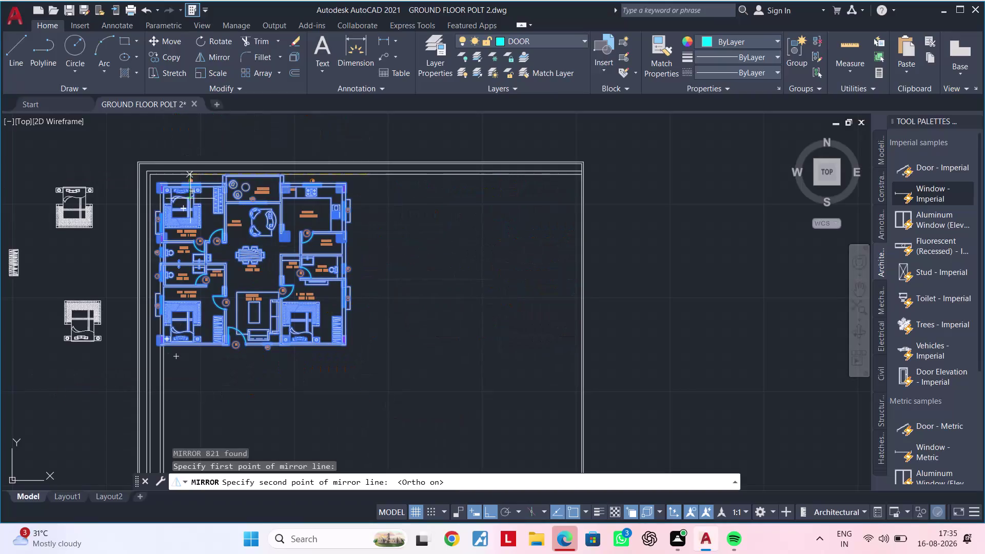
Cancel the unfinished mirror and center the plot in the view.
scroll(down, 3)
middle_drag(26, 344, 706, 345)
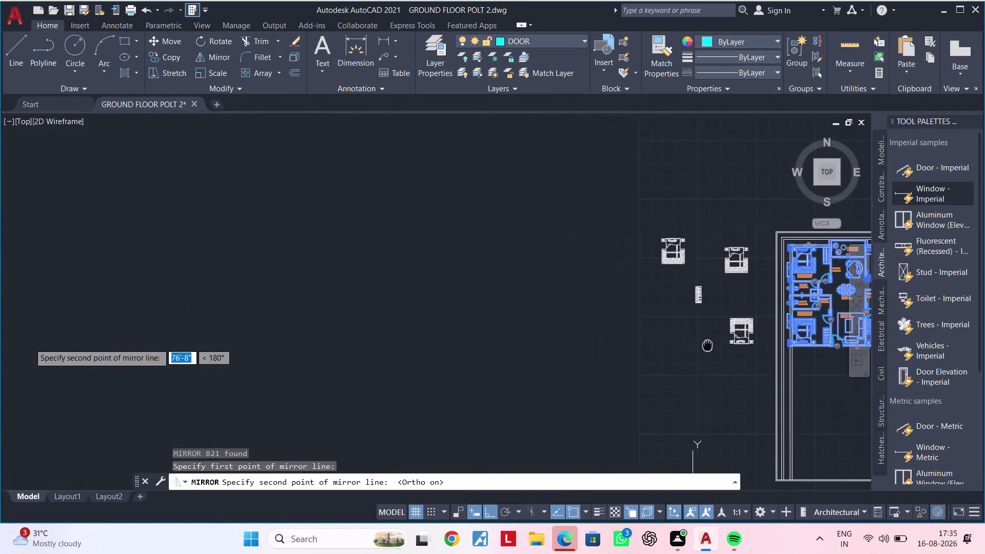
middle_drag(706, 345, 708, 346)
scroll(down, 3)
middle_drag(602, 208, 419, 221)
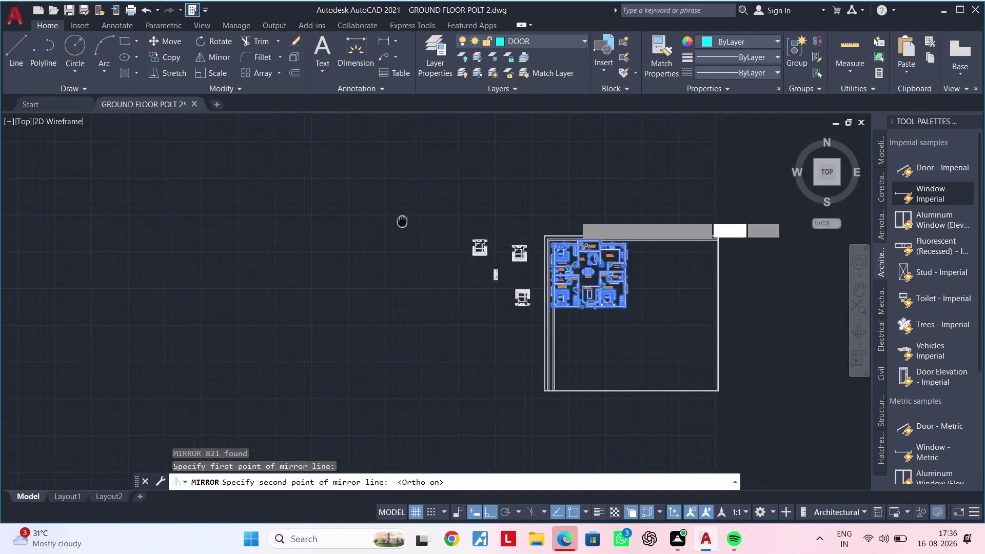
middle_drag(420, 221, 212, 221)
key(Escape)
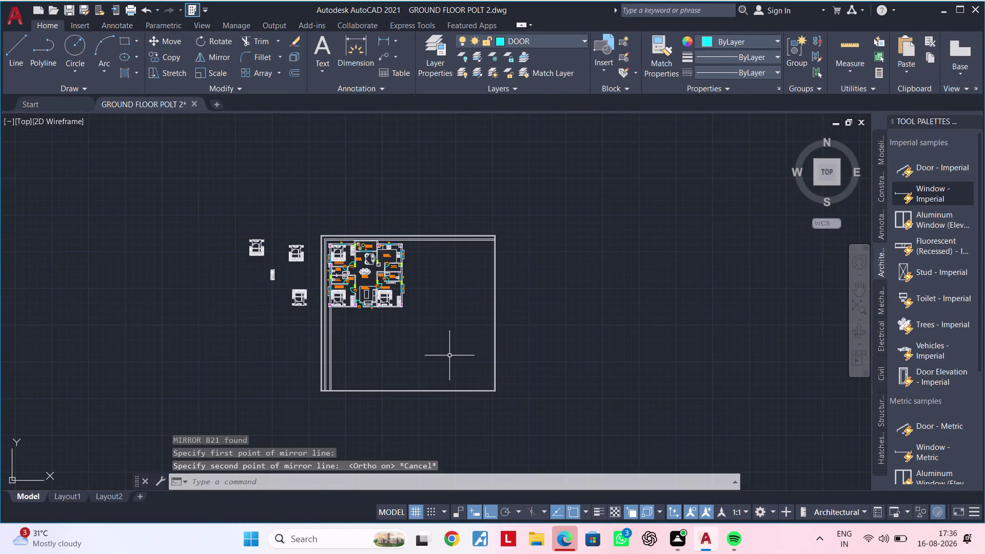
scroll(up, 3)
scroll(down, 3)
middle_drag(387, 324, 478, 358)
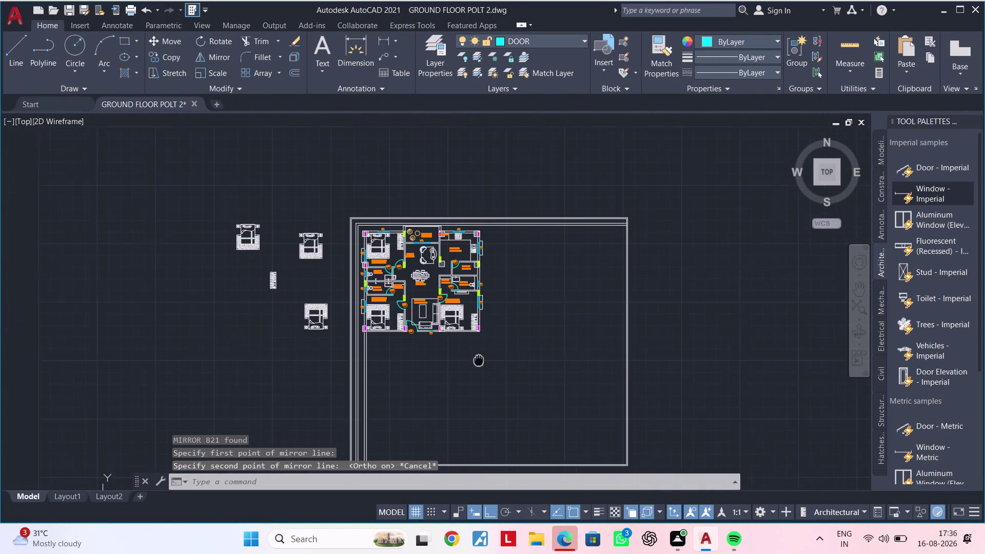
middle_drag(477, 358, 479, 359)
scroll(up, 3)
scroll(down, 3)
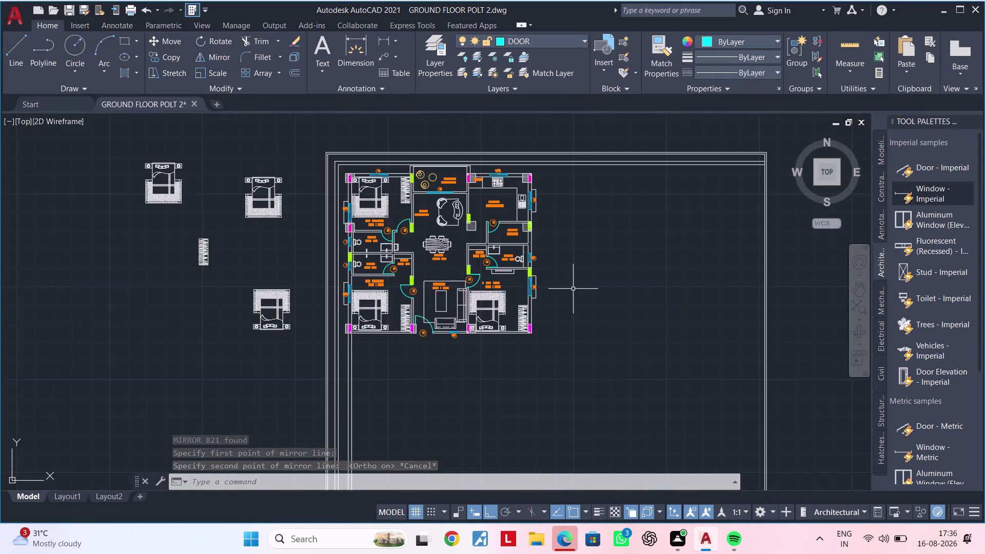
middle_drag(558, 301, 483, 309)
scroll(up, 3)
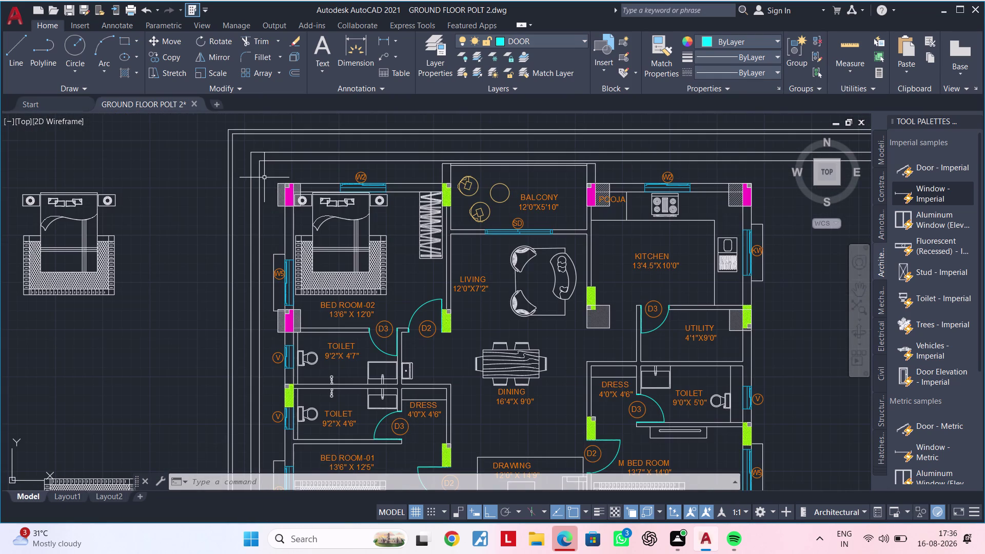
Window-select the apartment plan inside the plot.
click(268, 173)
scroll(down, 3)
middle_drag(397, 357, 342, 249)
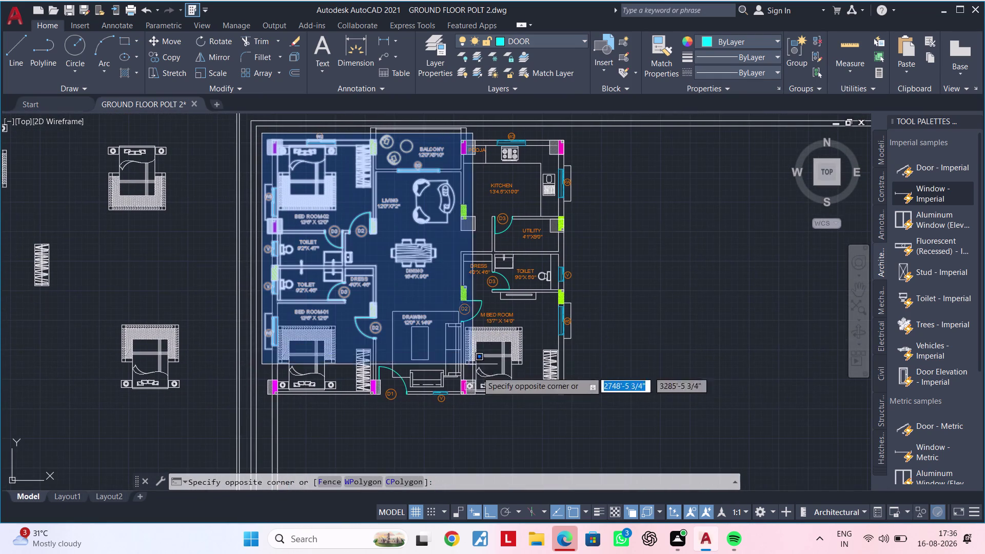
click(585, 408)
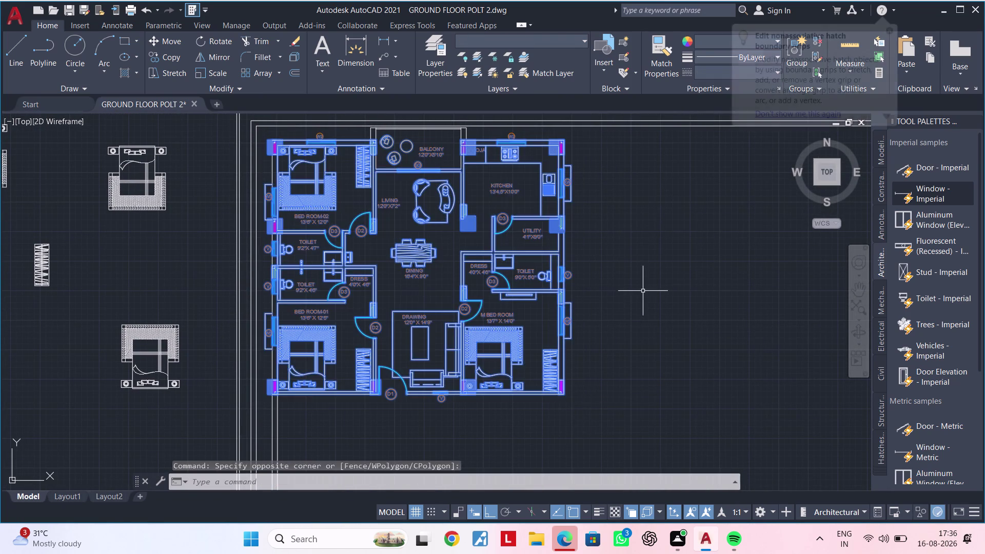
middle_drag(646, 295, 645, 441)
scroll(up, 3)
scroll(up, 3)
drag(364, 282, 367, 284)
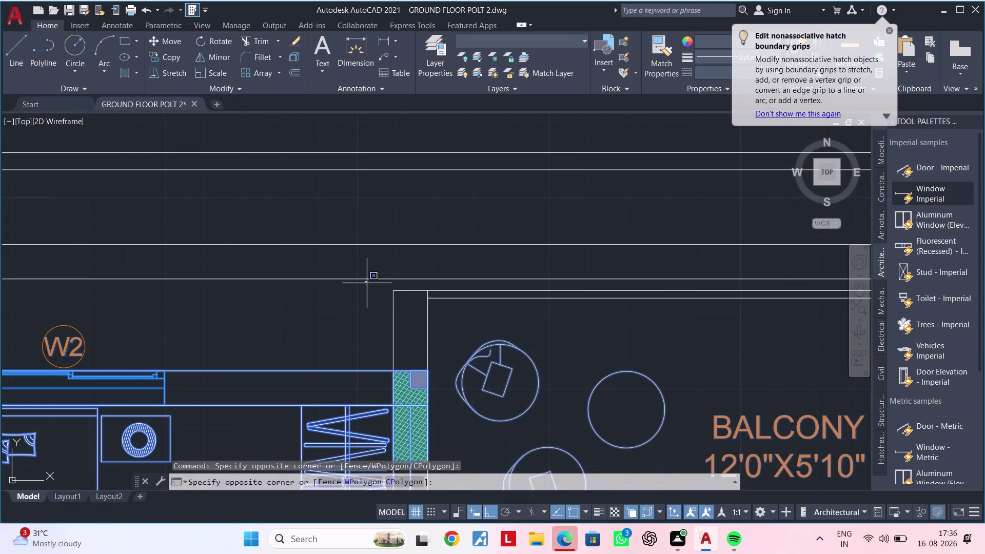
drag(368, 283, 374, 288)
middle_drag(513, 335, 409, 341)
Pick the remaining plan elements to complete the selection.
click(372, 323)
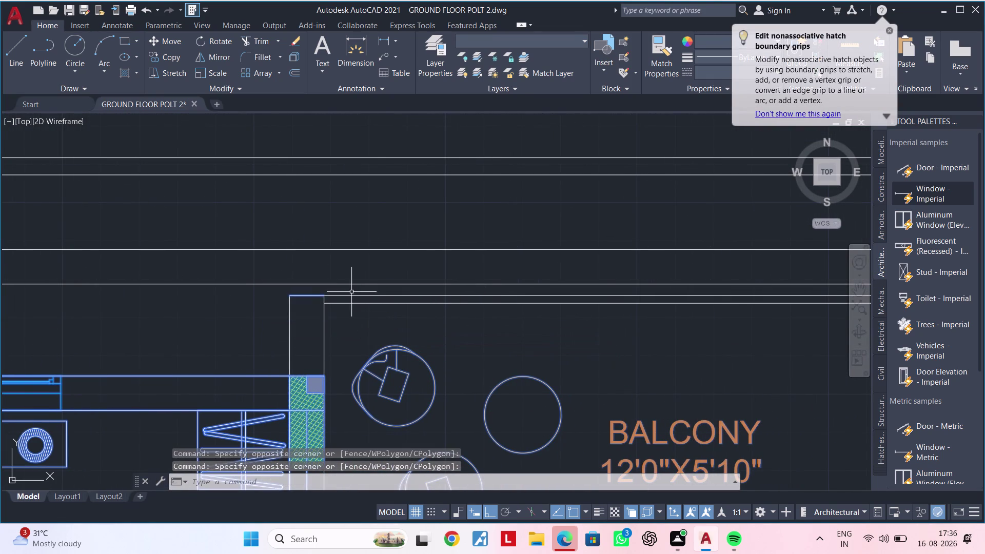
click(352, 292)
click(268, 343)
scroll(down, 3)
middle_drag(476, 338, 375, 341)
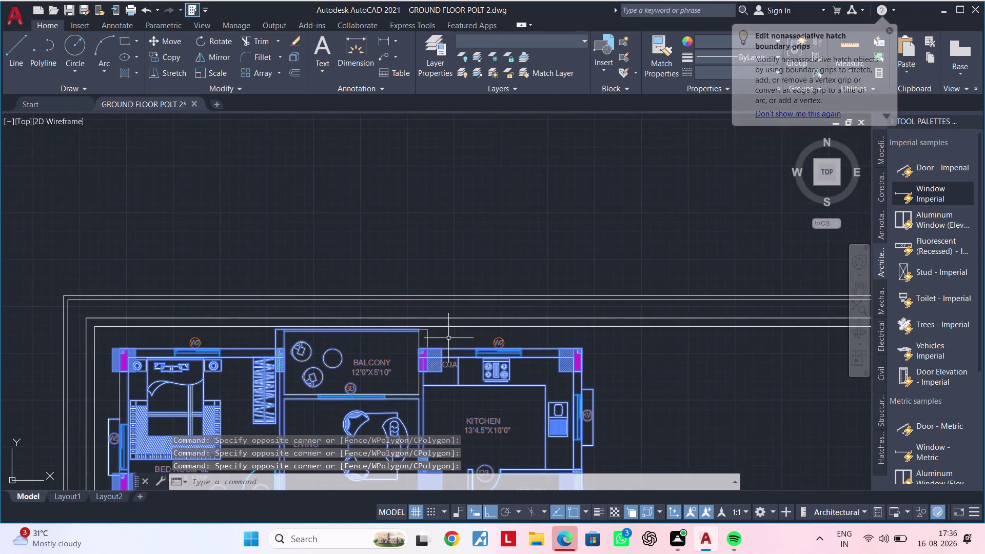
scroll(up, 3)
click(393, 298)
click(299, 364)
scroll(down, 3)
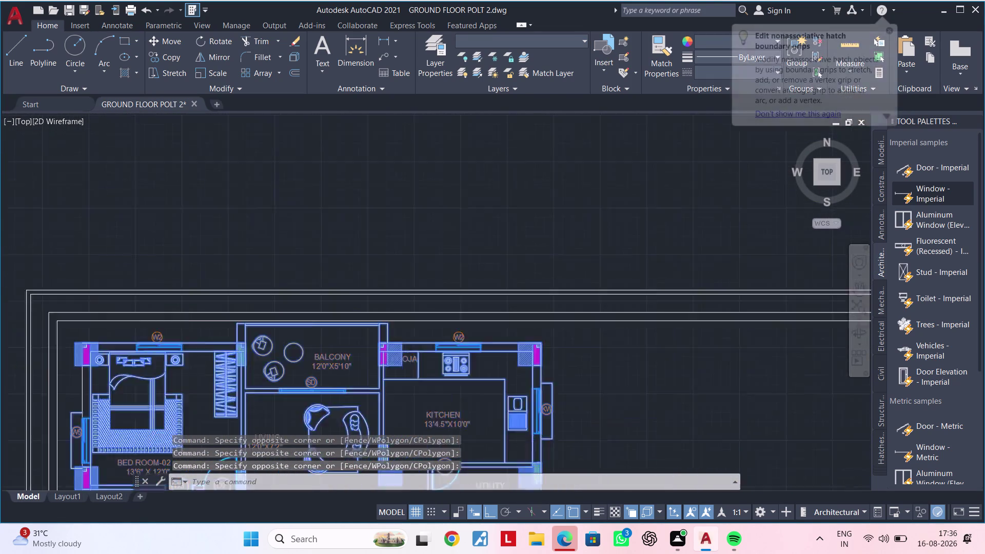
middle_drag(441, 323, 332, 161)
scroll(down, 3)
Copy the selected plan to open space right of the plot.
key(c)
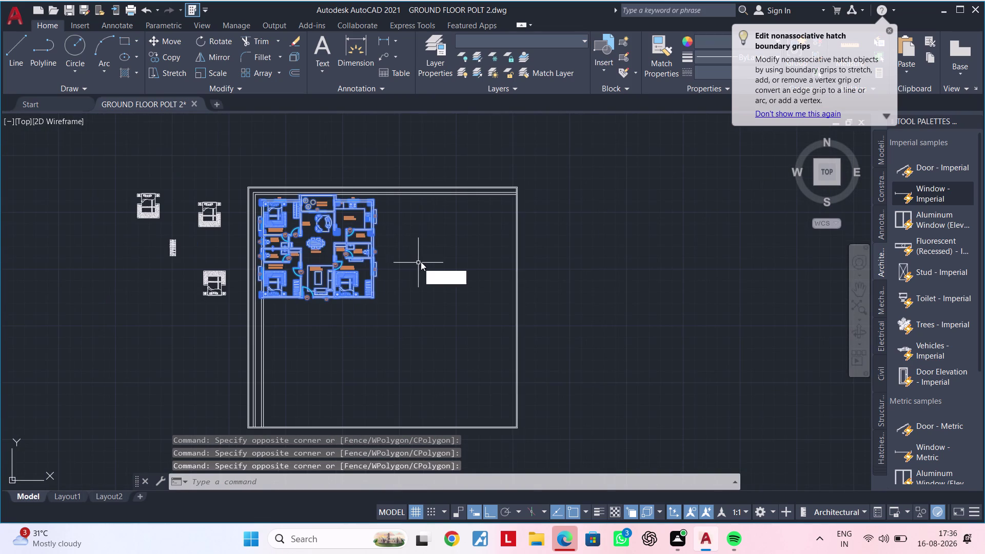
text(O)
key(space)
click(358, 267)
middle_drag(634, 247, 469, 248)
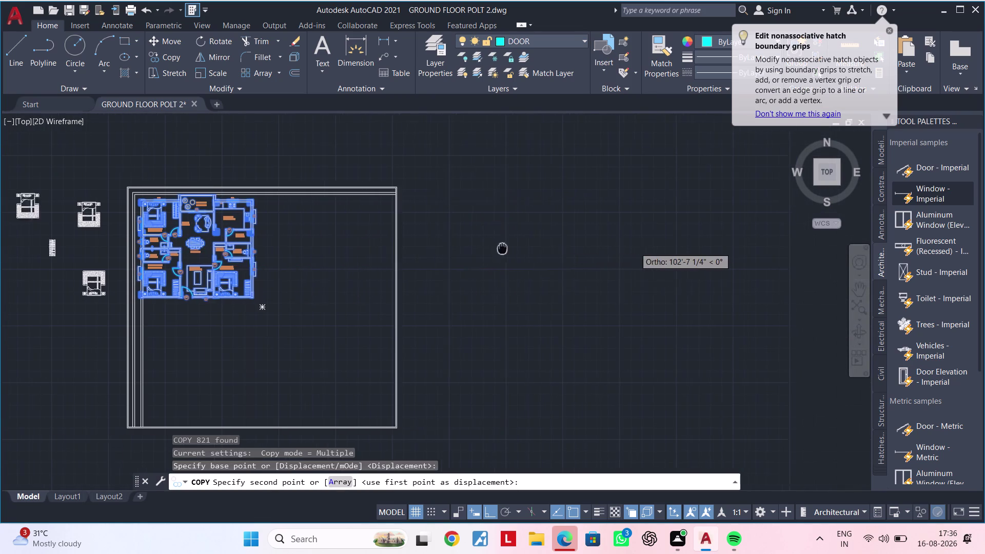
middle_drag(469, 248, 410, 251)
click(562, 250)
key(Escape)
key(Escape)
key(Escape)
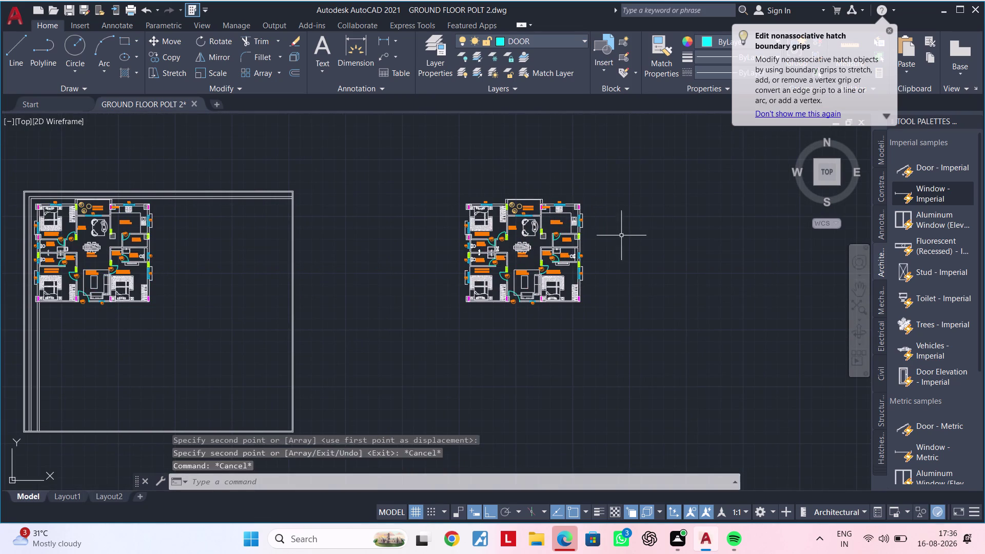
Bring the copied plan into view and select it.
scroll(up, 3)
middle_drag(588, 301, 614, 286)
key(Escape)
scroll(down, 3)
middle_drag(611, 282, 593, 291)
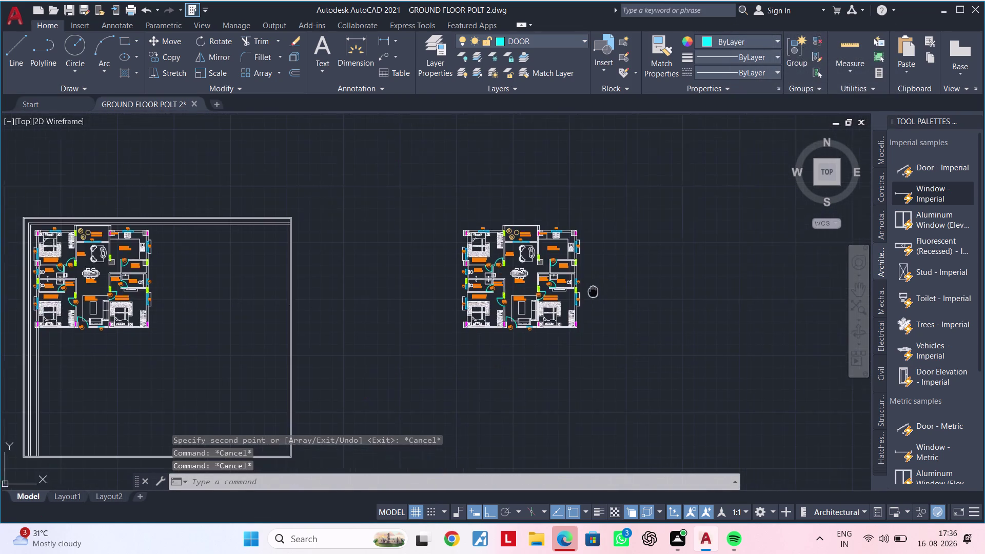
middle_drag(593, 292, 542, 312)
key(Escape)
key(Escape)
click(595, 214)
click(351, 376)
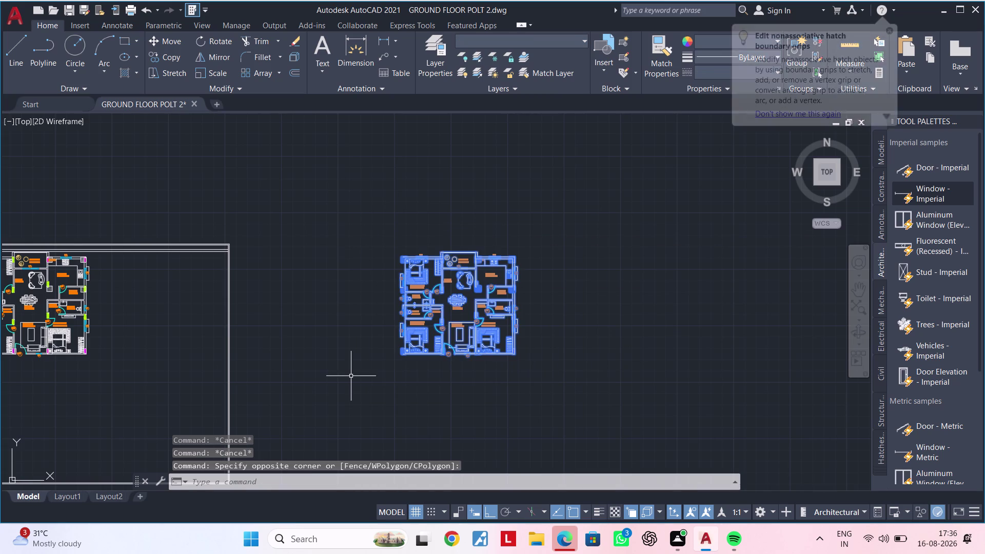
Mirror the copied plan across a horizontal line, keeping the original.
text(MI)
key(space)
drag(347, 386, 382, 386)
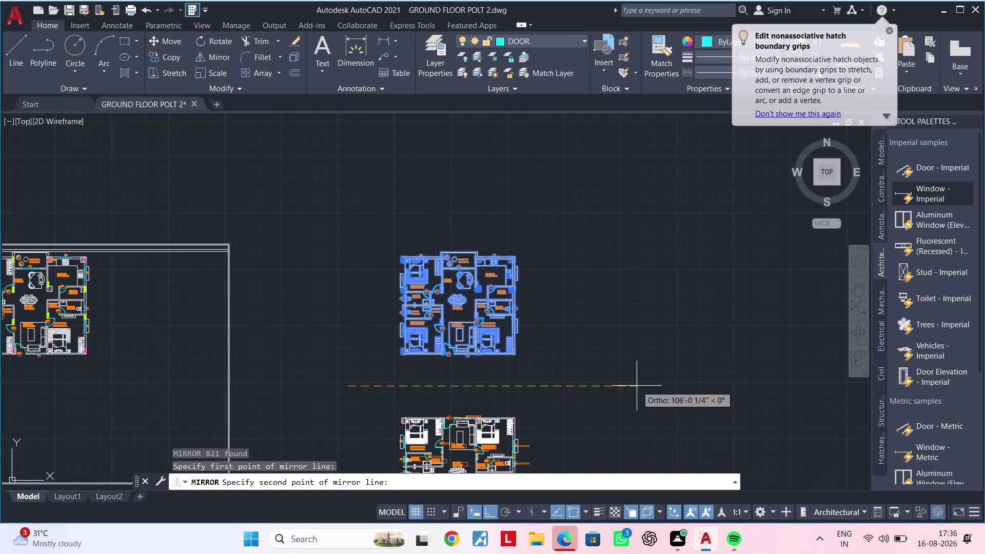
middle_drag(637, 386, 604, 227)
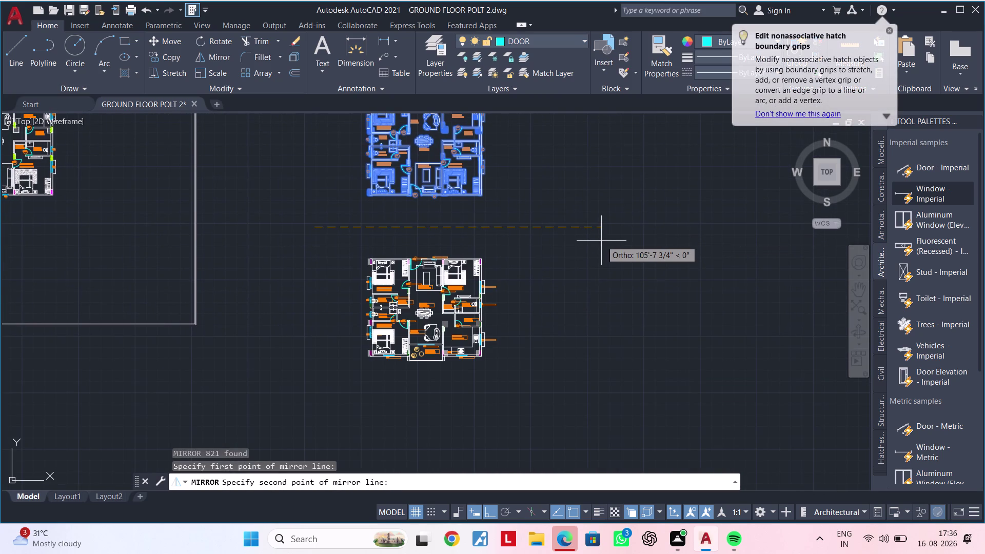
click(601, 241)
drag(615, 287, 601, 240)
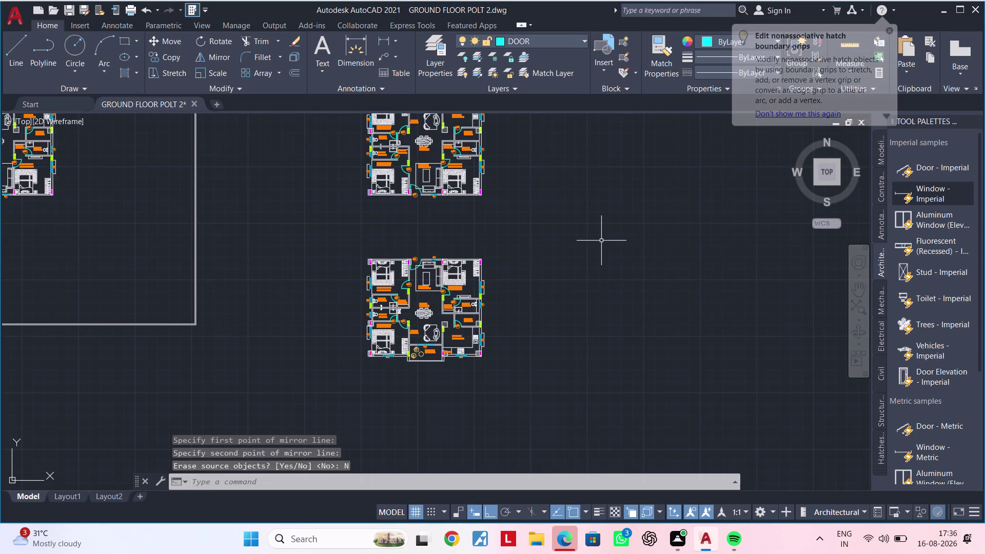
key(Escape)
key(Escape)
Clear the selection and select the upside-down mirrored plan.
scroll(up, 3)
middle_drag(483, 304, 502, 295)
key(Escape)
key(Escape)
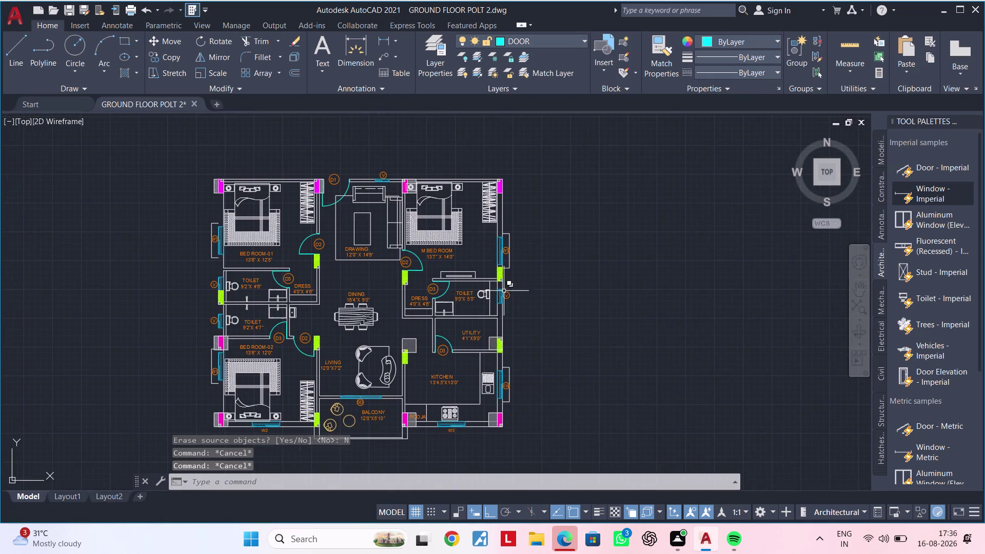
scroll(down, 3)
drag(553, 171, 551, 175)
click(301, 401)
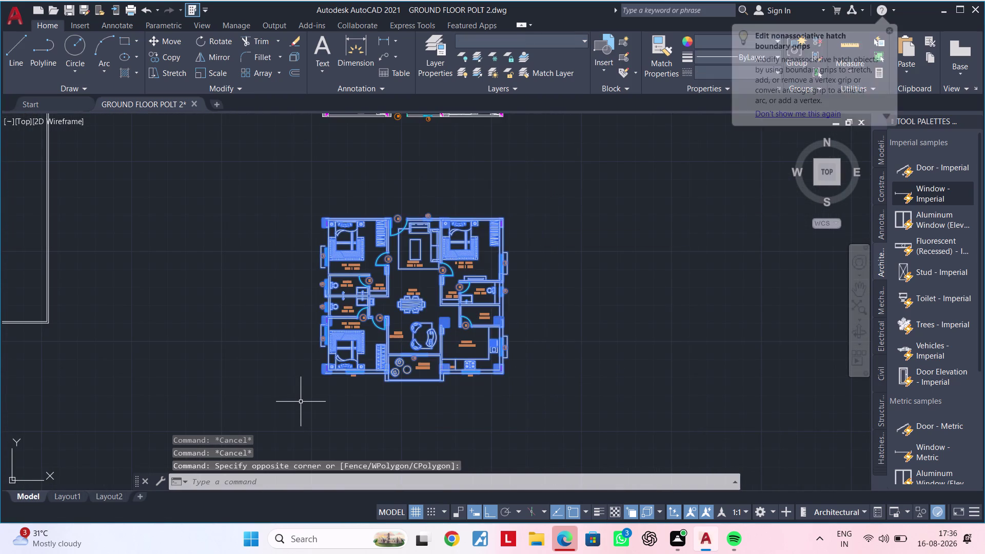
Mirror the flipped plan across a vertical line on its right, keeping the original.
text(MI)
key(space)
click(559, 208)
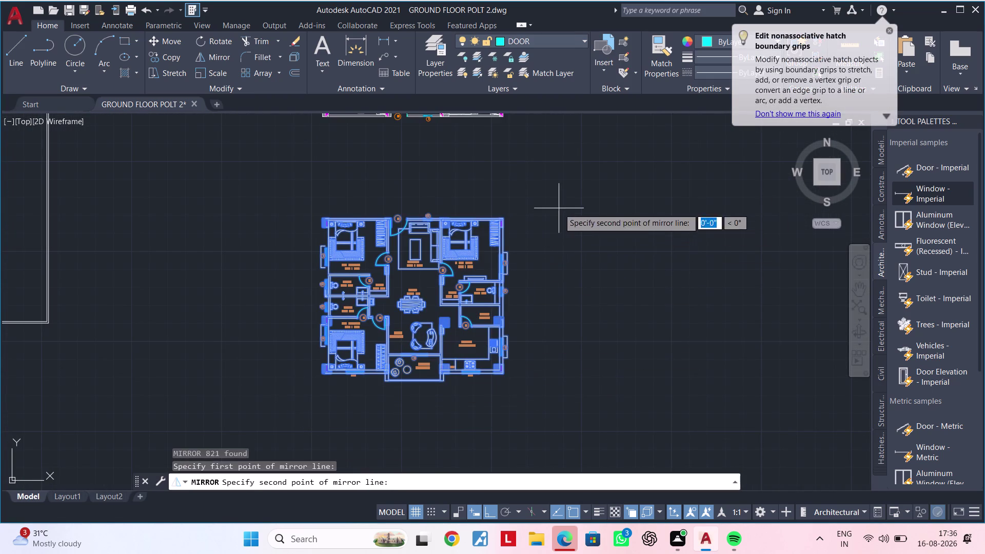
middle_drag(572, 412, 462, 413)
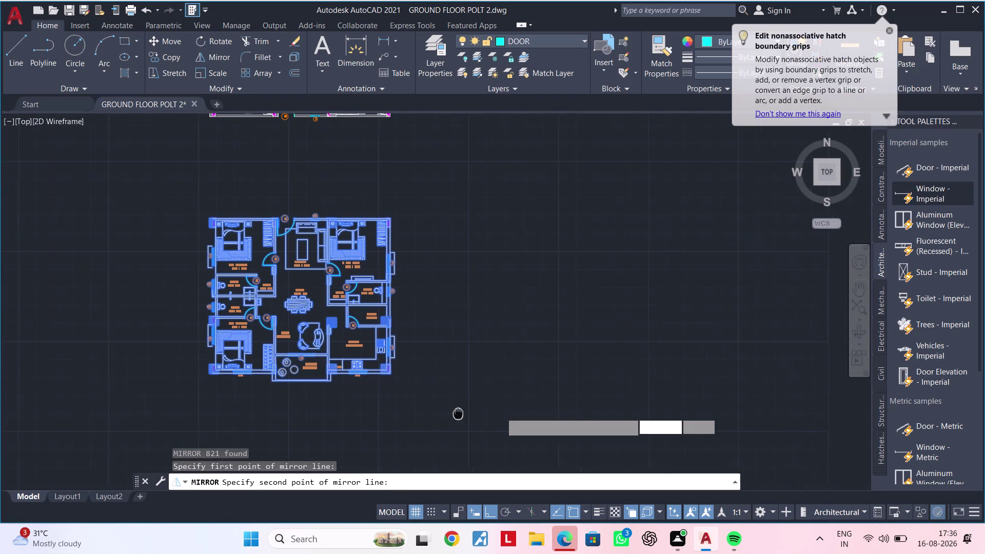
middle_drag(462, 413, 454, 412)
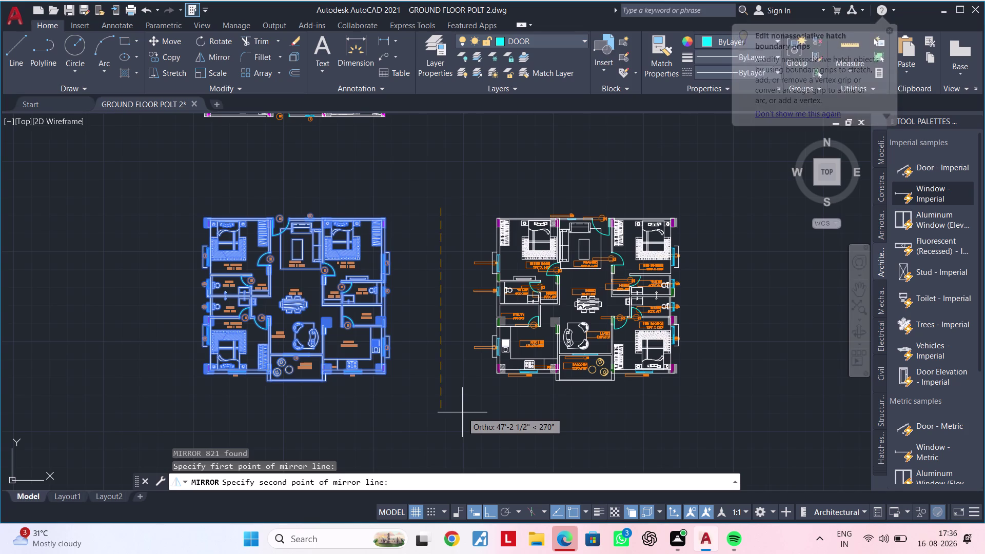
click(462, 413)
drag(491, 458, 463, 412)
middle_drag(533, 387, 450, 408)
key(Escape)
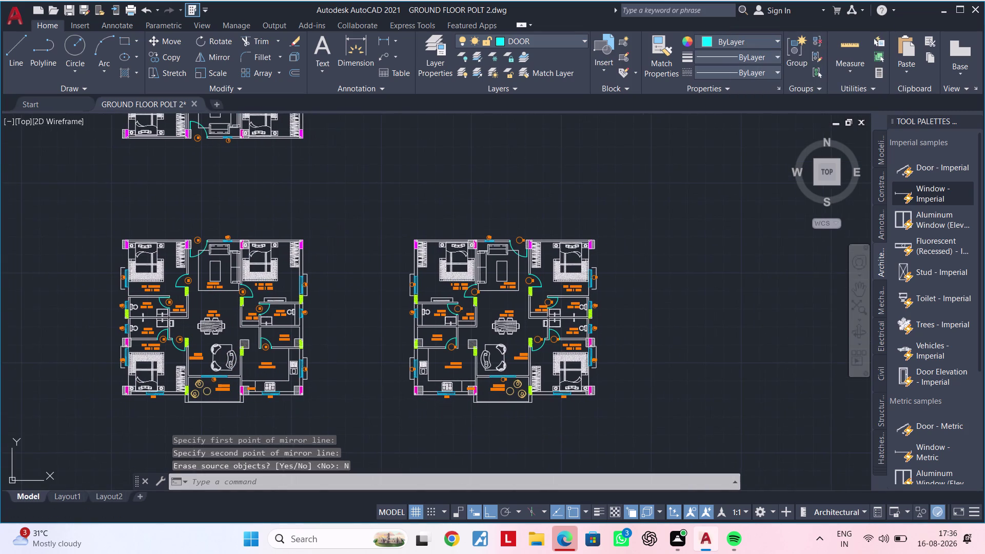
Select the right-hand mirrored plan and start rotating it about a pivot point.
click(404, 222)
click(662, 427)
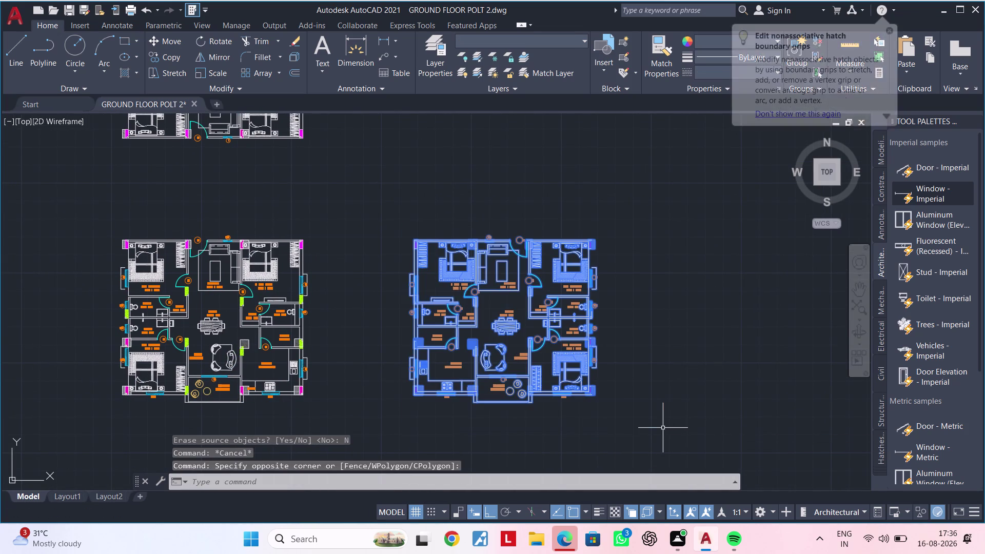
text(RO)
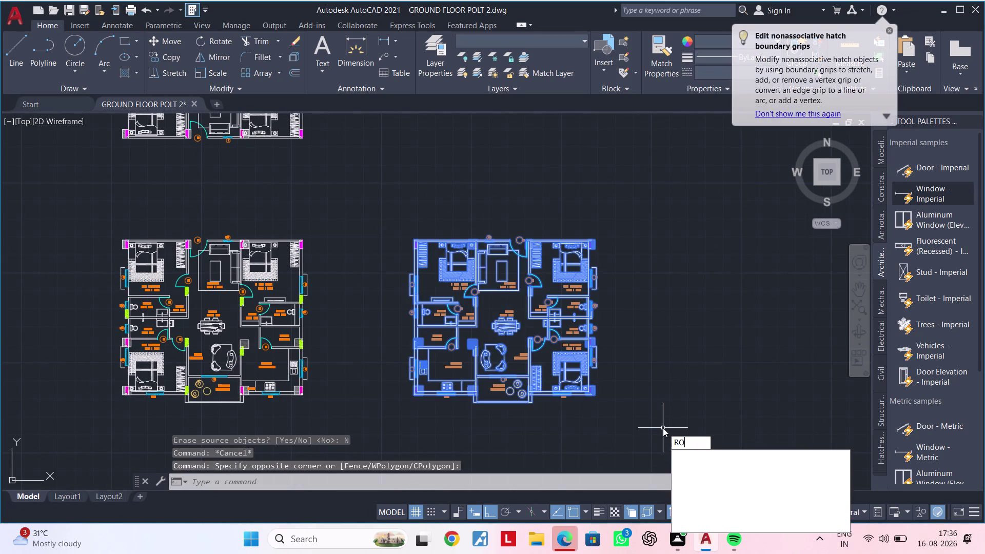
key(space)
drag(412, 217, 422, 216)
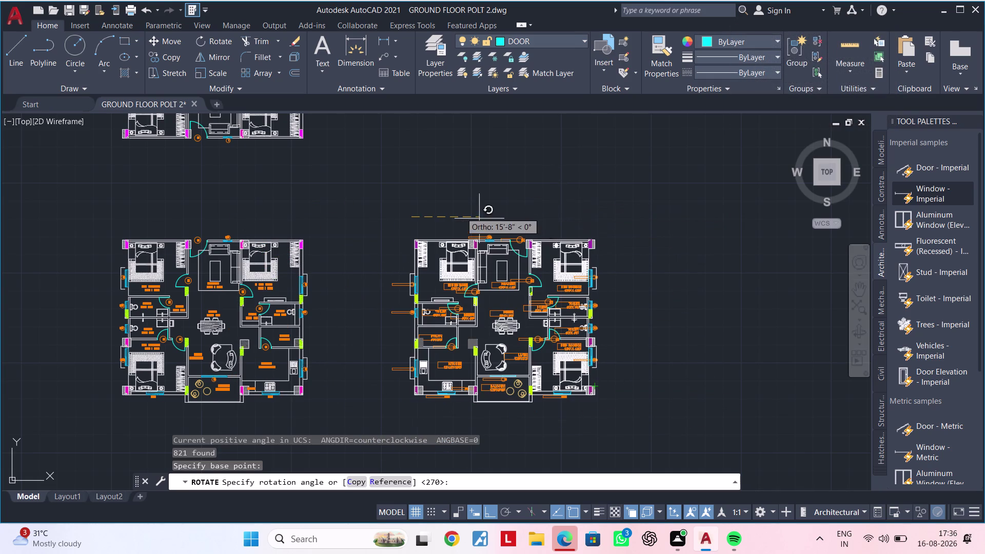
middle_drag(402, 167, 402, 345)
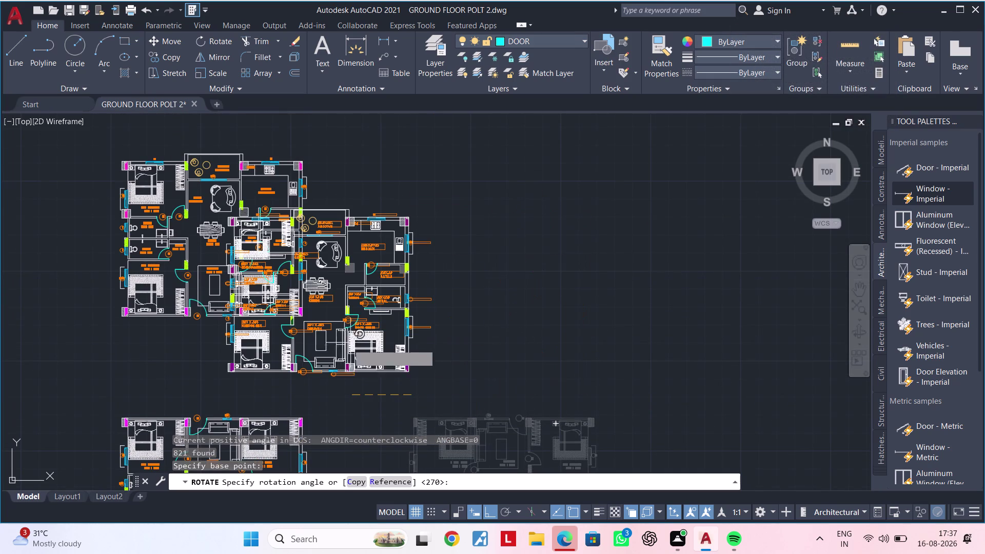
scroll(up, 3)
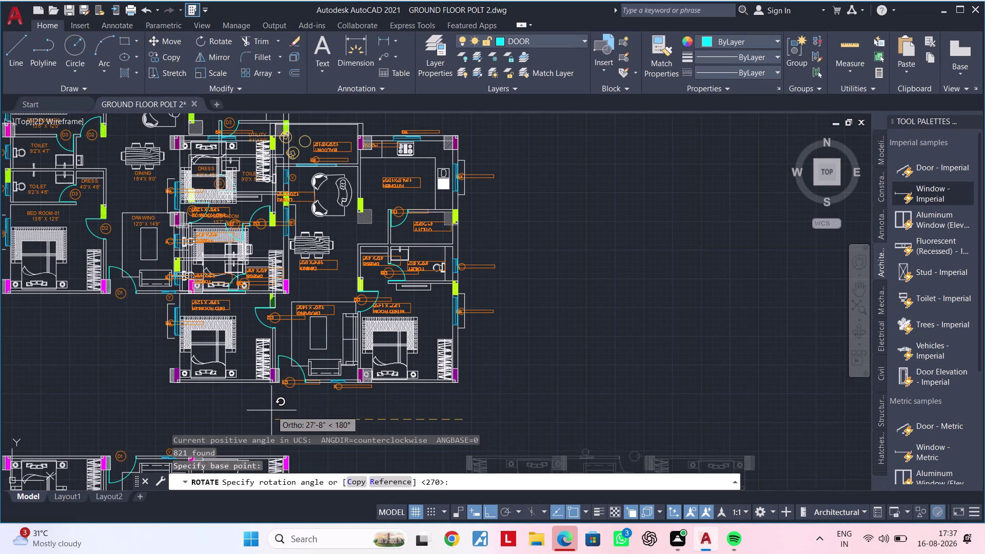
scroll(down, 3)
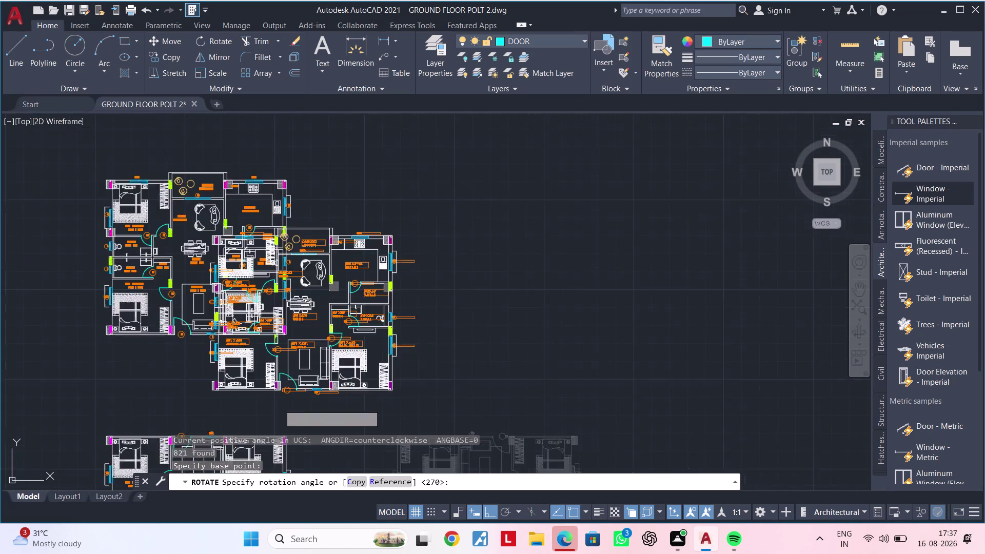
scroll(down, 3)
middle_drag(481, 389, 461, 218)
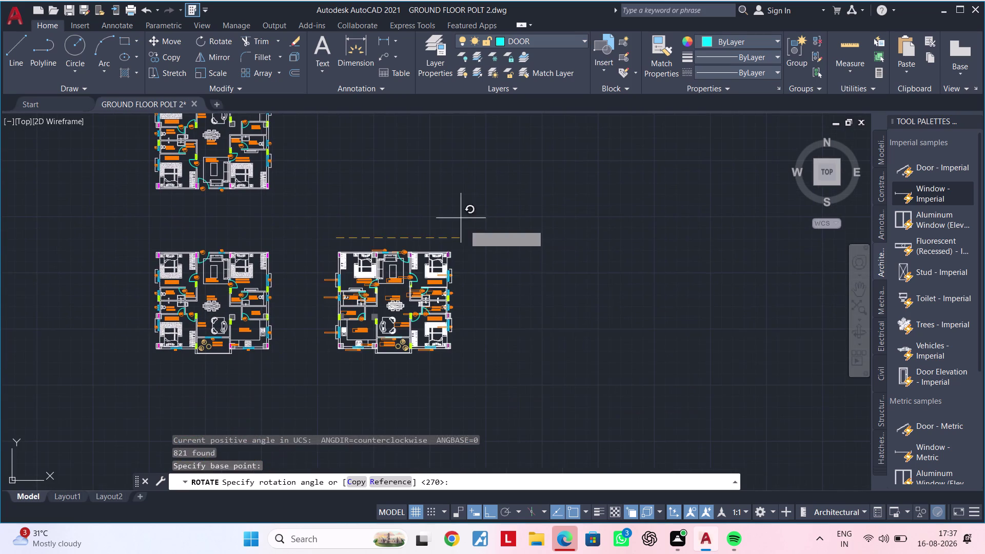
Window-select the right-hand apartment unit and move it to a new position.
key(Escape)
click(520, 221)
click(309, 398)
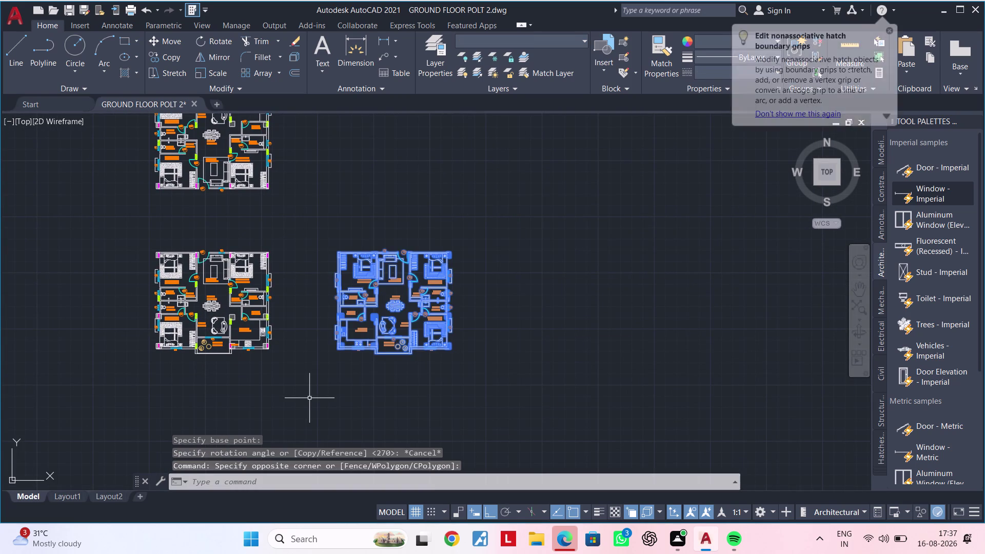
key(m)
key(space)
drag(331, 375, 422, 367)
middle_drag(666, 366, 337, 392)
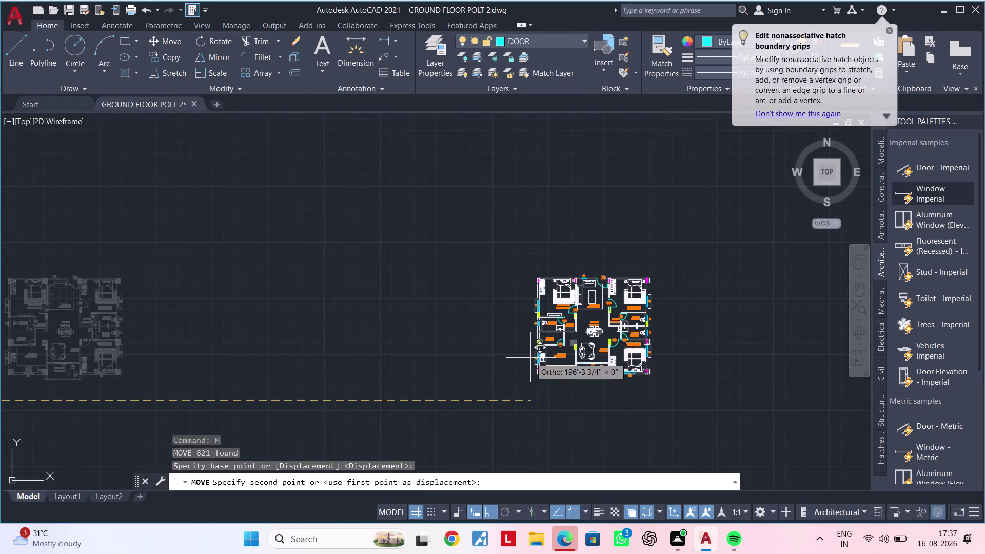
click(528, 358)
key(Escape)
key(Escape)
Rotate the moved unit about a picked pivot point into its new orientation.
click(672, 248)
click(445, 445)
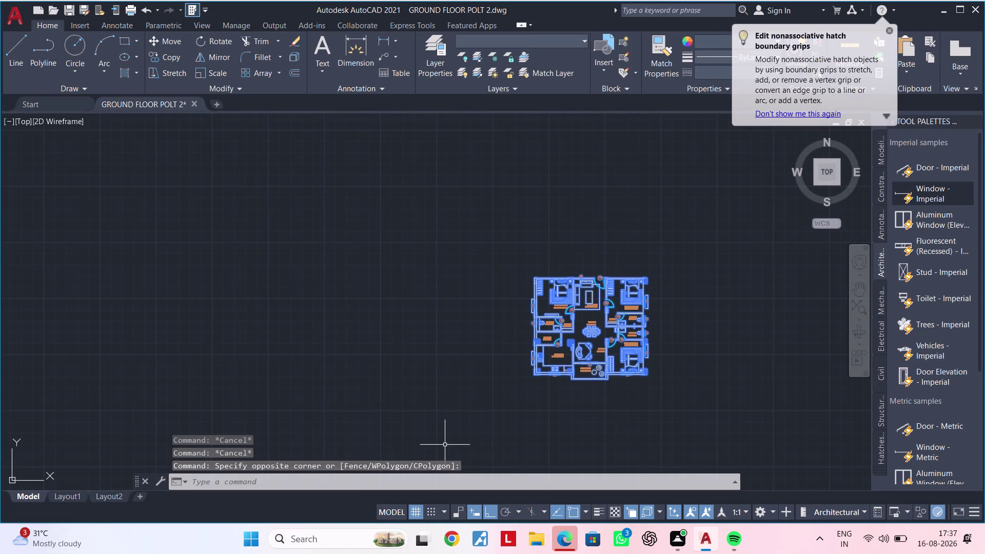
key(r)
key(o)
key(space)
click(498, 298)
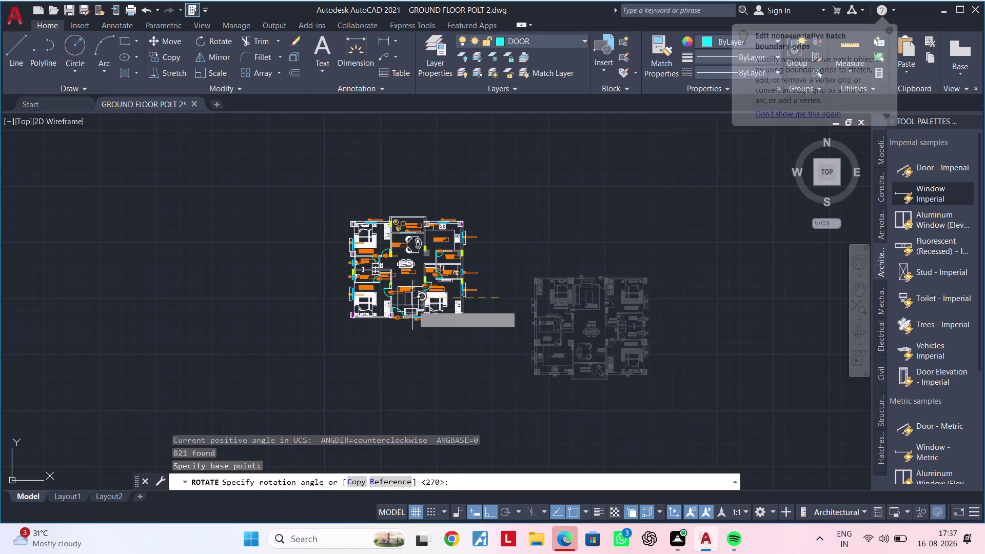
click(392, 332)
scroll(up, 3)
middle_drag(343, 348, 333, 450)
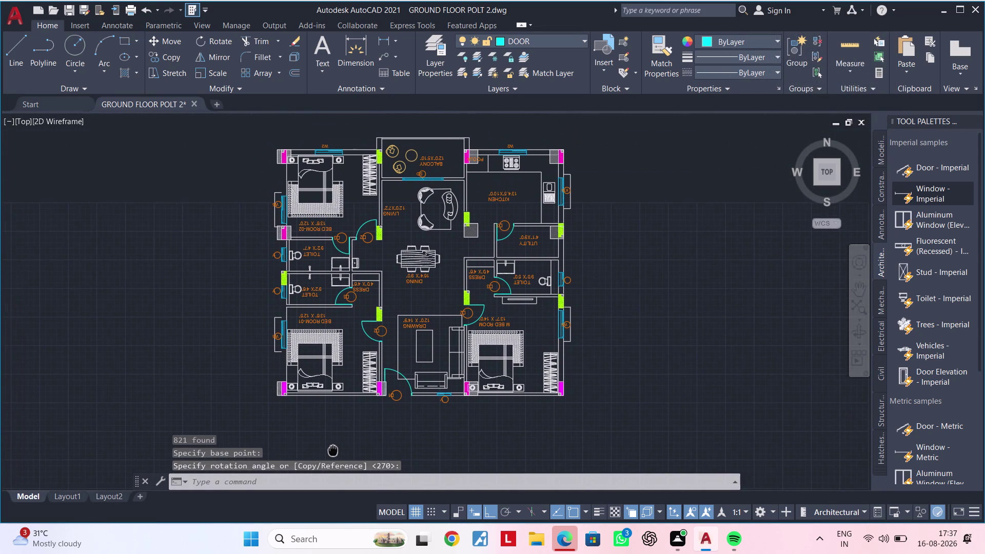
middle_drag(333, 449, 339, 449)
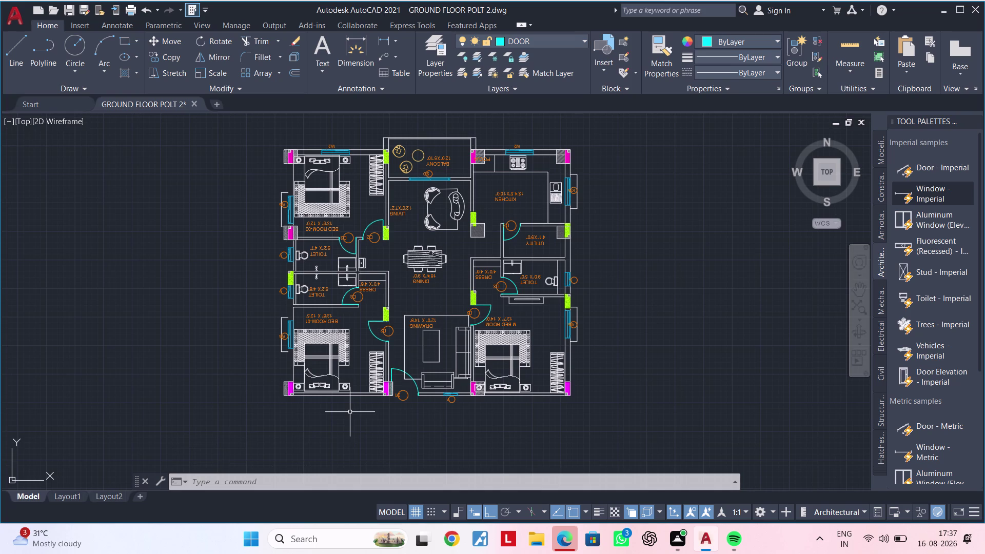
Pan across the drawing to frame the unit inside the plot boundary.
scroll(down, 3)
middle_drag(329, 407, 594, 355)
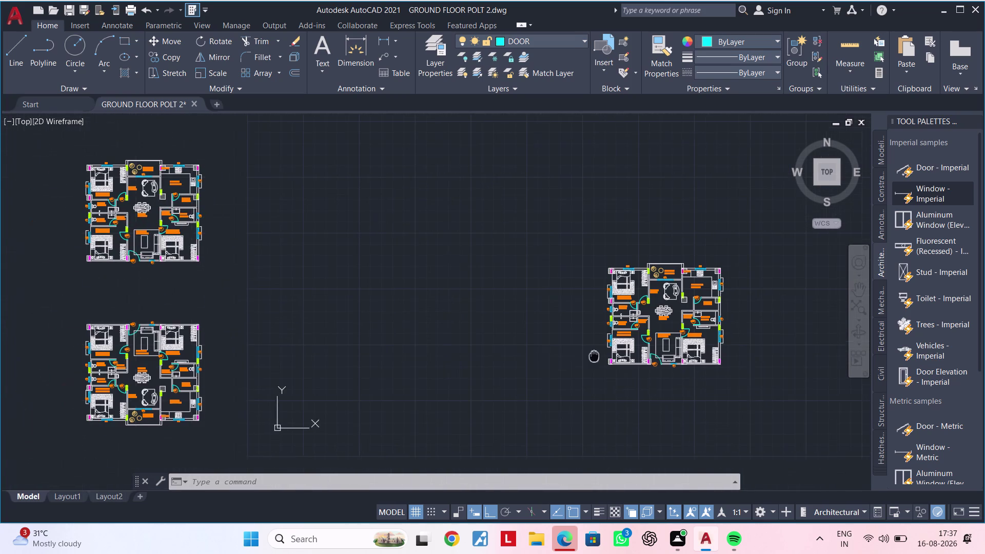
middle_drag(503, 334, 657, 337)
middle_drag(586, 337, 864, 337)
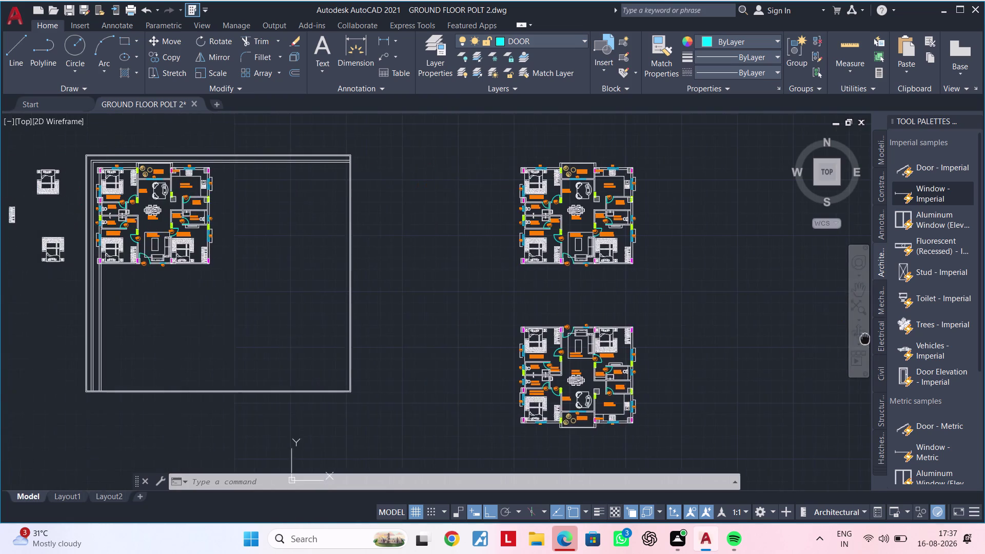
middle_drag(864, 338, 865, 337)
middle_drag(307, 282, 465, 309)
scroll(up, 3)
middle_drag(421, 248, 684, 291)
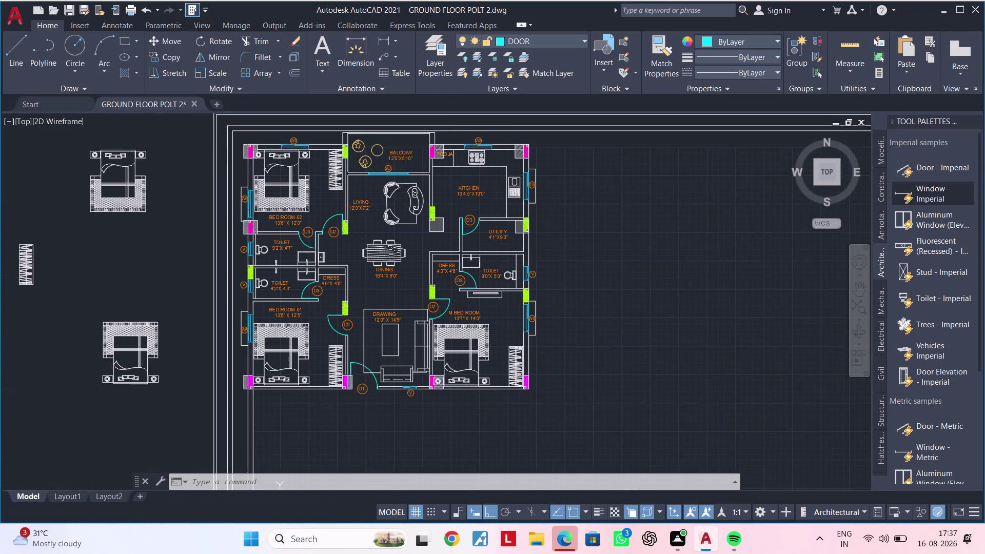
middle_drag(623, 286, 655, 295)
middle_drag(646, 272, 651, 382)
key(Escape)
key(Escape)
key(Escape)
key(Escape)
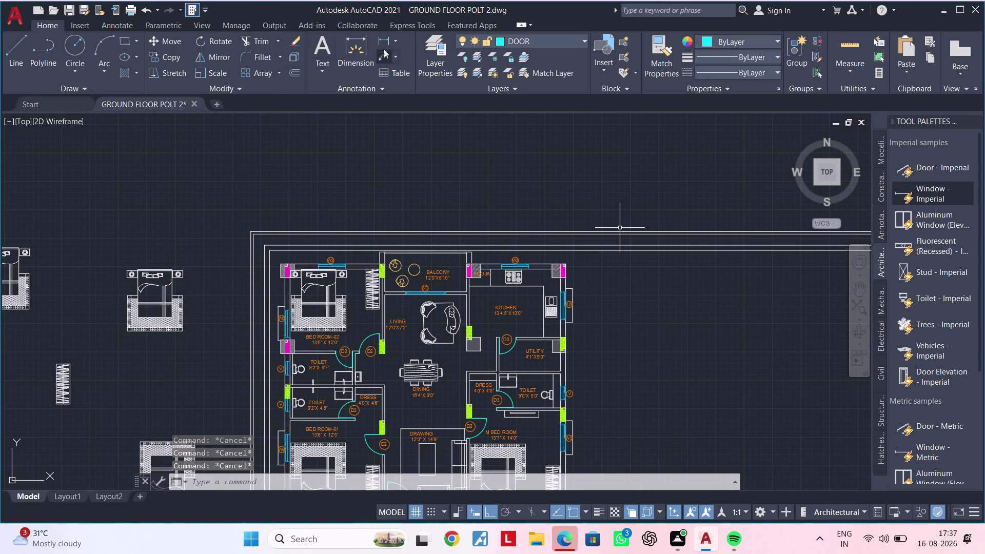
Pick outer and inner boundary points for a linear dimension, then cancel it.
click(381, 42)
scroll(up, 3)
scroll(up, 3)
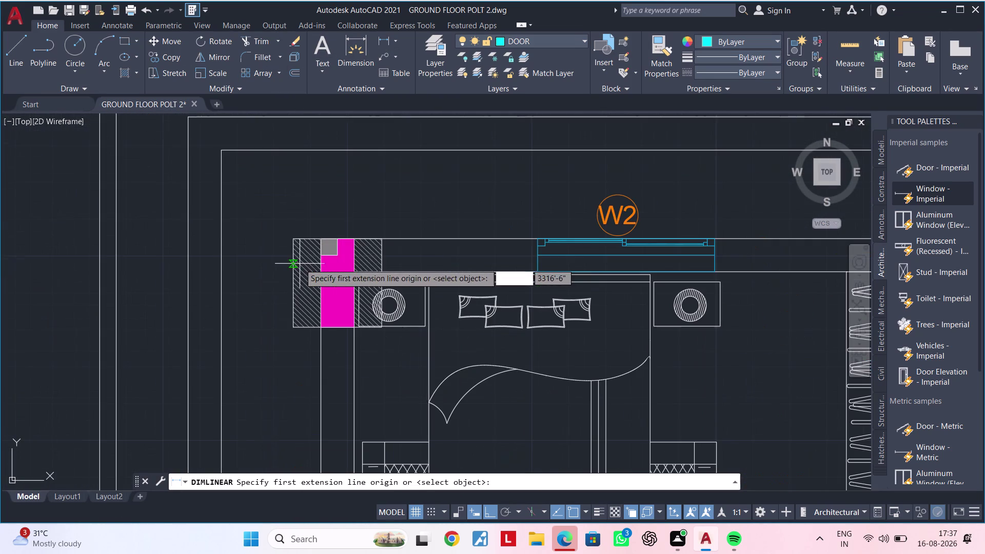
scroll(down, 3)
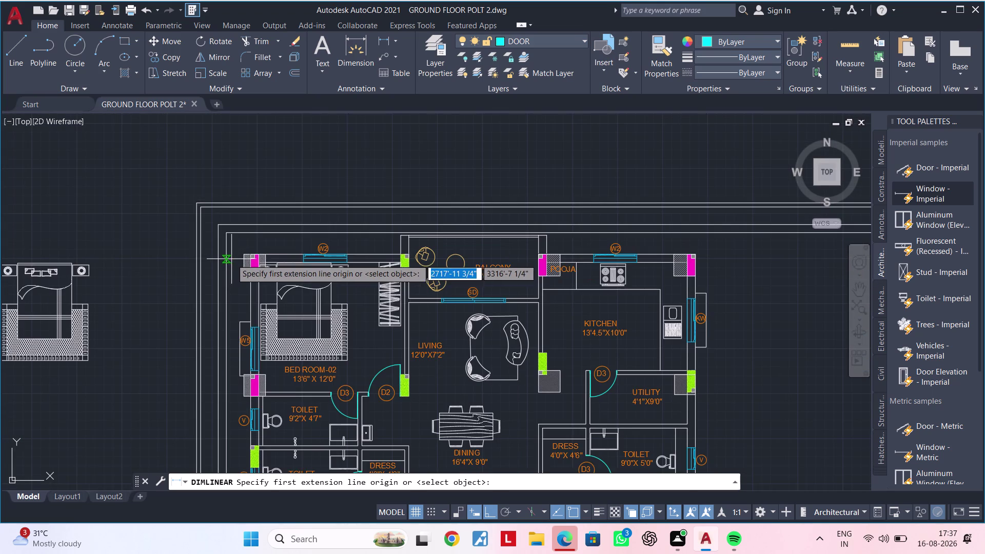
scroll(down, 3)
middle_drag(649, 286, 253, 283)
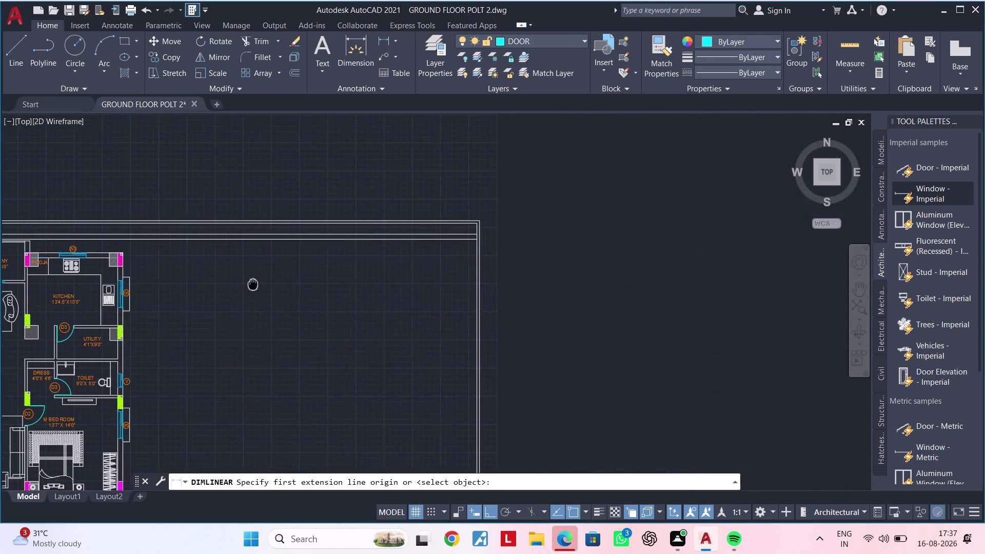
middle_drag(253, 283, 752, 278)
scroll(up, 3)
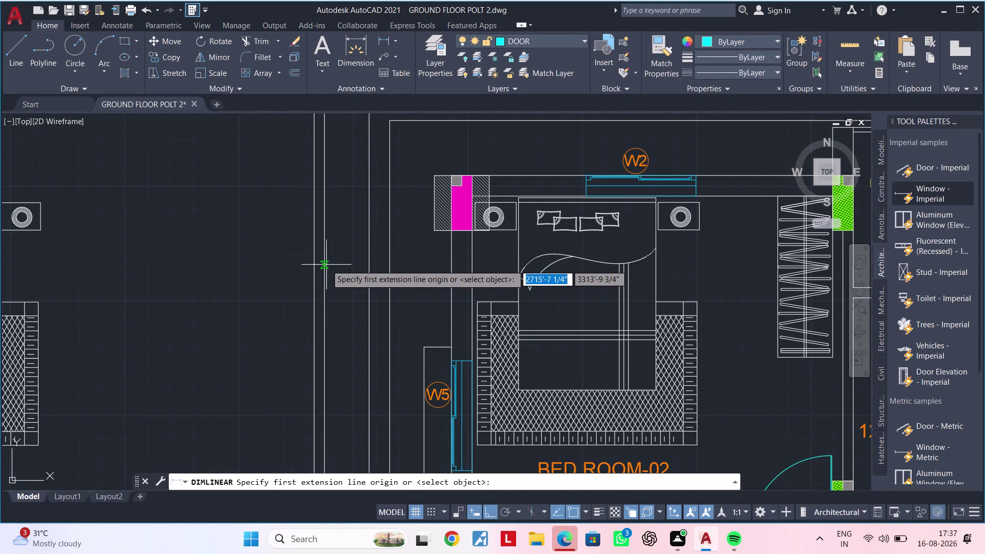
middle_drag(335, 221, 327, 407)
click(360, 287)
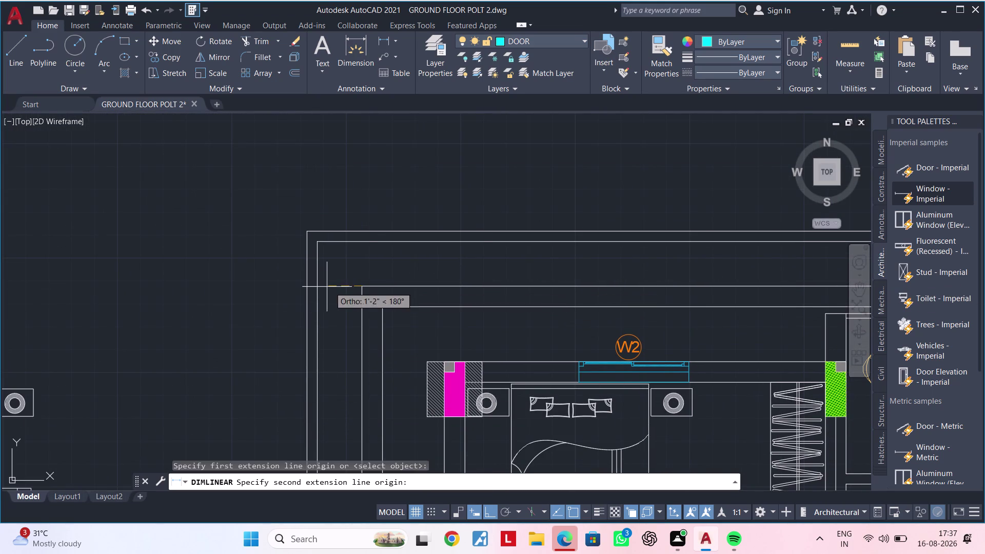
click(317, 288)
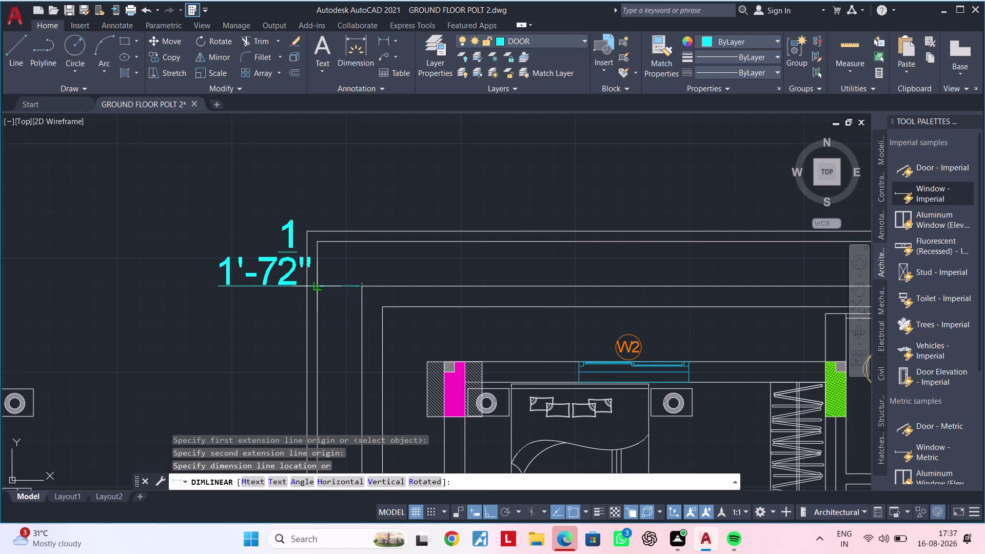
key(Escape)
scroll(down, 3)
middle_drag(335, 282, 279, 282)
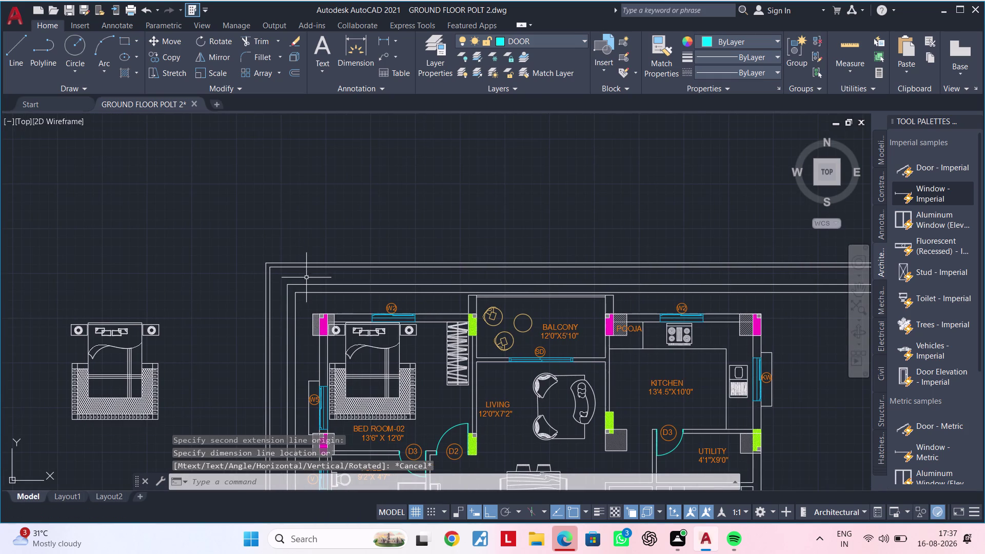
middle_drag(637, 298, 162, 277)
middle_drag(554, 296, 322, 298)
scroll(down, 3)
middle_drag(458, 304, 440, 276)
key(Escape)
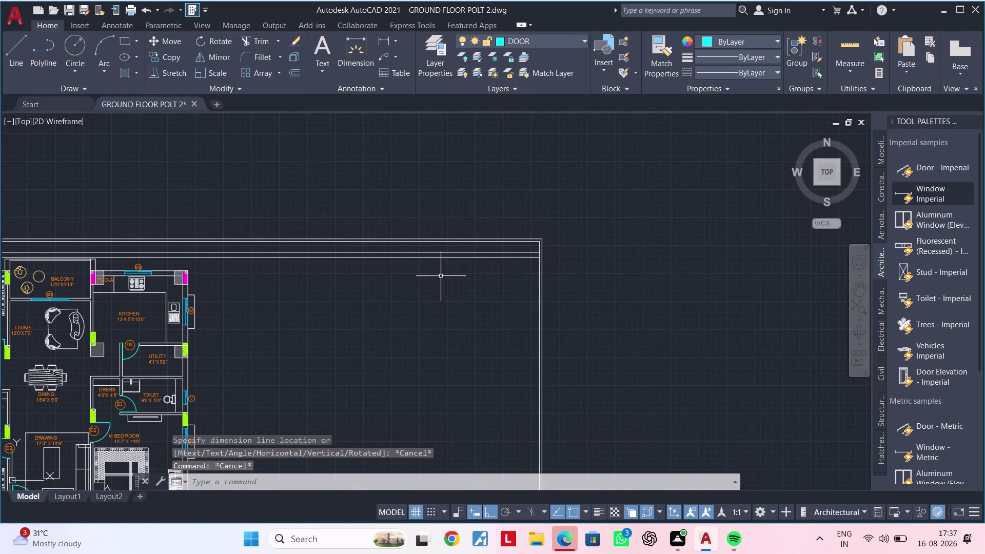
Offset the right plot boundary line 1'-7" inward using OF.
key(Escape)
key(Escape)
text(OF 1)
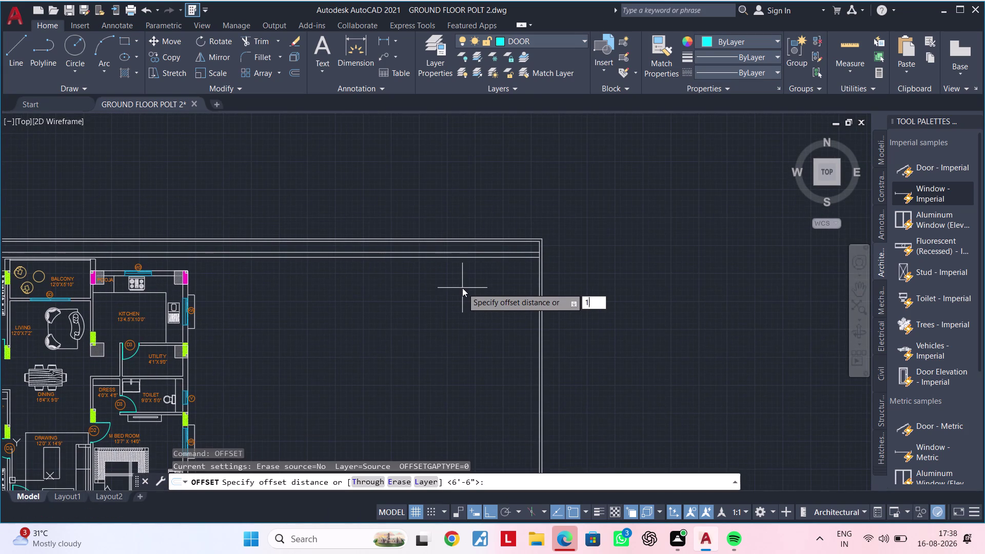
text('7")
key(Return)
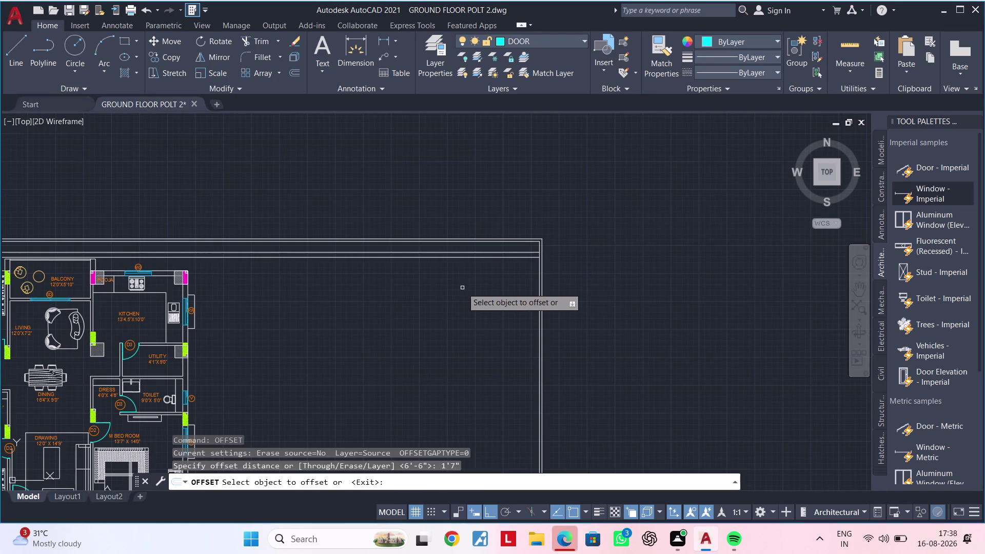
scroll(up, 3)
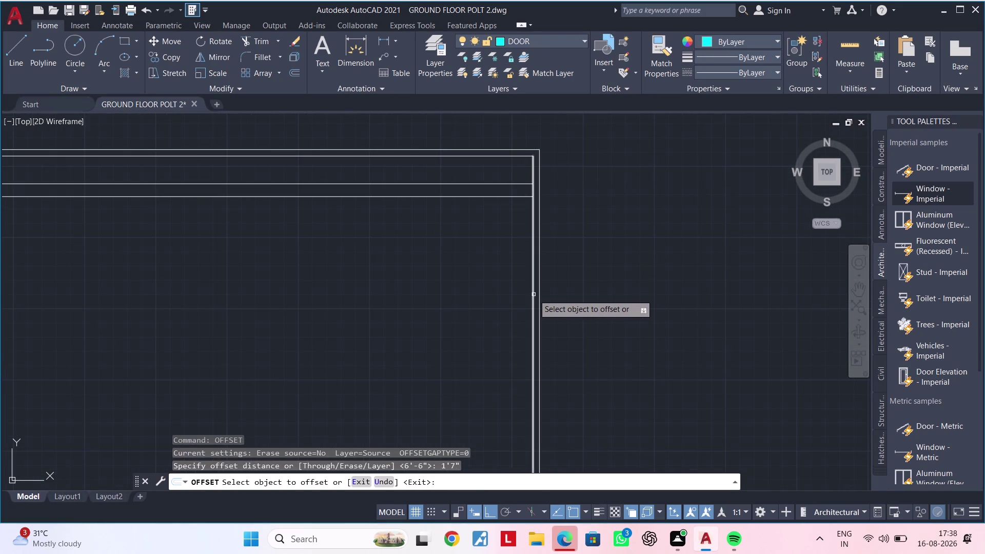
click(533, 294)
click(488, 297)
key(Escape)
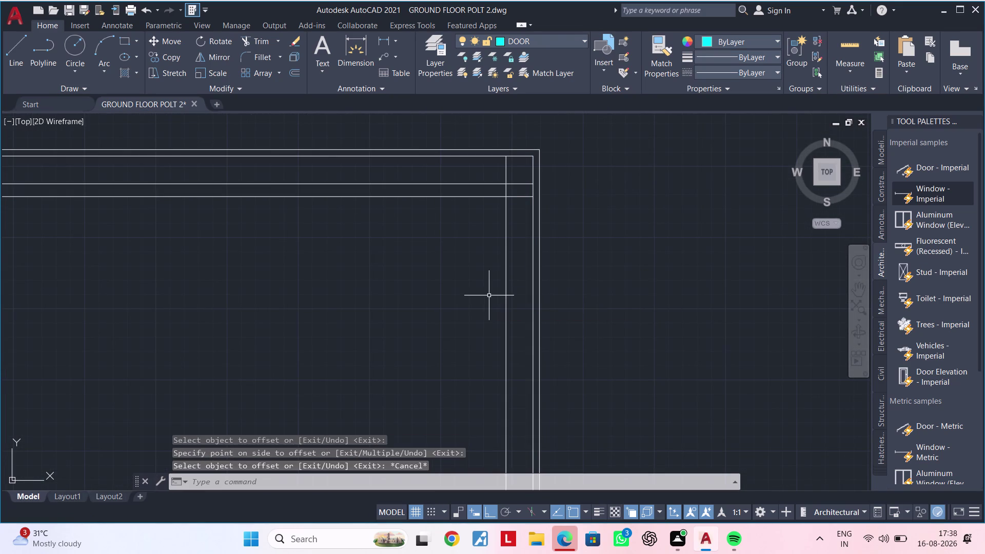
scroll(down, 3)
middle_drag(435, 297, 533, 310)
middle_drag(502, 314, 525, 314)
key(Escape)
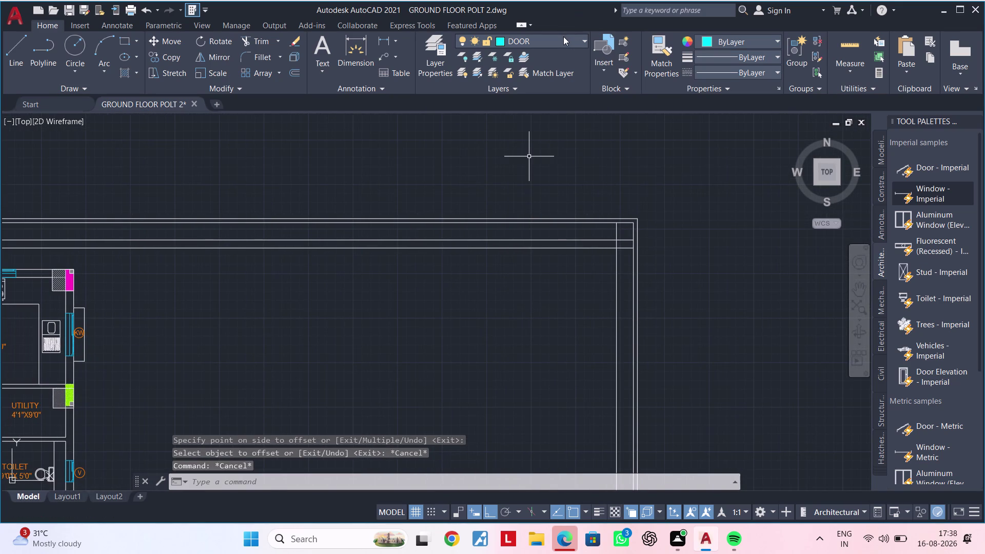
Make layer 0 current and reframe the top-left boundary lines.
click(563, 37)
click(555, 56)
key(Escape)
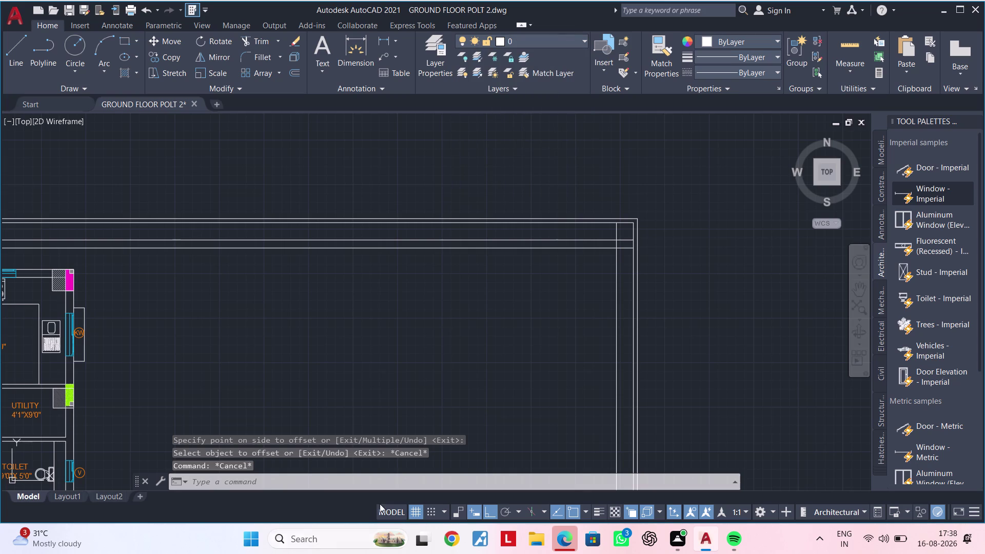
middle_drag(400, 370, 623, 364)
scroll(down, 3)
middle_drag(624, 382, 695, 371)
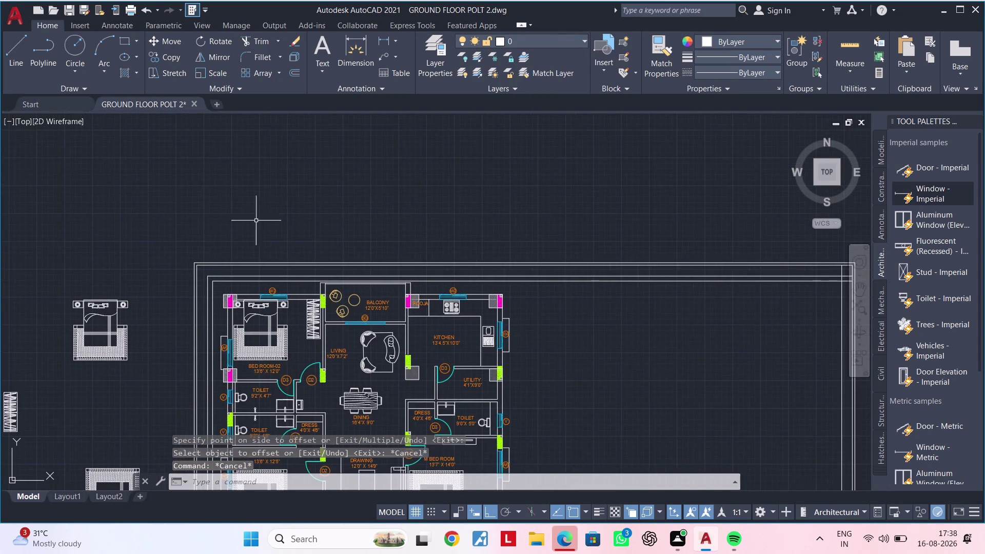
scroll(up, 3)
middle_drag(204, 297, 228, 238)
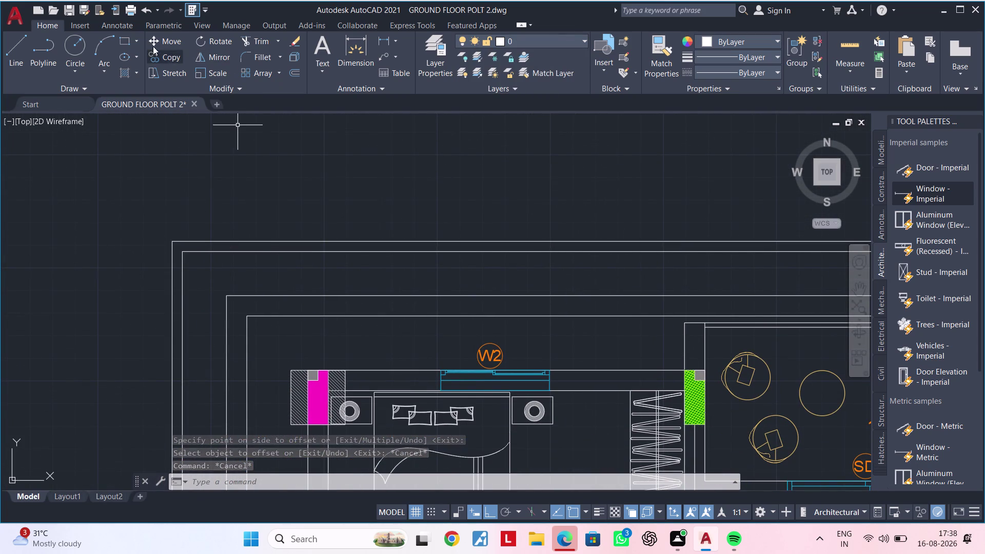
click(380, 41)
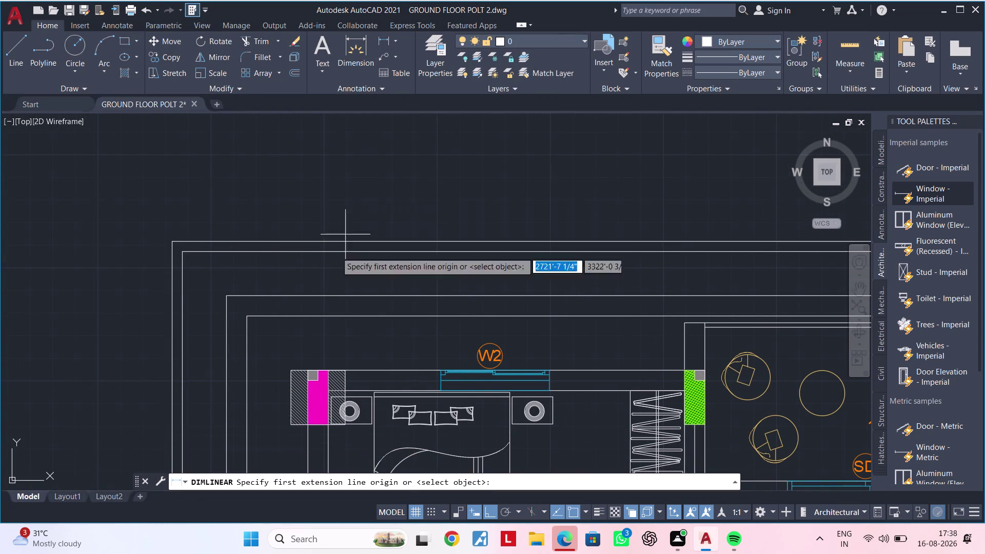
Pick two points along the top-left boundary line for a dimension, then cancel.
scroll(up, 3)
click(225, 292)
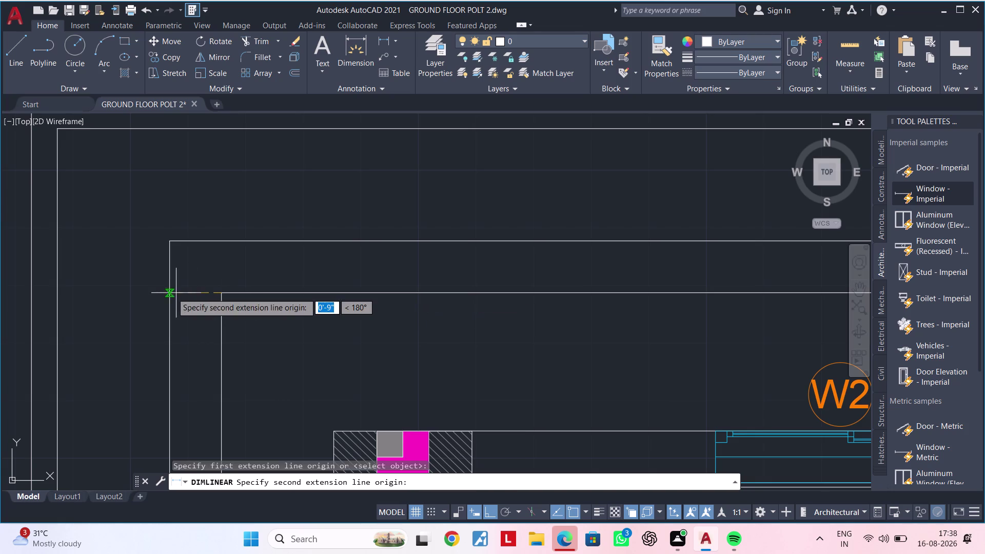
click(170, 293)
key(Escape)
scroll(down, 3)
middle_drag(682, 344, 634, 344)
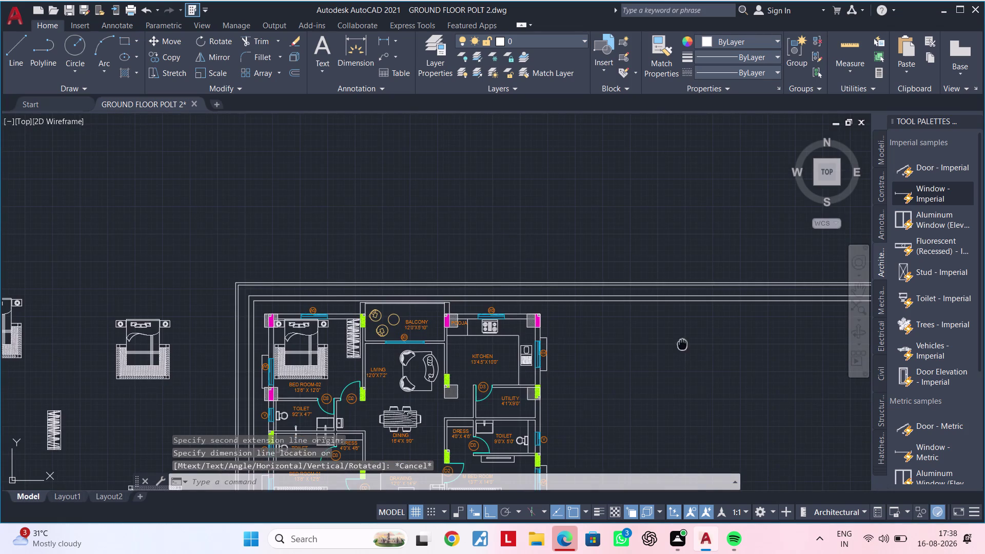
middle_drag(634, 345, 250, 313)
Offset the plot boundary line 9" to its inner side.
text(OF)
key(space)
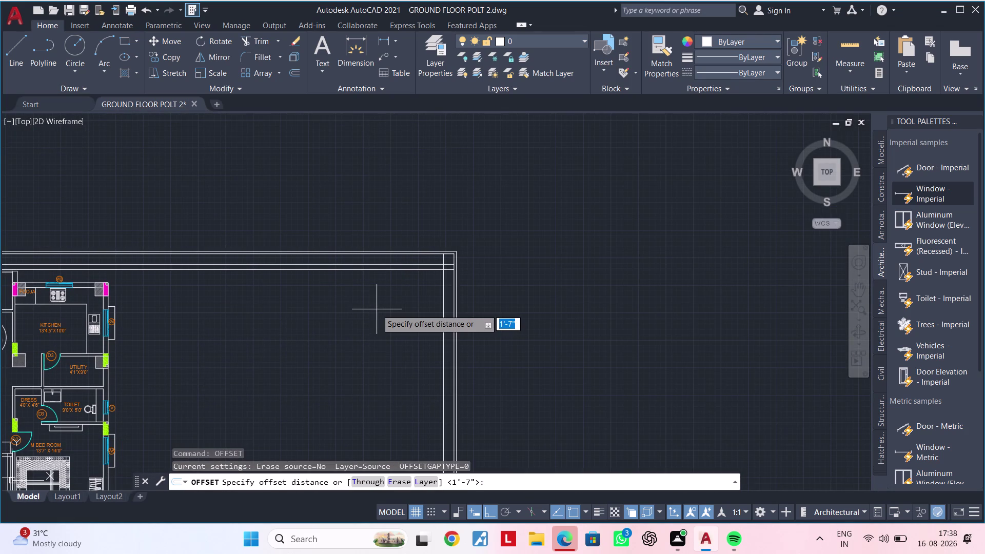
text(9")
key(Return)
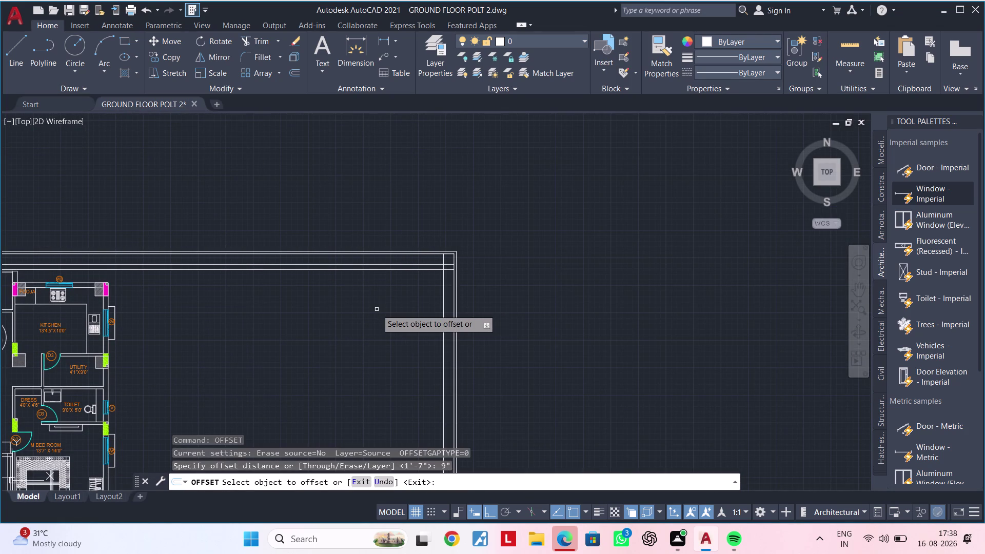
click(443, 302)
click(394, 307)
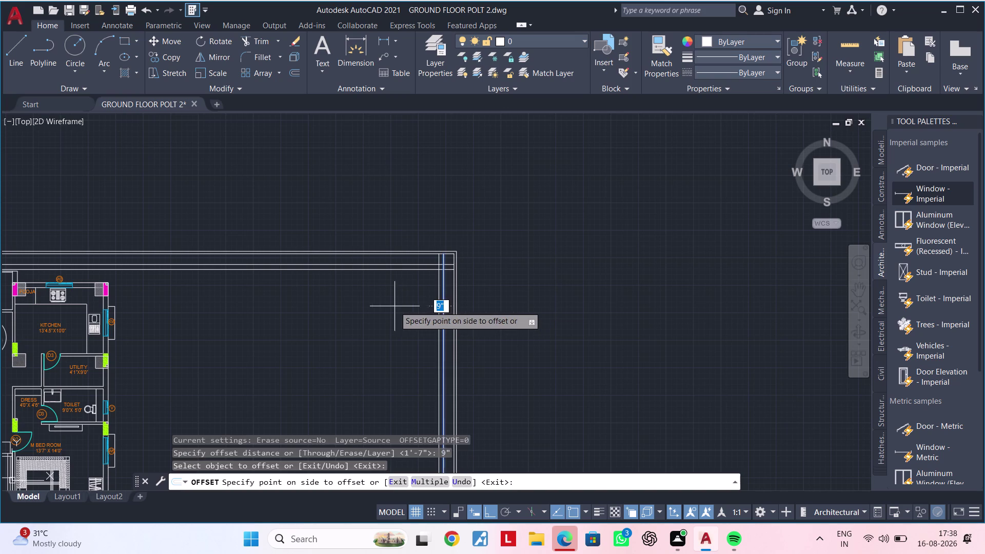
key(Escape)
key(Escape)
scroll(down, 3)
middle_drag(393, 306, 472, 306)
middle_drag(416, 325, 496, 316)
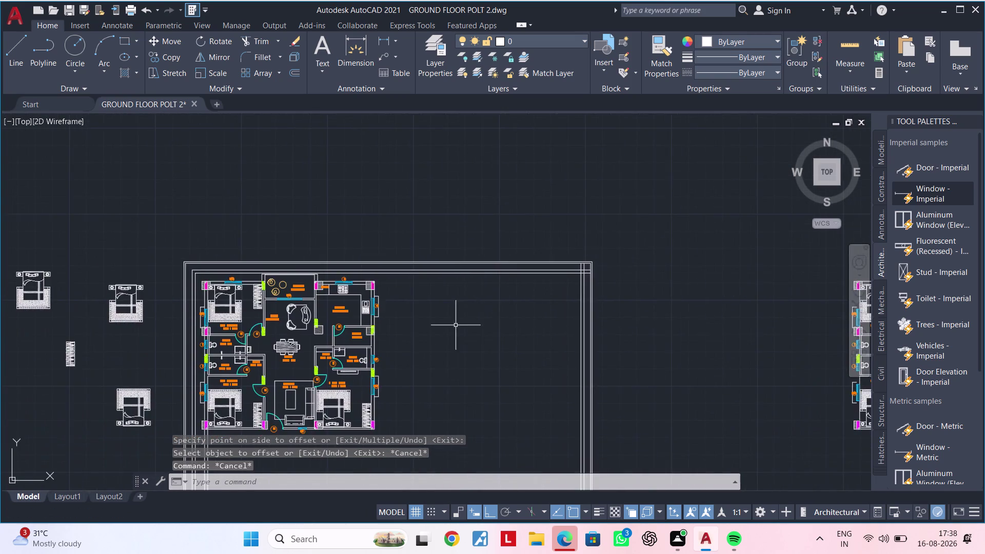
middle_drag(455, 326, 515, 311)
scroll(up, 3)
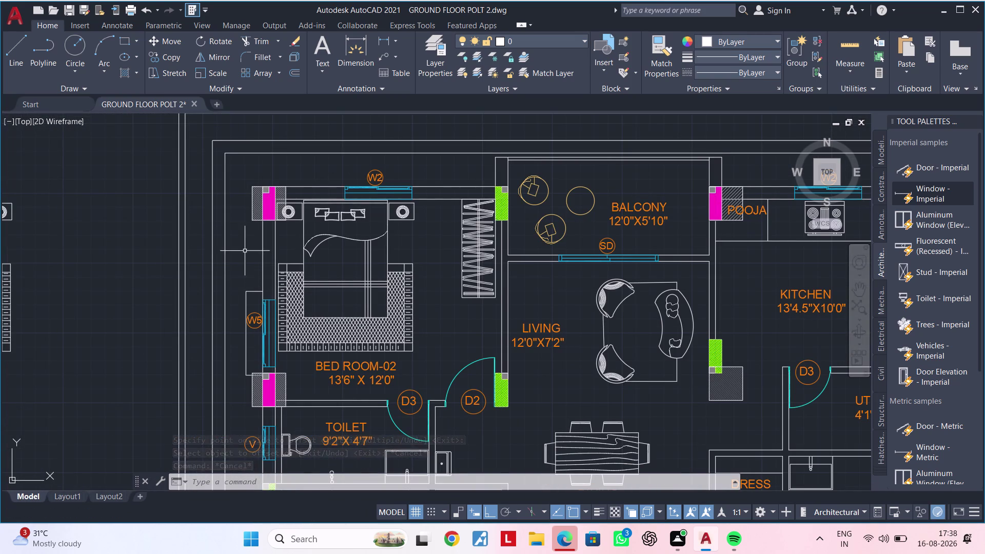
middle_drag(245, 250, 235, 256)
Measure the 2'-3" distance at the bedroom wall with a linear dimension.
click(380, 40)
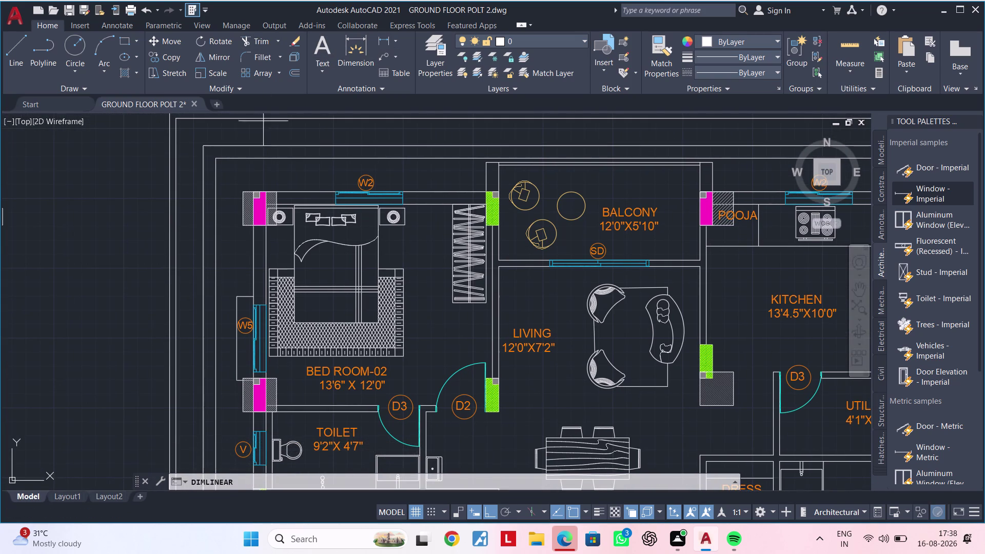
scroll(up, 3)
click(285, 224)
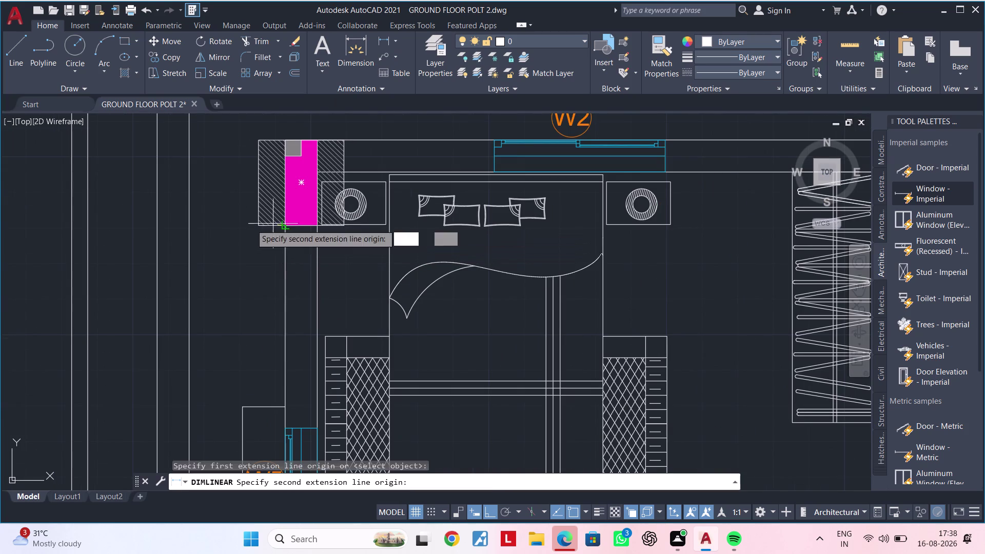
click(190, 223)
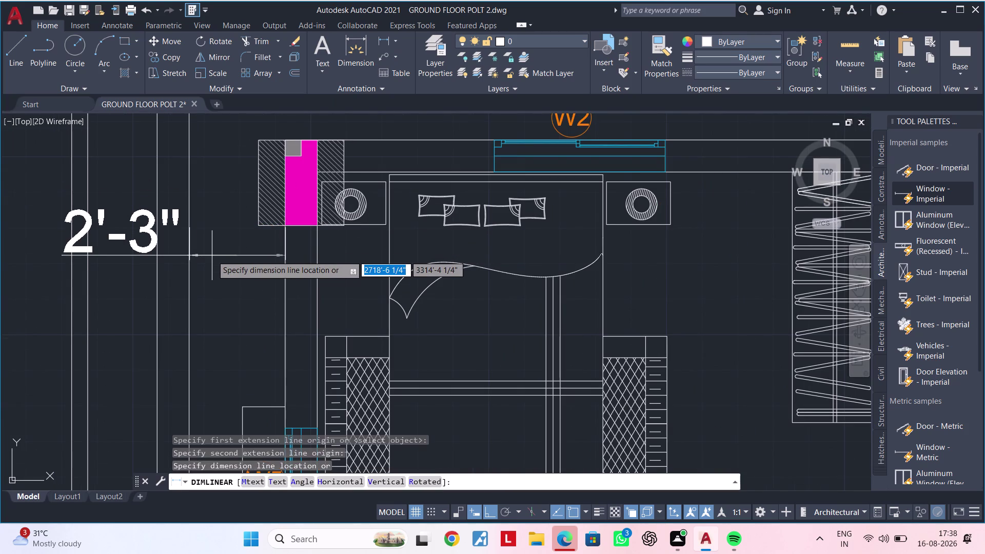
click(212, 256)
key(Escape)
scroll(down, 3)
middle_drag(238, 280, 102, 289)
key(Escape)
middle_drag(494, 289, 95, 269)
key(Escape)
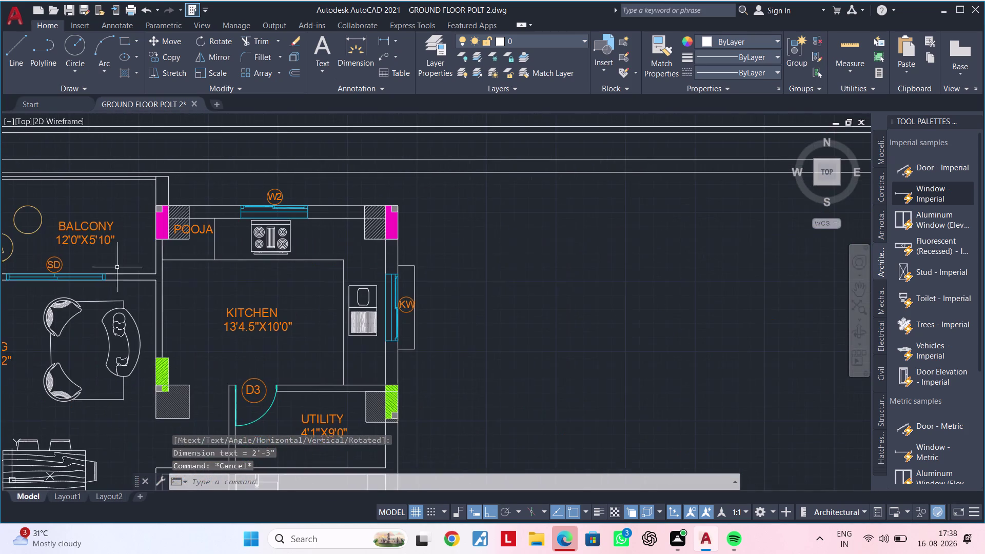
middle_drag(606, 265, 307, 271)
key(Escape)
scroll(down, 3)
middle_drag(635, 262, 369, 246)
key(Escape)
key(Escape)
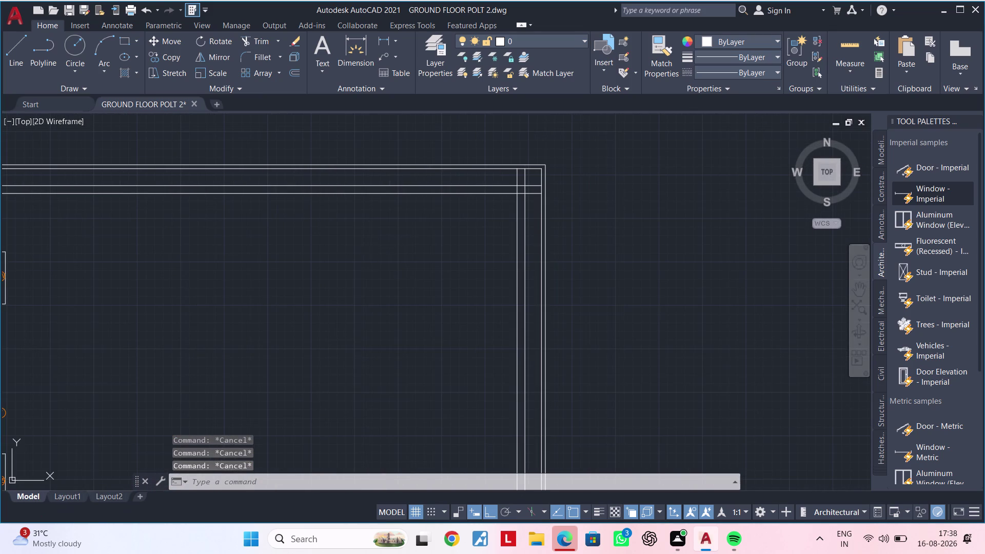
Offset the right plot boundary line 2'-3" inward using OF.
text(OF 2)
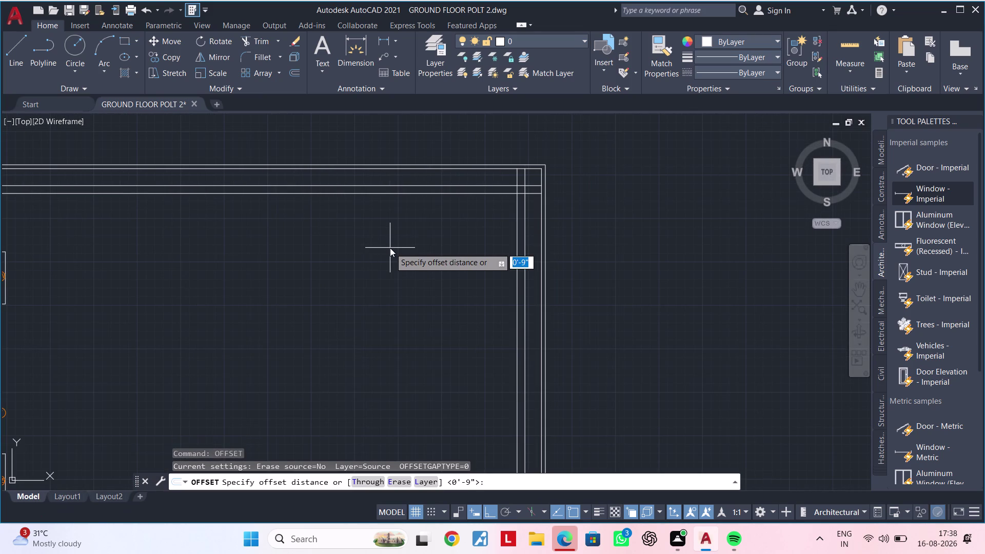
text('3")
key(Return)
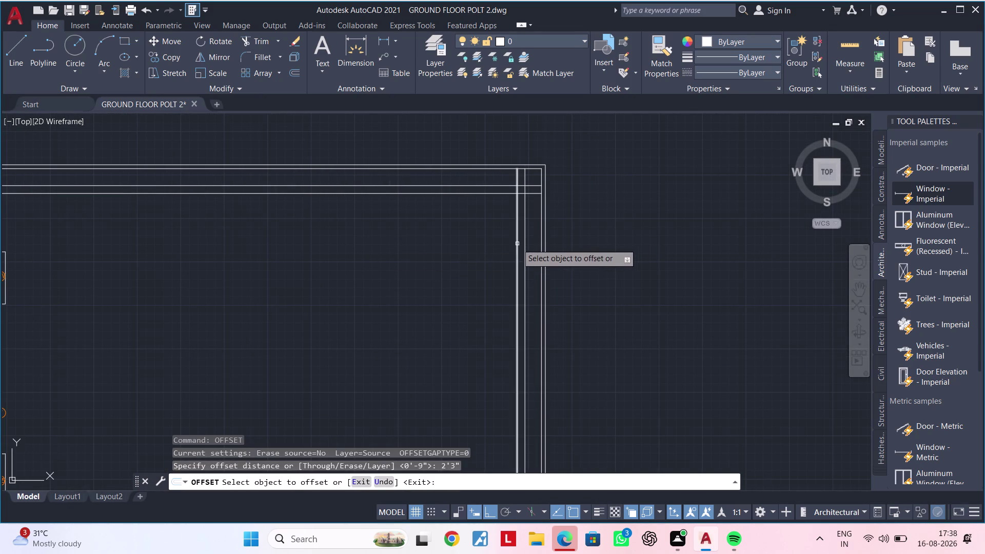
click(517, 244)
click(461, 253)
key(Escape)
key(Escape)
Pan back across the drawing to center the mirrored apartment unit.
scroll(down, 3)
middle_drag(464, 259, 478, 258)
scroll(up, 3)
scroll(down, 3)
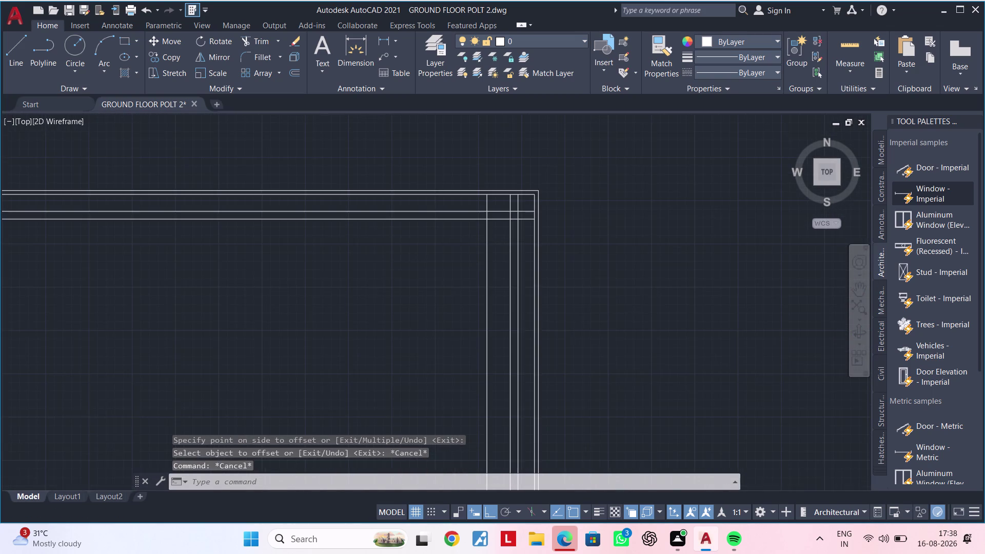
middle_drag(449, 244, 555, 245)
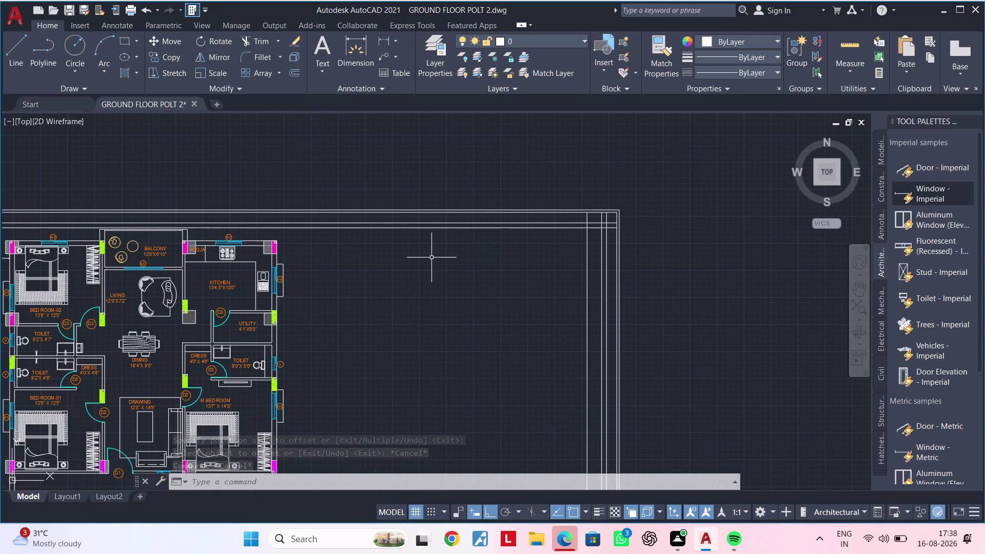
scroll(down, 3)
middle_drag(461, 260, 275, 266)
middle_drag(630, 282, 410, 250)
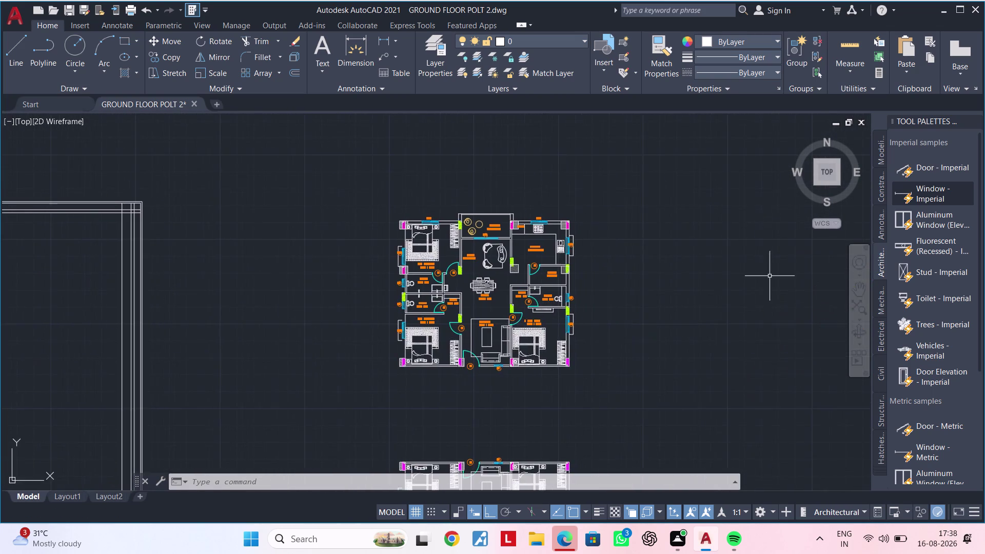
middle_drag(795, 278, 501, 250)
scroll(down, 3)
middle_drag(575, 267, 426, 265)
scroll(up, 3)
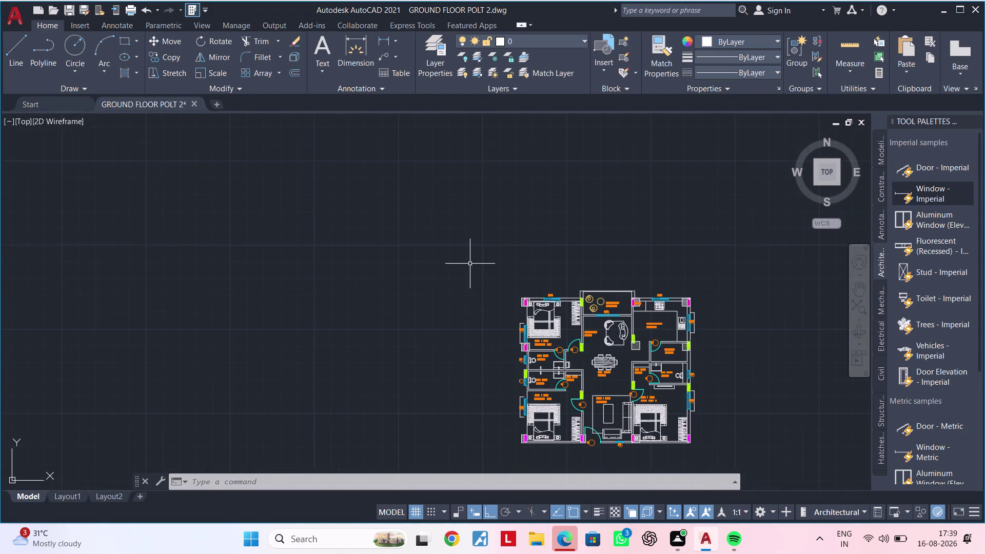
middle_drag(483, 273, 367, 217)
Select the whole apartment unit and start MOVE from a base point on its top wall.
click(363, 197)
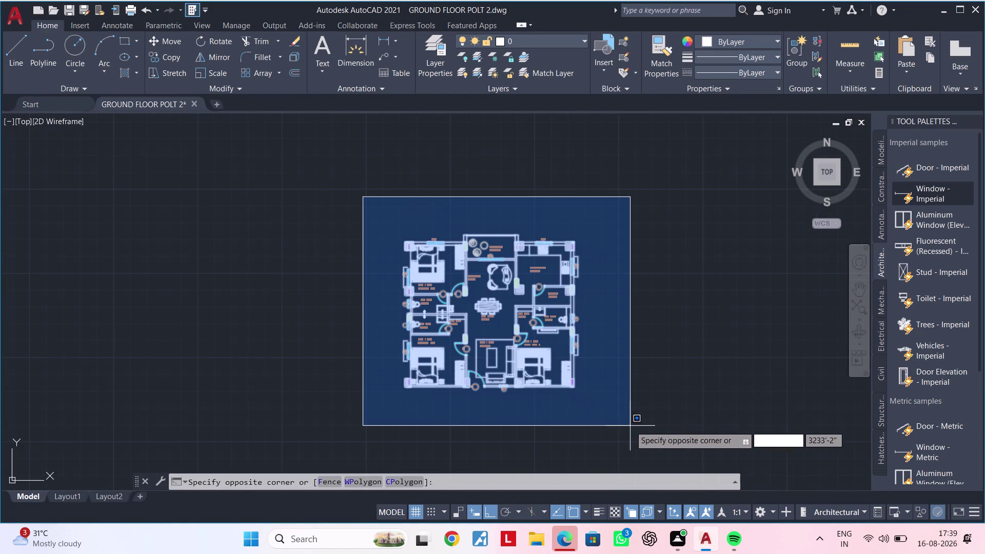
click(630, 425)
text(M)
key(space)
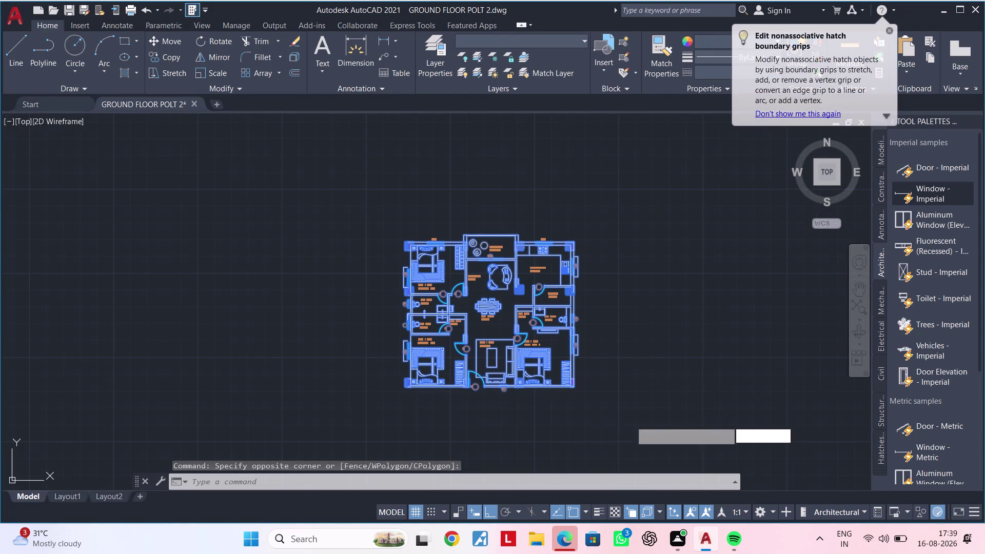
scroll(up, 3)
click(484, 233)
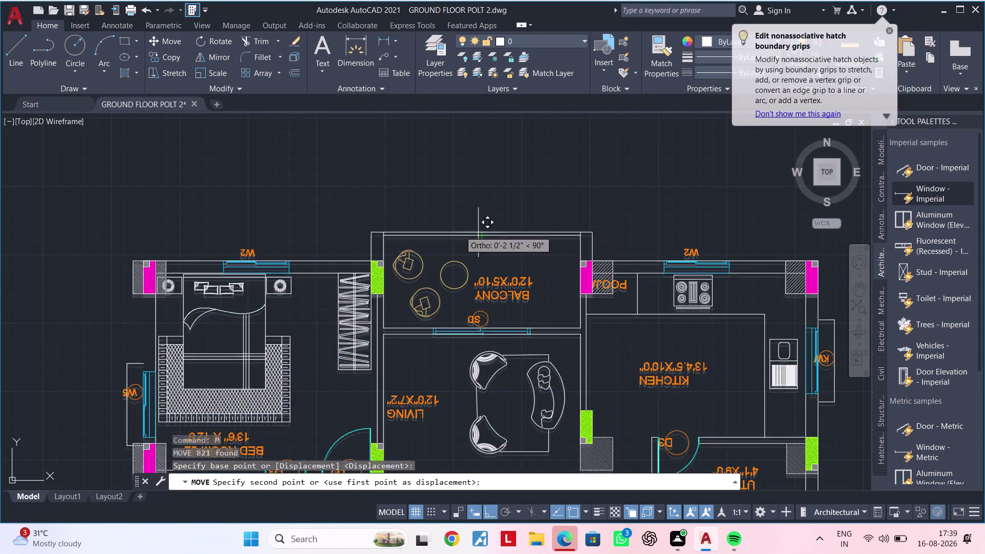
scroll(down, 3)
middle_drag(340, 232, 821, 231)
middle_drag(420, 261, 928, 258)
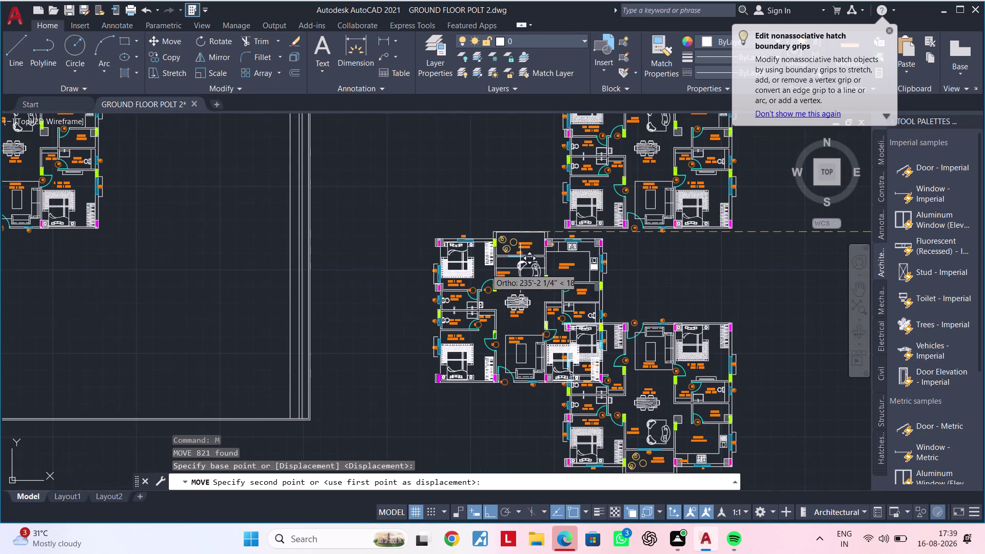
click(495, 519)
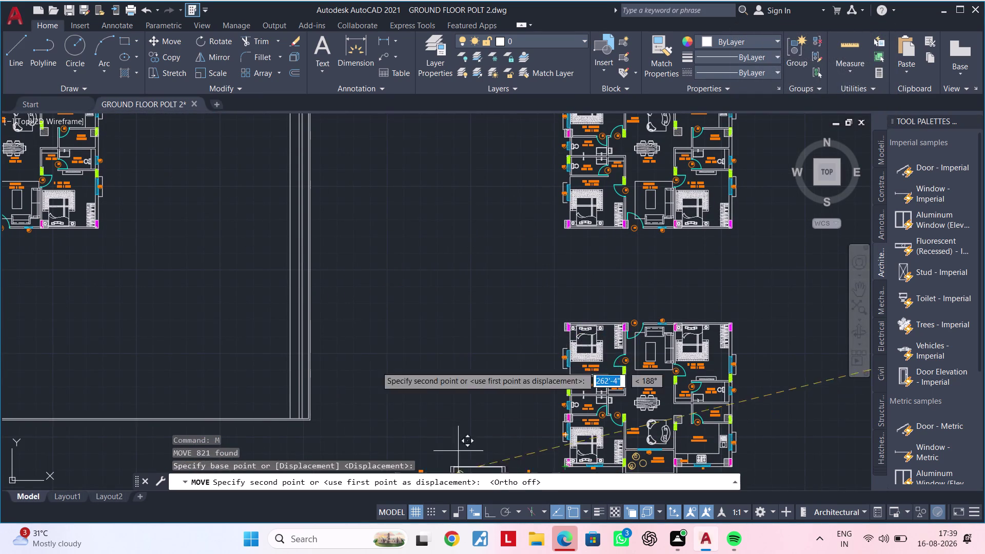
Drag the unit along the top plot boundary and drop it beside the first unit.
middle_drag(253, 194, 386, 405)
scroll(up, 3)
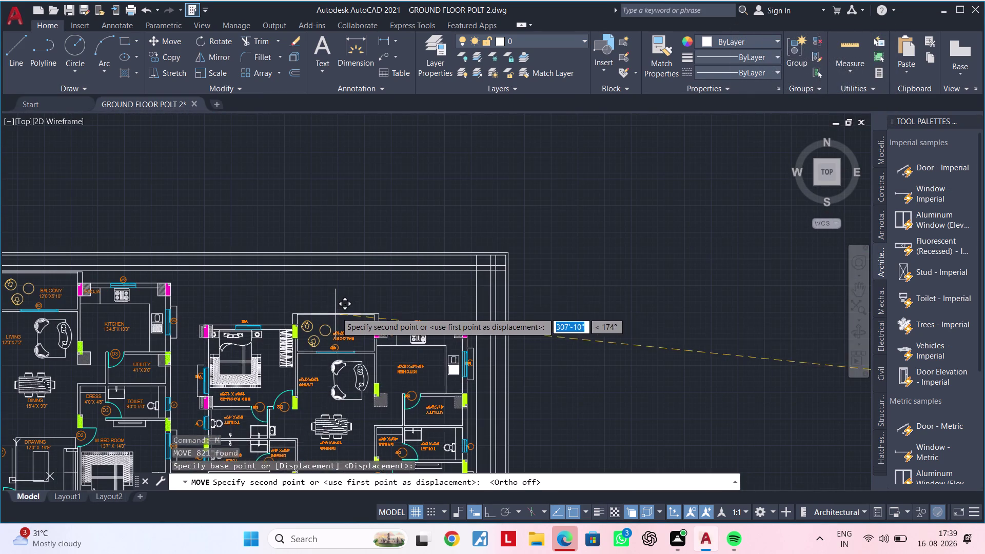
scroll(up, 3)
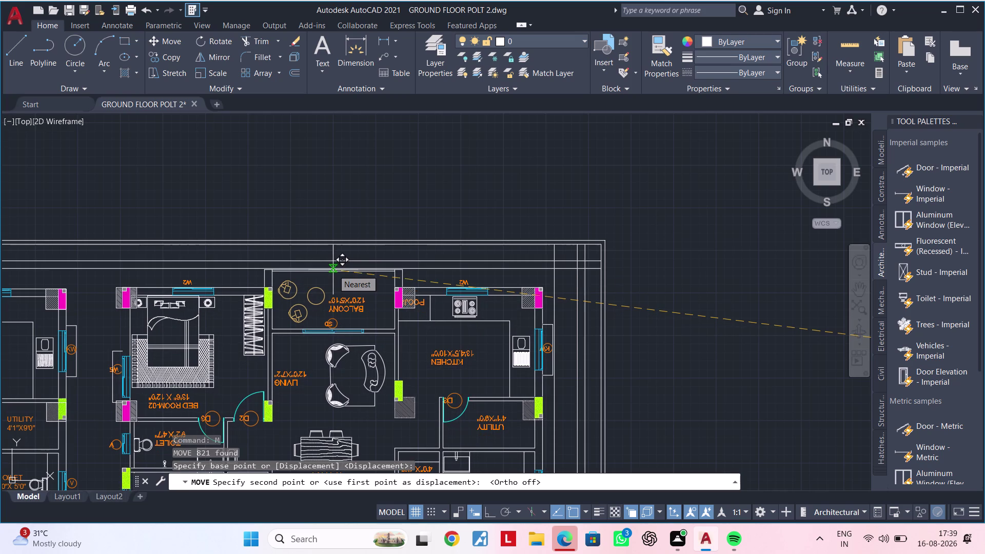
scroll(up, 3)
scroll(up, 3)
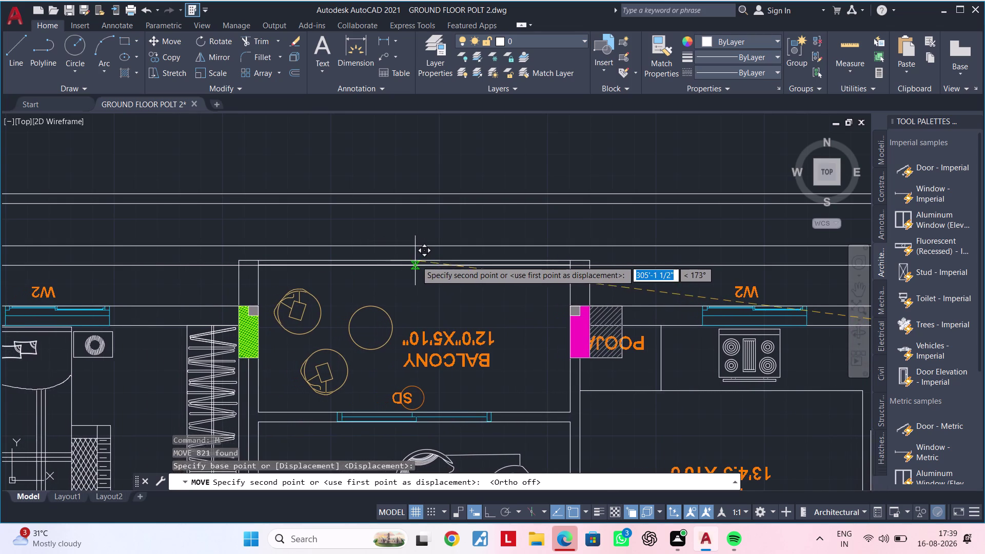
middle_drag(420, 261, 296, 261)
scroll(down, 3)
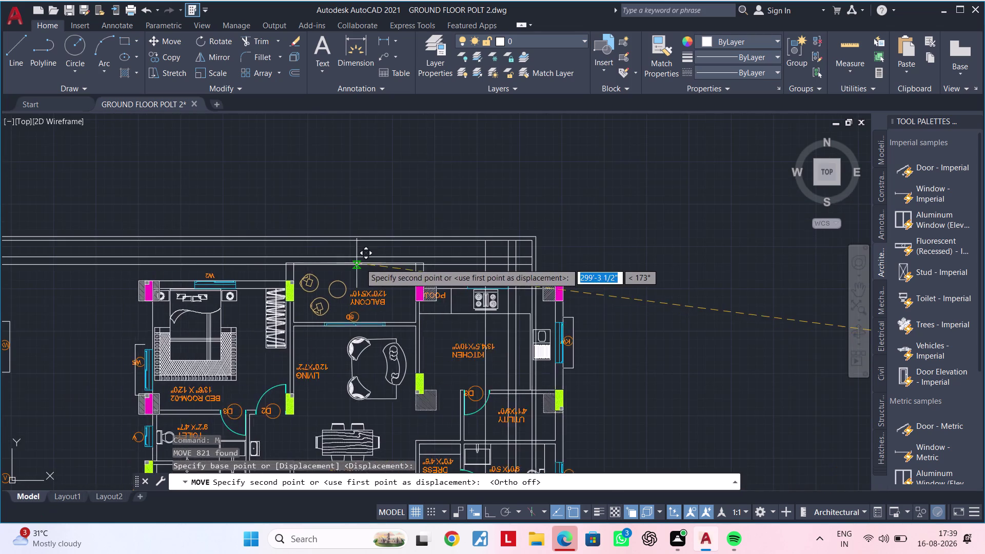
middle_drag(364, 264, 438, 177)
scroll(down, 3)
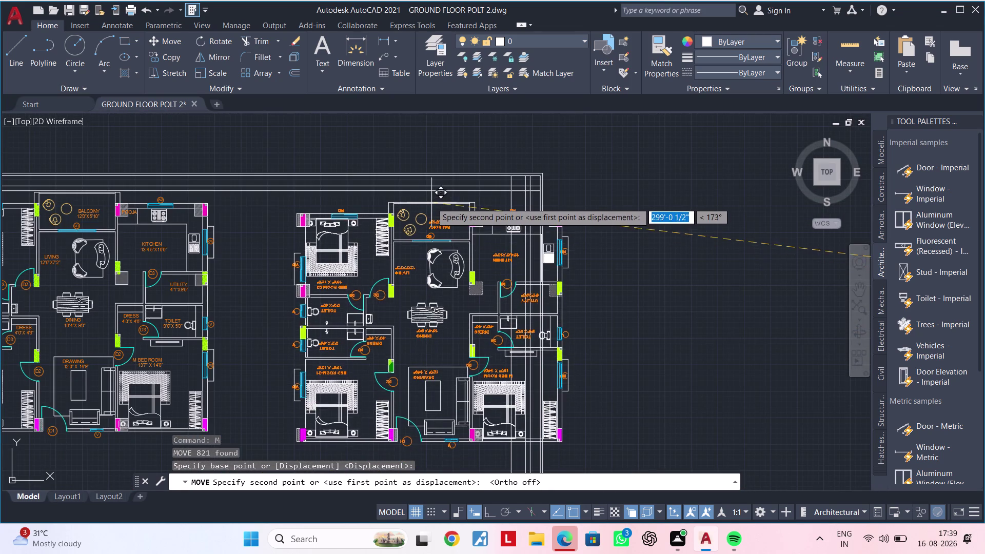
scroll(down, 3)
middle_drag(417, 212, 455, 204)
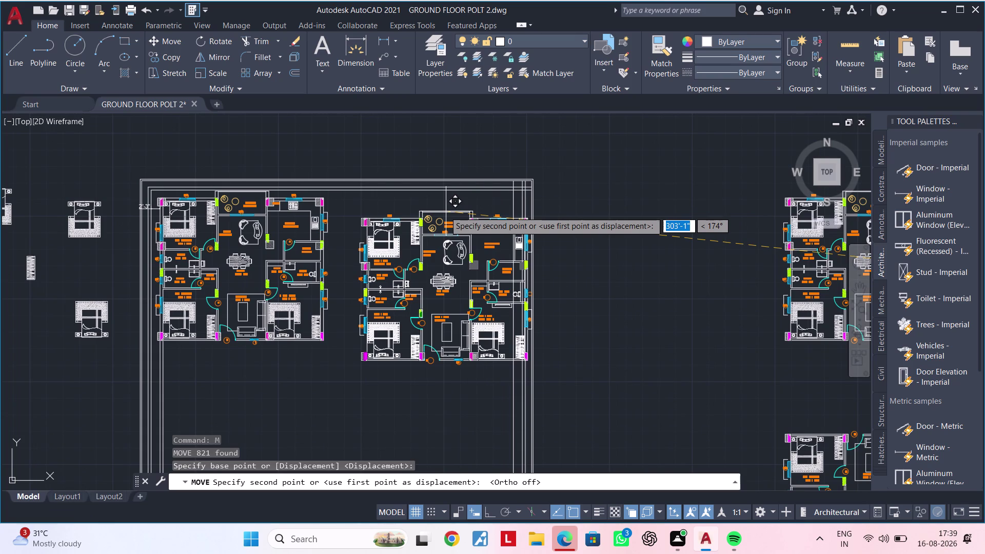
scroll(up, 3)
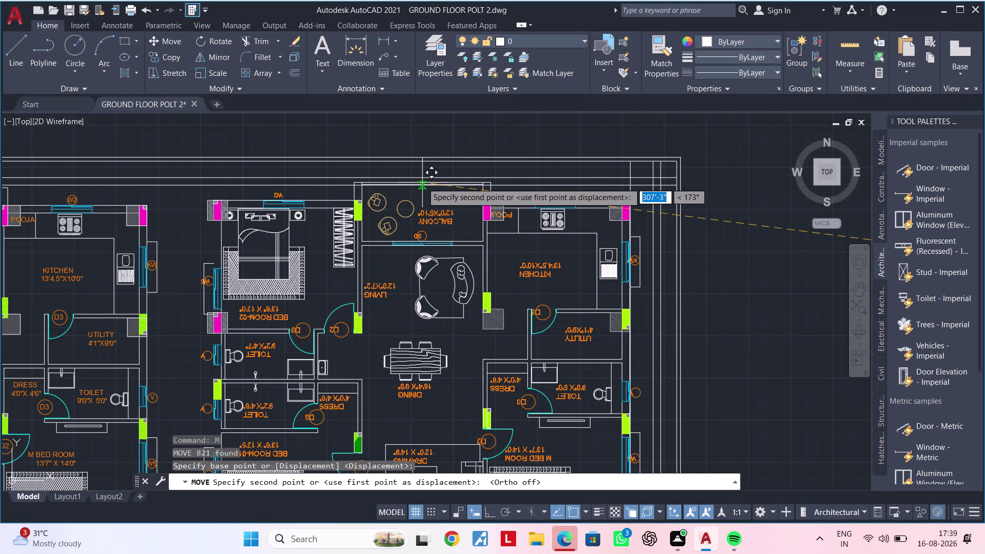
scroll(up, 3)
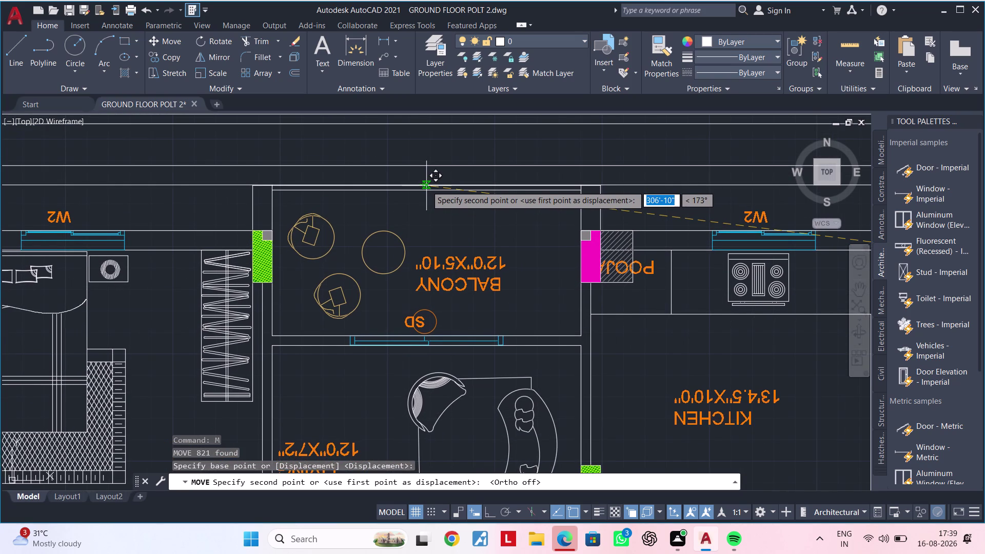
scroll(up, 3)
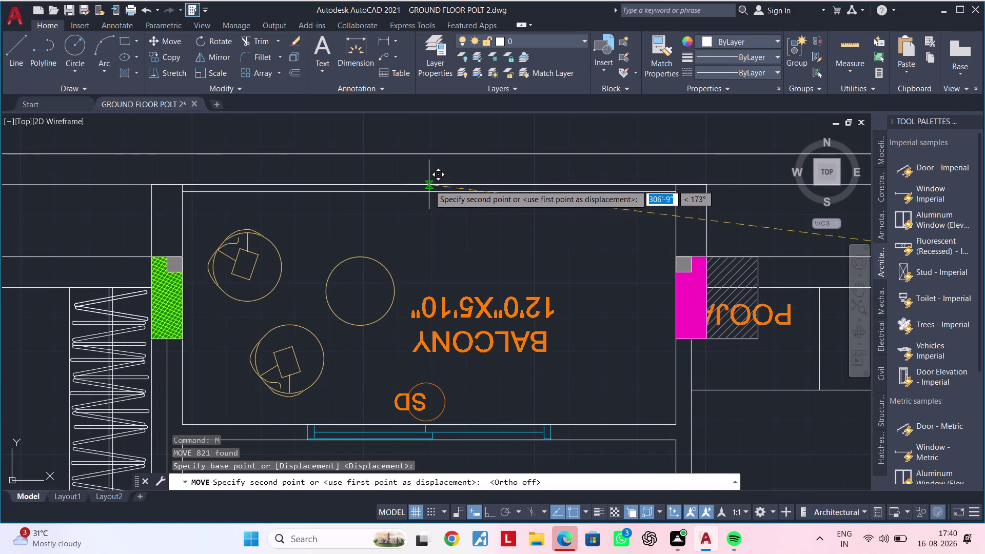
scroll(up, 3)
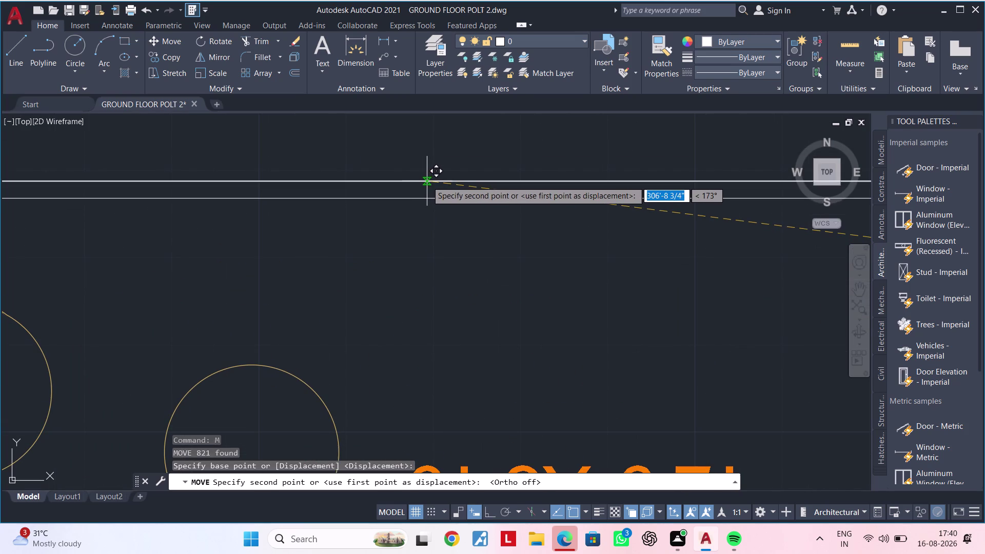
click(427, 182)
Pan and zoom across the plan to check both apartment units in the plot layout.
scroll(down, 3)
scroll(down, 3)
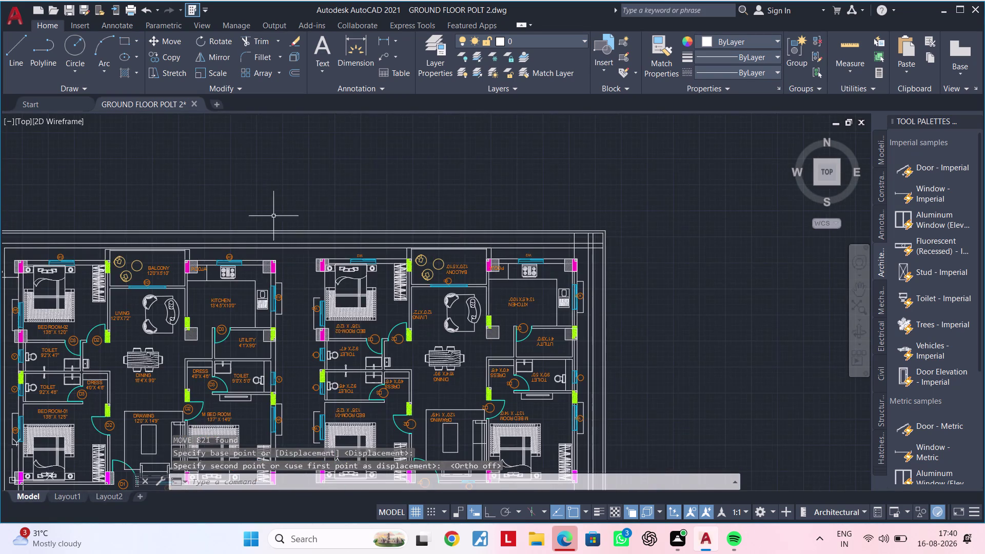
scroll(up, 3)
scroll(down, 3)
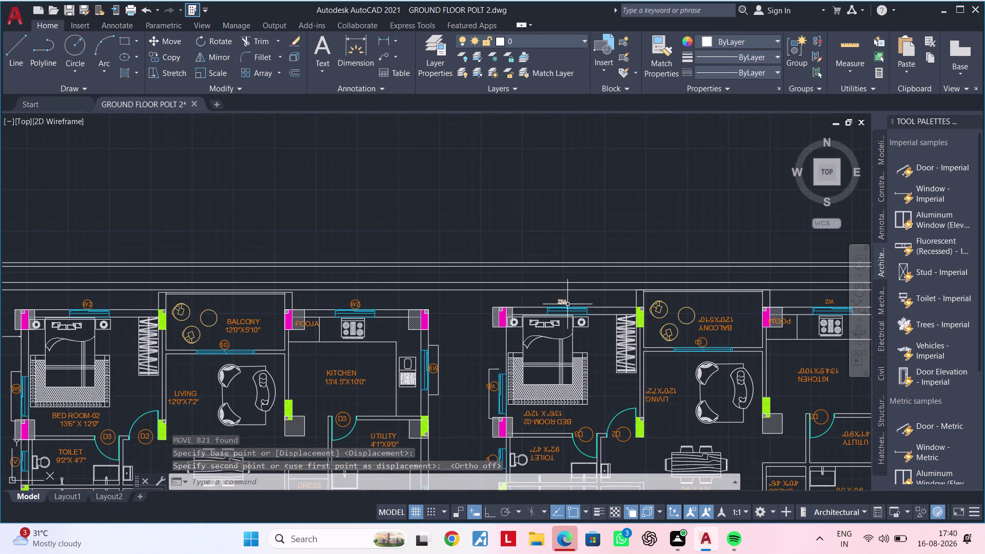
middle_drag(545, 299, 308, 250)
scroll(up, 3)
middle_drag(669, 255, 593, 247)
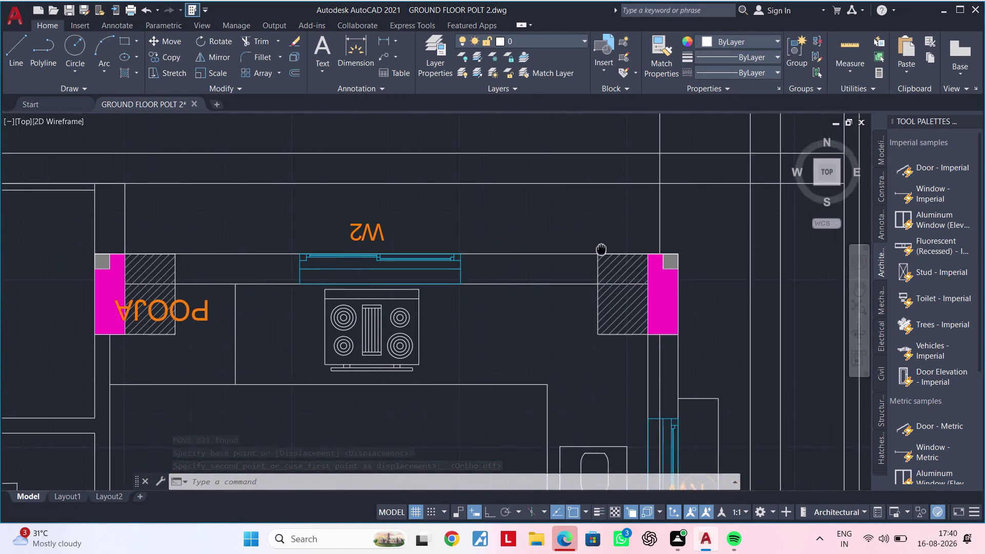
middle_drag(594, 247, 574, 247)
scroll(down, 3)
middle_drag(586, 245, 617, 192)
scroll(down, 3)
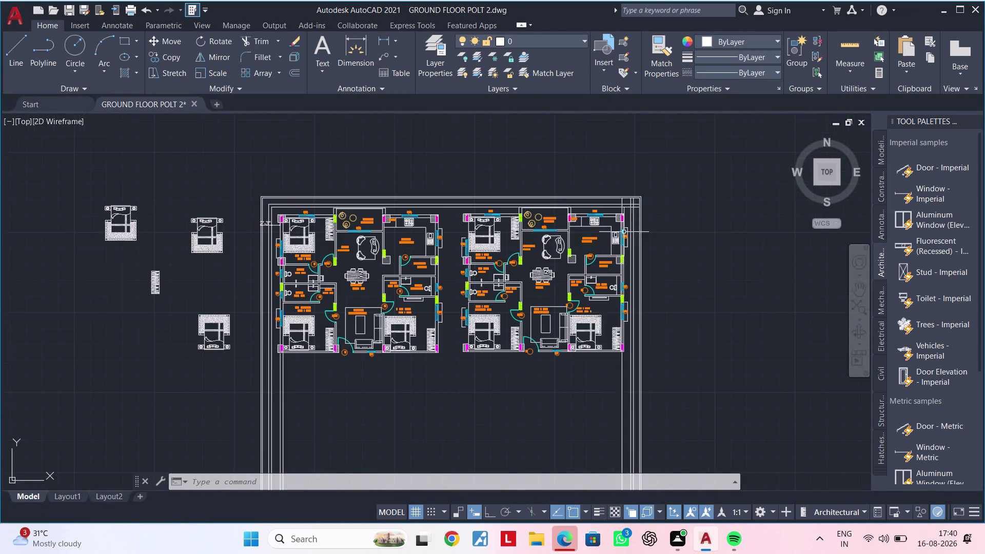
scroll(up, 3)
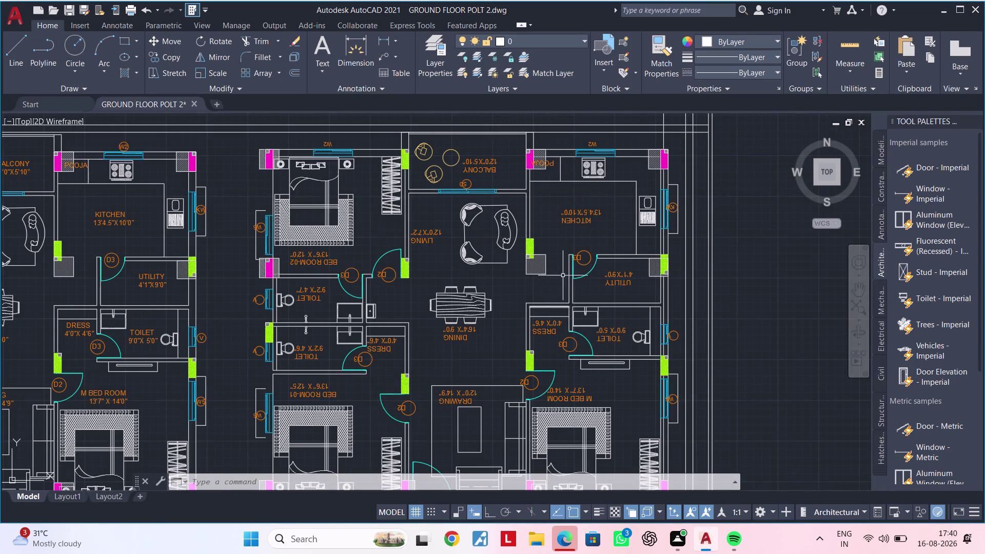
scroll(down, 3)
middle_drag(576, 260, 572, 270)
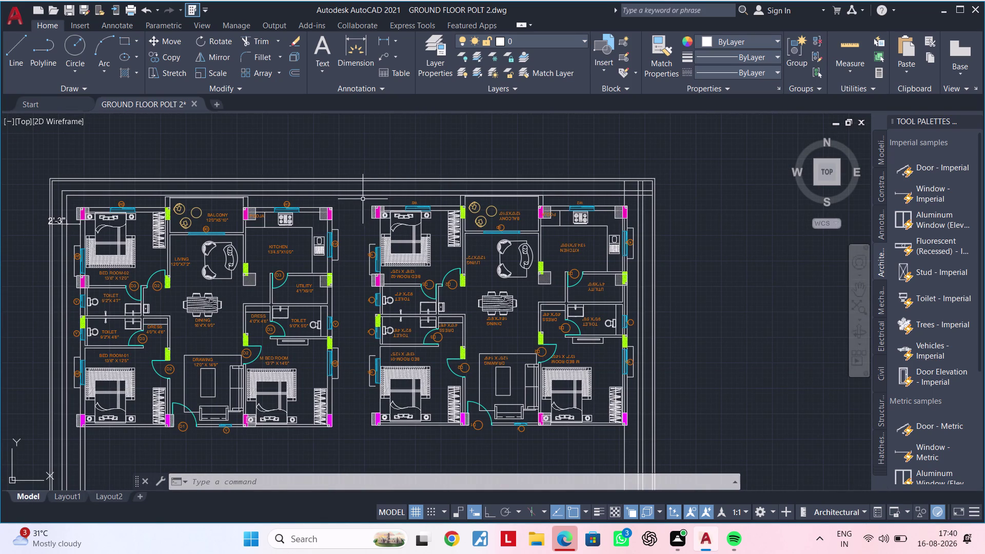
scroll(up, 3)
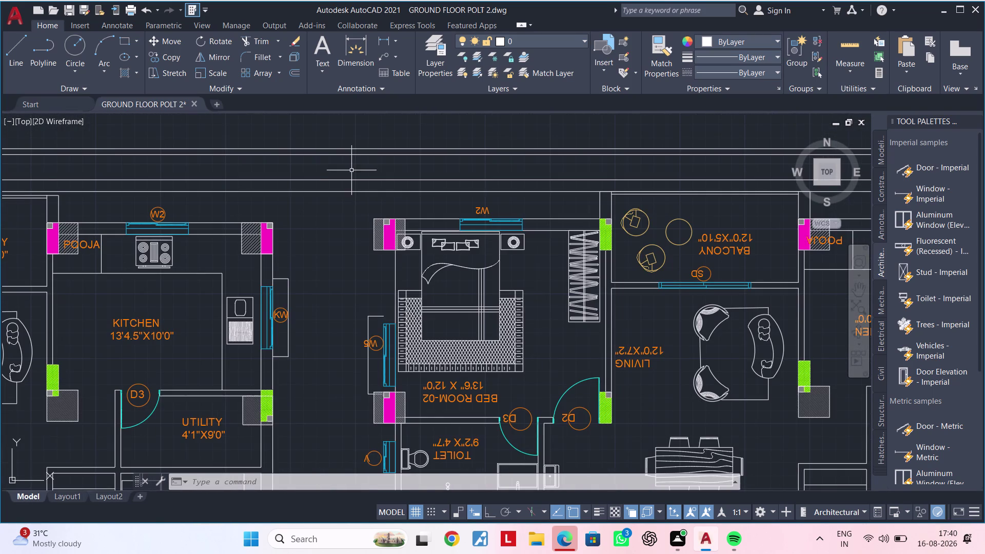
Window-select the entire mirrored apartment unit, panning to reach its far corner.
click(350, 169)
scroll(down, 3)
middle_click(571, 389)
middle_drag(520, 254, 495, 193)
scroll(down, 3)
middle_drag(564, 339, 563, 337)
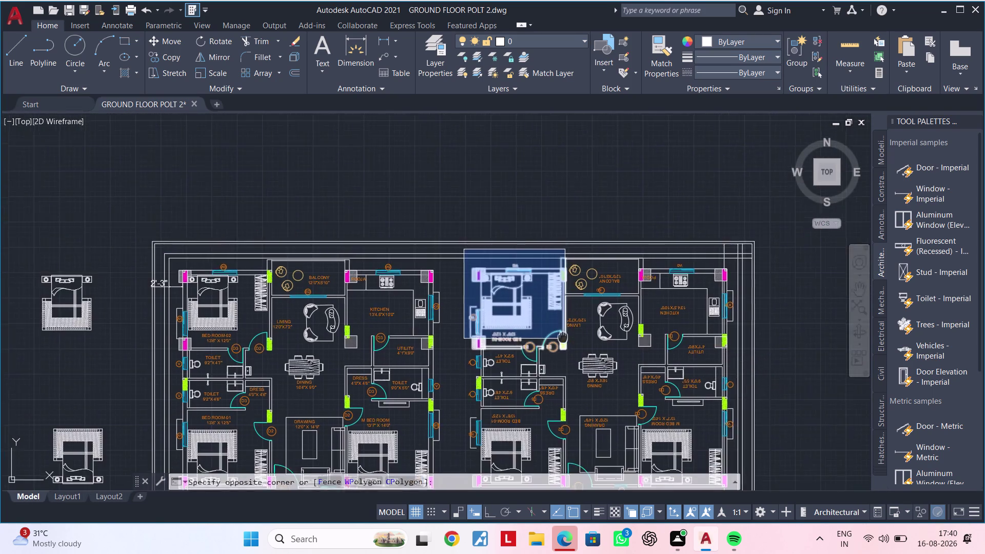
middle_drag(563, 337, 504, 164)
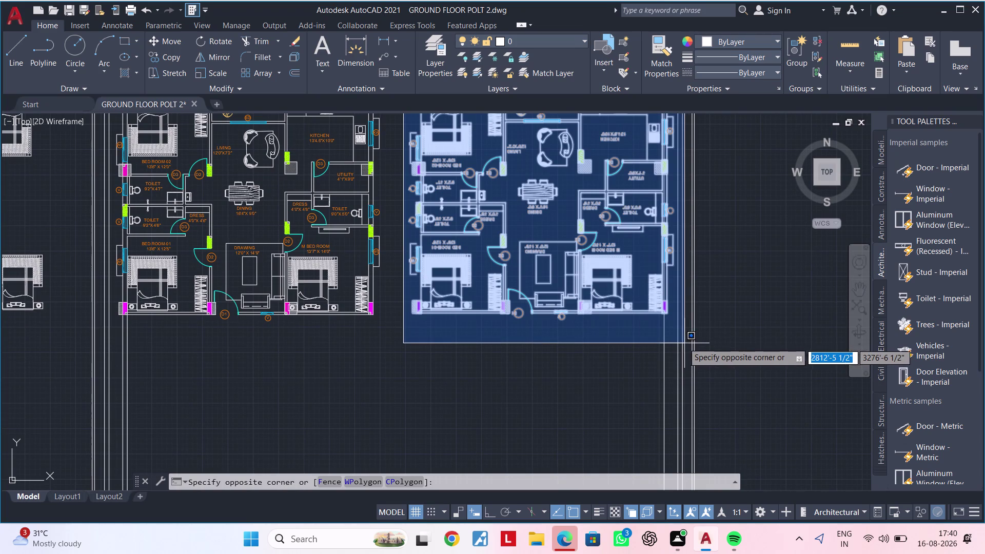
middle_drag(676, 343, 664, 393)
middle_click(665, 393)
click(668, 394)
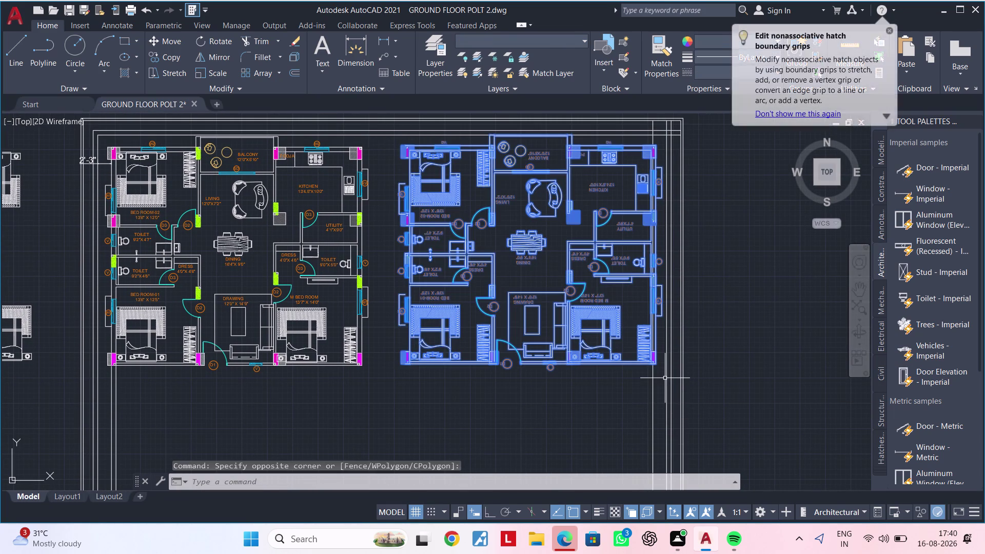
Move the unit from its outer wall corner onto the reference line, then verify the alignment.
text(M)
key(space)
middle_drag(644, 283, 598, 454)
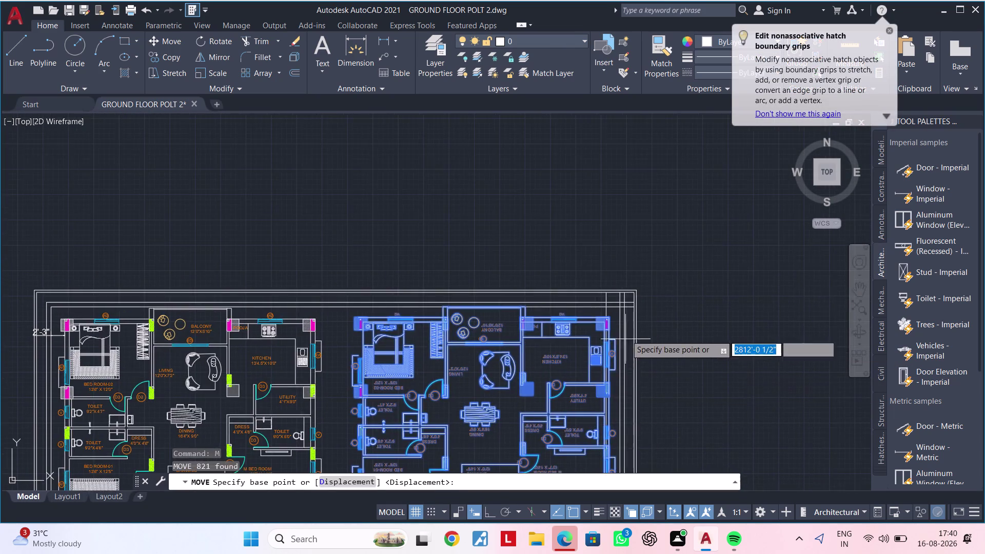
scroll(up, 3)
scroll(up, 3)
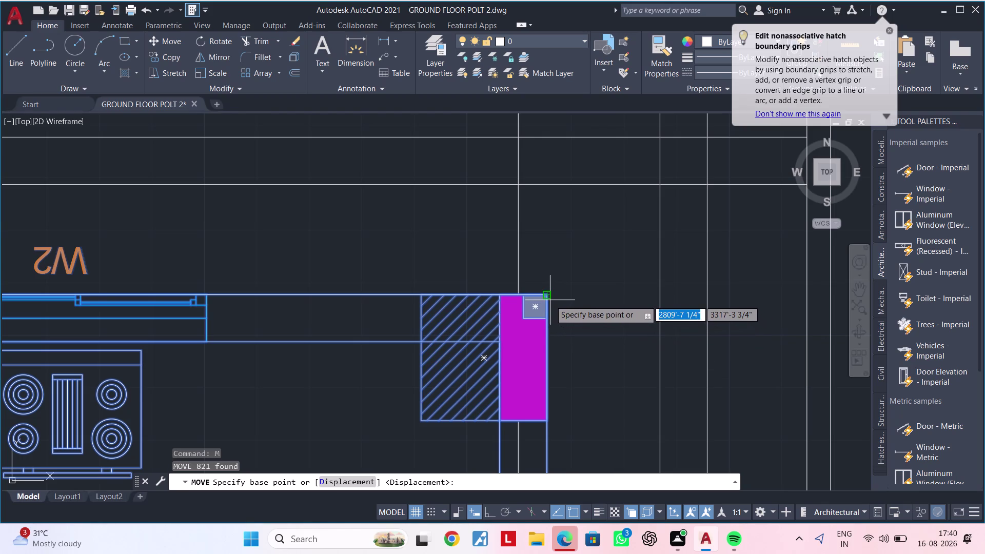
click(549, 298)
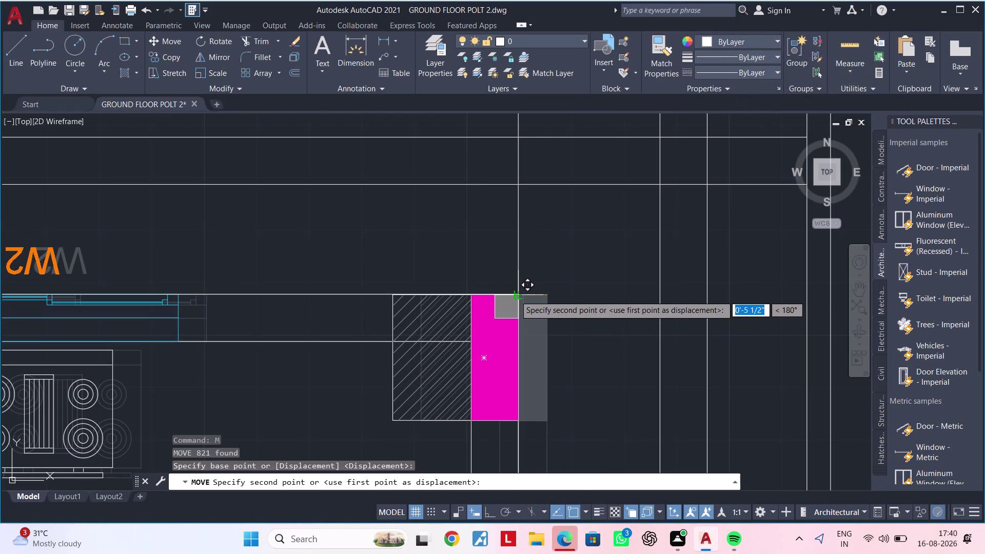
scroll(up, 3)
click(517, 294)
scroll(down, 3)
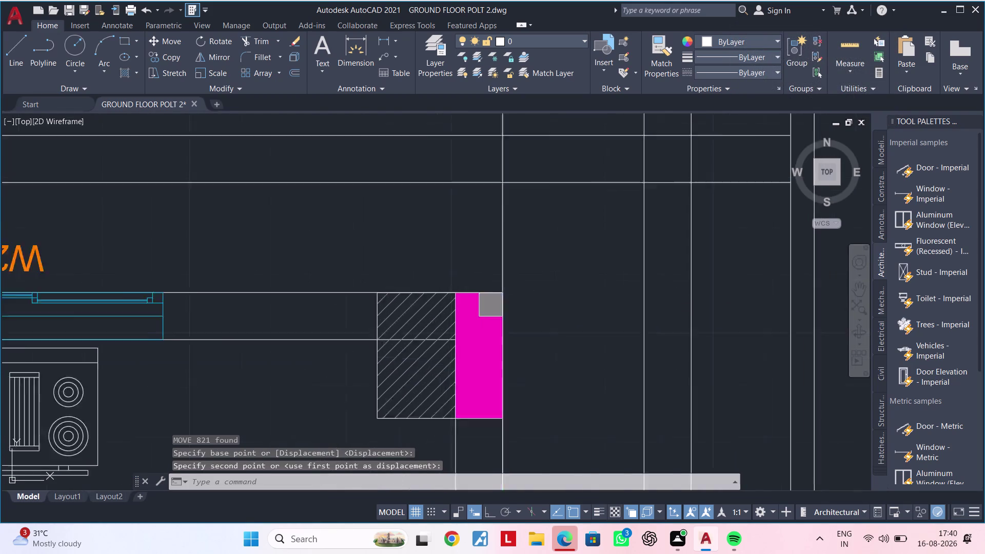
middle_drag(421, 250, 702, 276)
scroll(down, 3)
middle_drag(605, 284, 627, 254)
scroll(down, 3)
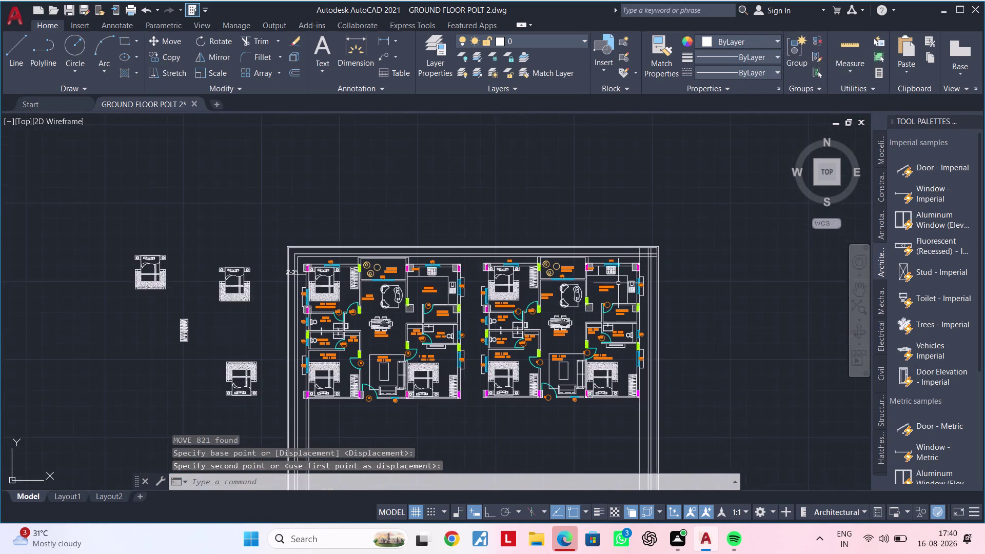
middle_drag(618, 284, 619, 266)
scroll(up, 3)
scroll(down, 3)
middle_drag(492, 373, 483, 402)
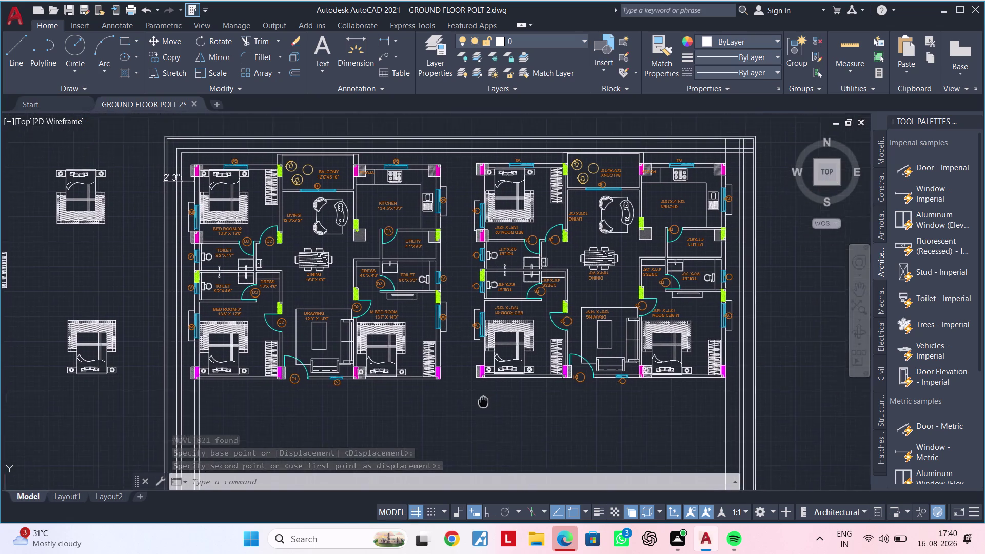
middle_drag(483, 401, 422, 400)
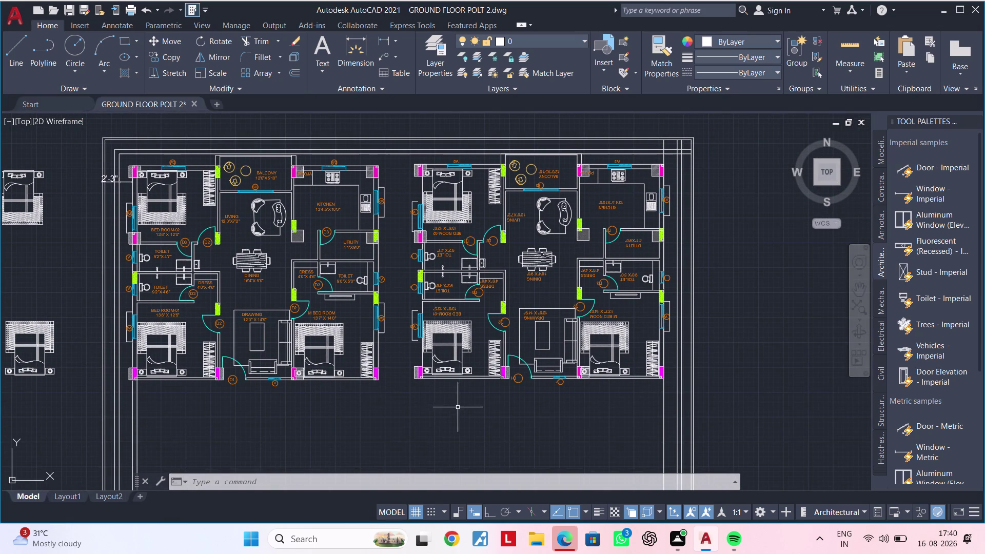
middle_drag(495, 423, 436, 414)
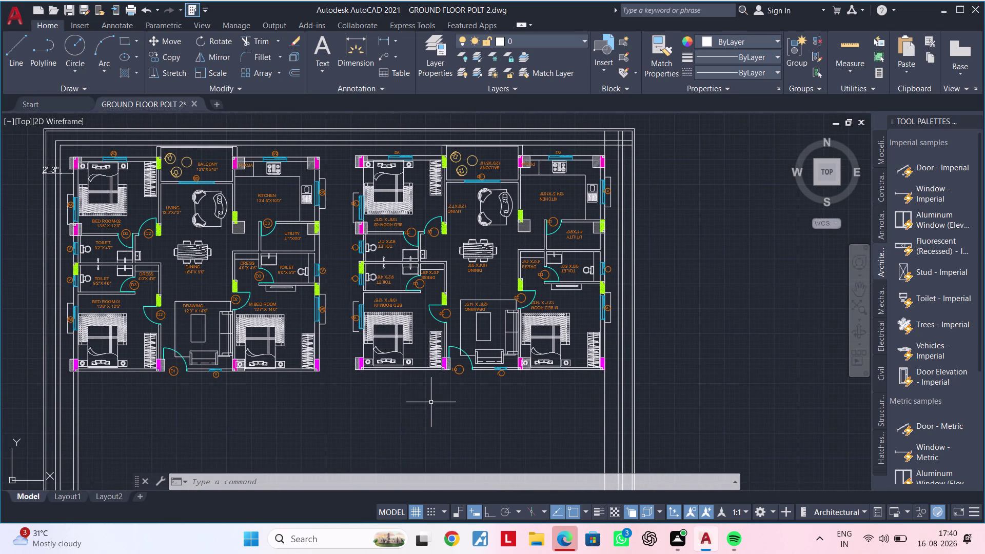
scroll(up, 3)
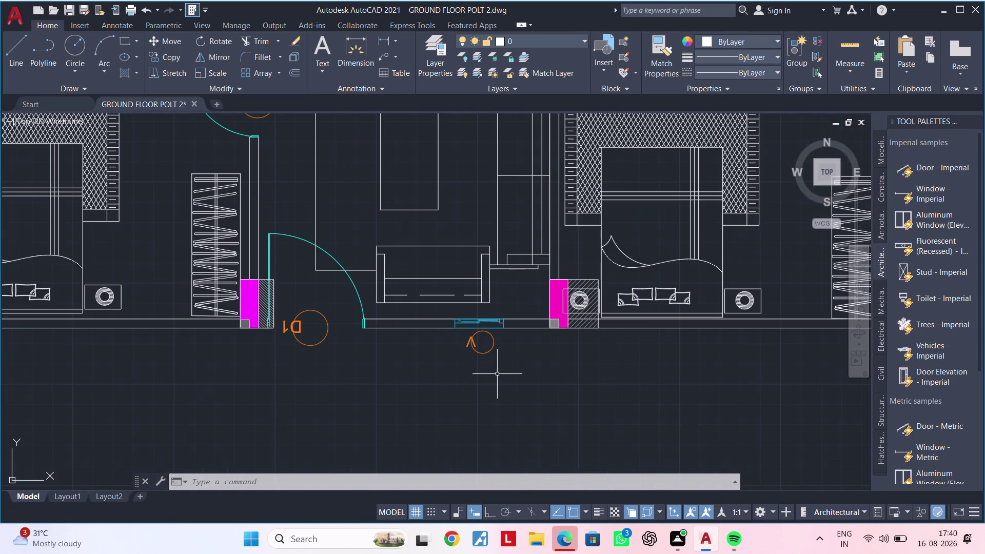
scroll(down, 3)
middle_drag(442, 353, 443, 419)
scroll(up, 3)
scroll(down, 3)
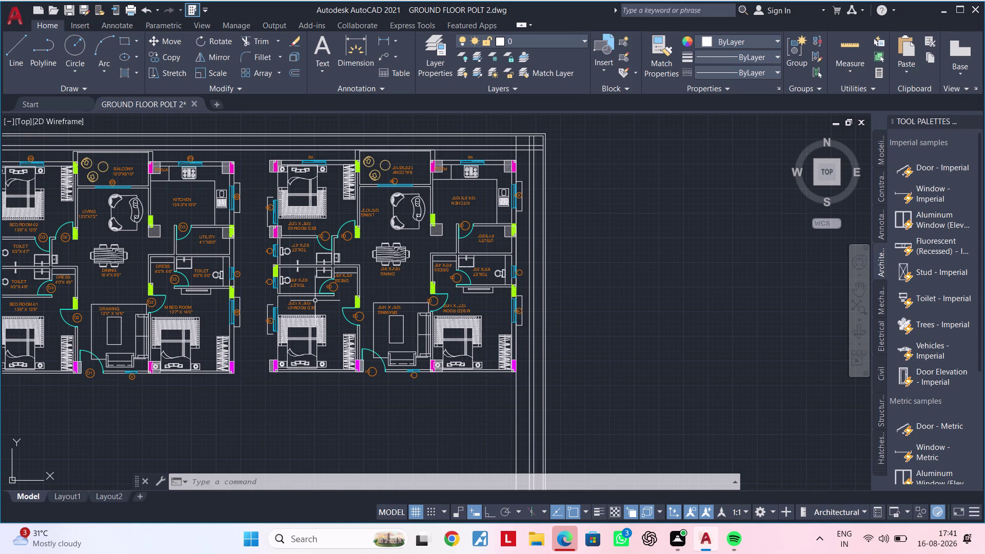
scroll(up, 3)
scroll(down, 3)
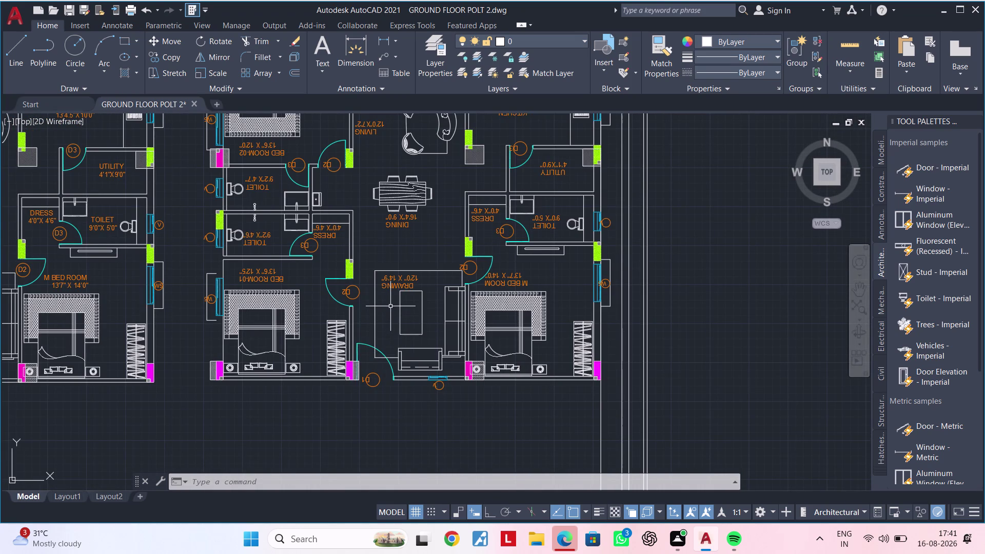
scroll(up, 3)
scroll(down, 3)
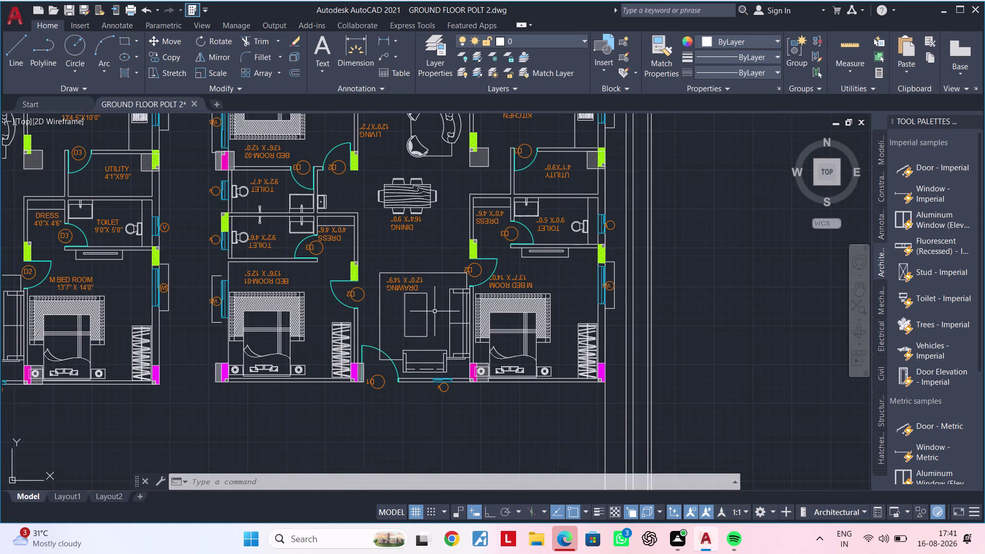
scroll(up, 3)
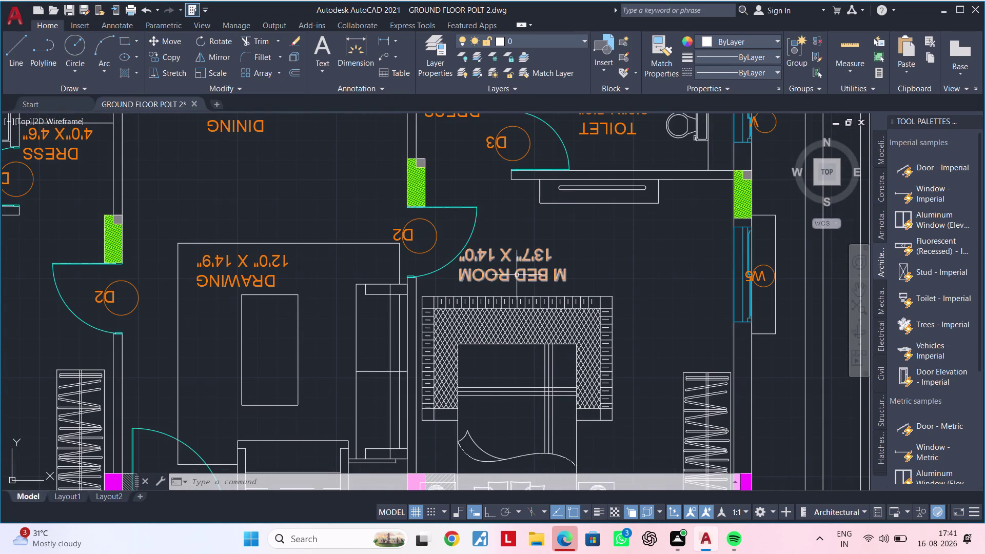
Erase a mirrored tag plus the D2 door label and its tag circle.
click(517, 274)
key(Delete)
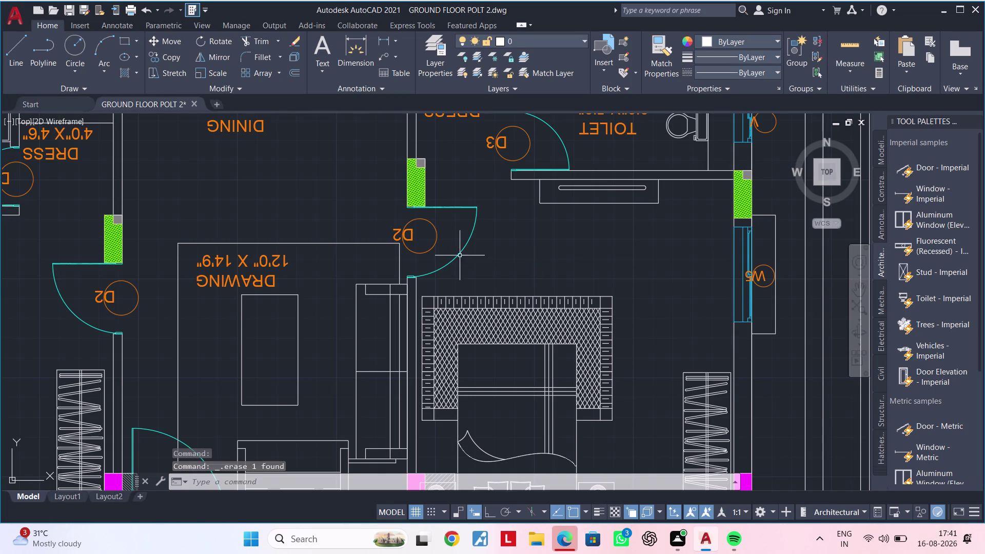
click(406, 235)
key(Delete)
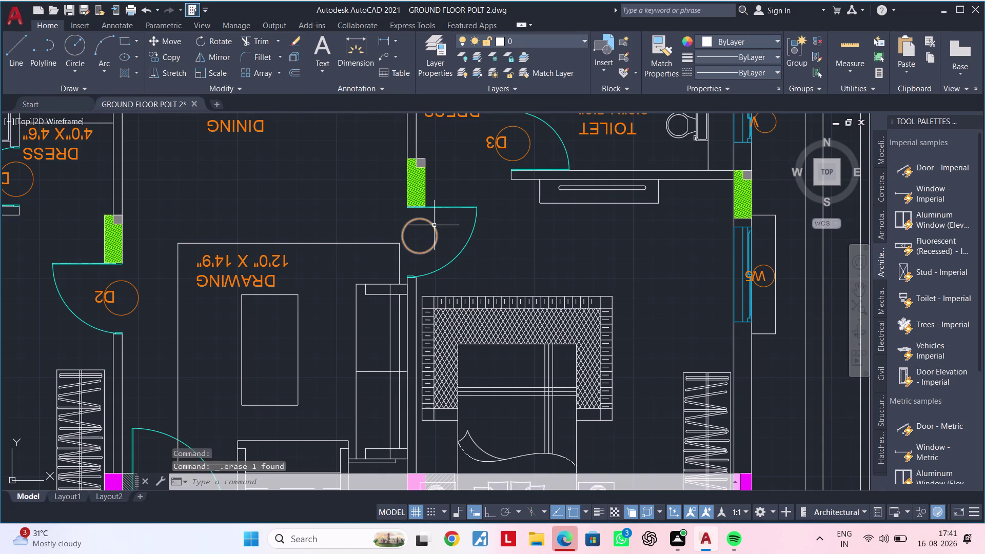
click(434, 225)
key(Delete)
Remove both D3 door tag elements and two leftover tag pieces near the dress room and toilet.
middle_drag(430, 258, 397, 320)
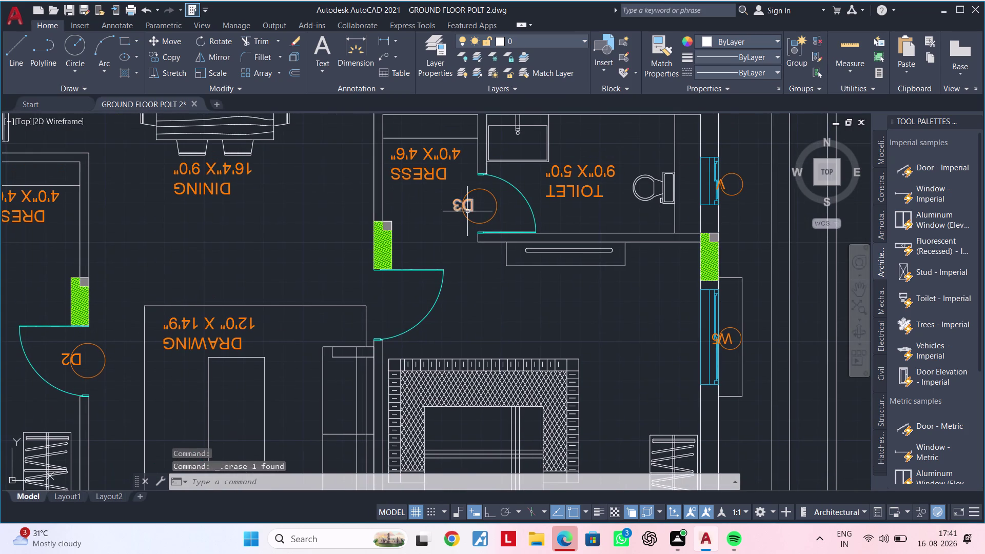
click(468, 211)
key(Delete)
click(463, 209)
key(Delete)
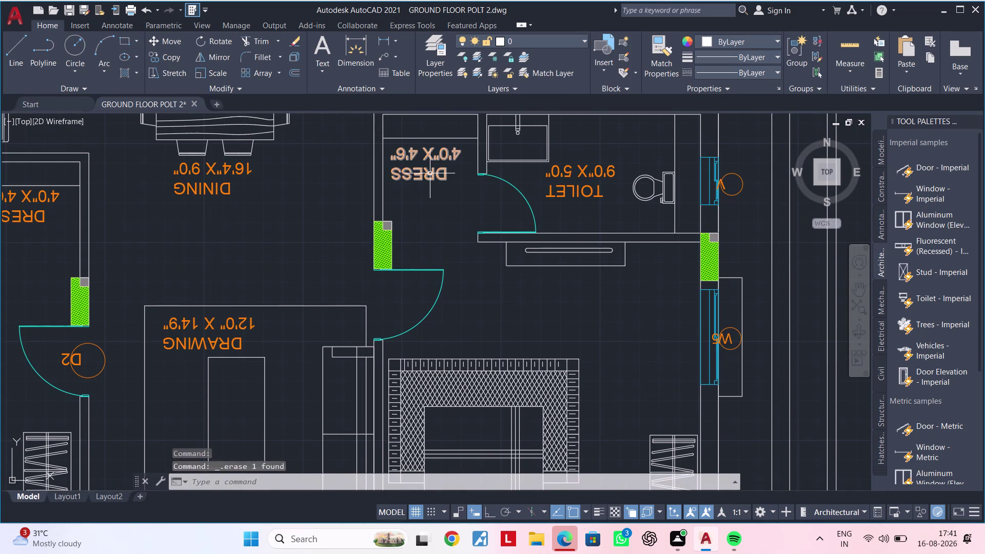
click(430, 174)
key(Delete)
click(570, 173)
key(Delete)
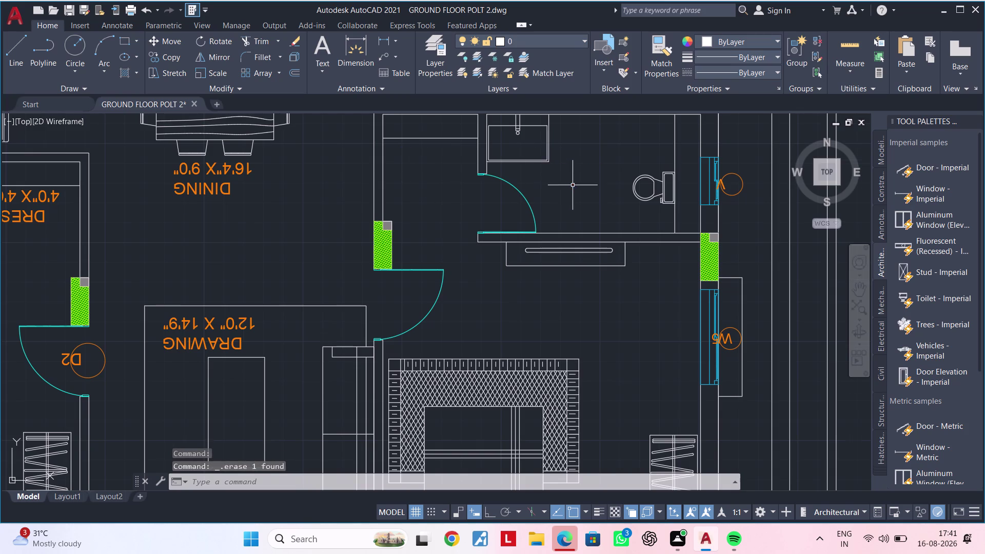
Delete the reversed toilet window label and its tag circle.
scroll(down, 3)
middle_drag(573, 192, 507, 251)
scroll(up, 3)
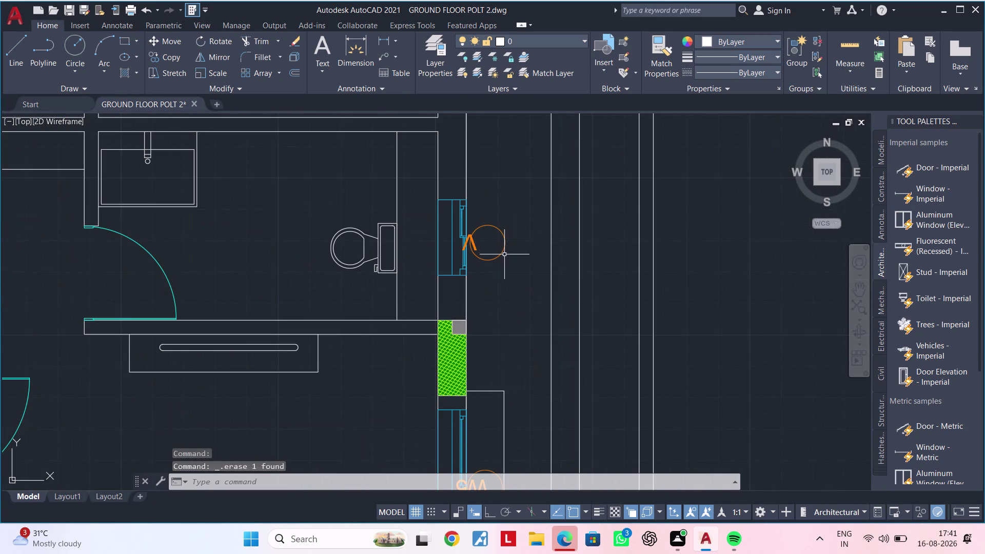
click(498, 254)
key(Delete)
click(477, 248)
key(Delete)
Delete the reversed W5 window label and its tag circle.
scroll(down, 3)
middle_drag(505, 244, 509, 216)
scroll(up, 3)
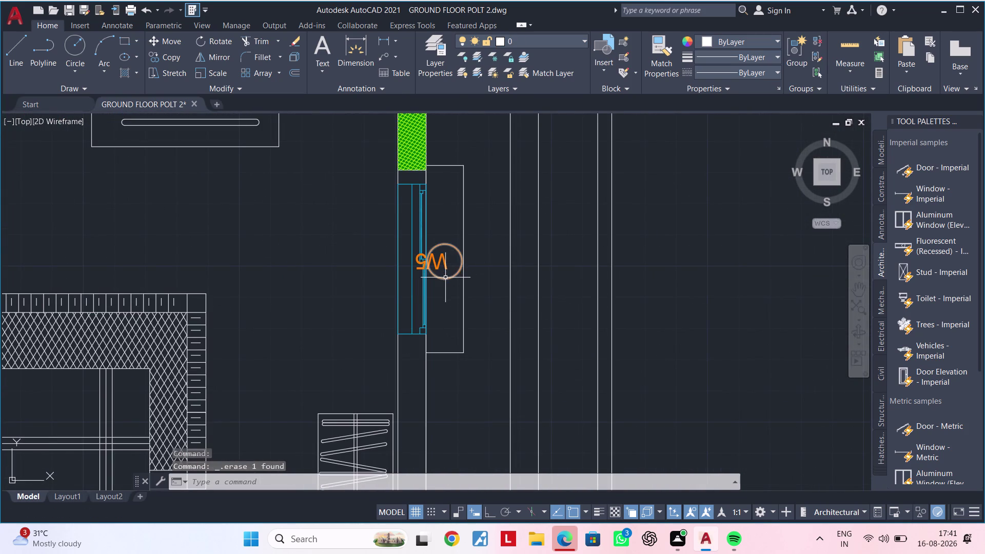
click(445, 277)
key(Delete)
click(442, 264)
key(Delete)
Erase a mirrored tag and the window tag below the drawing room.
scroll(down, 3)
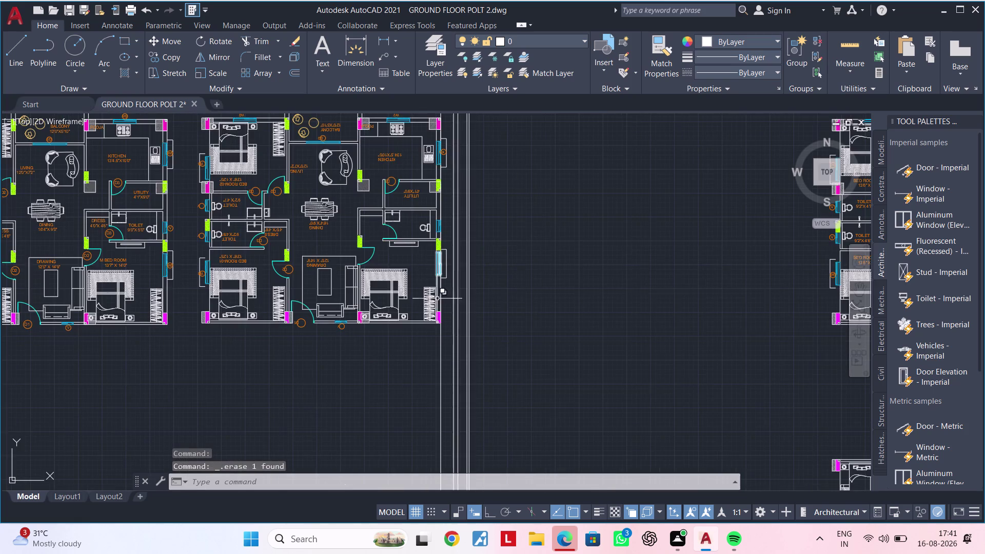
scroll(up, 3)
click(356, 320)
key(Delete)
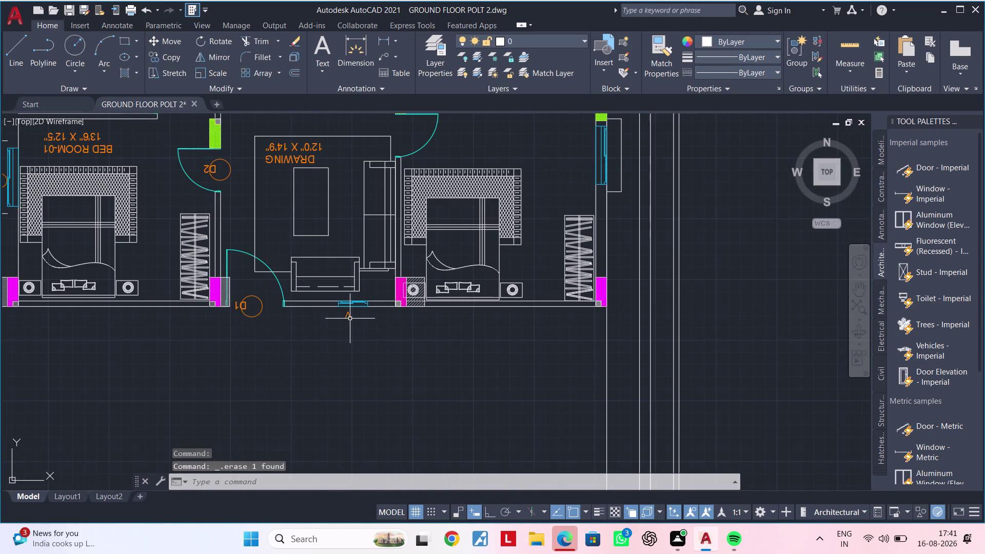
click(350, 318)
key(Delete)
Window-select and delete the D1 door label and circle.
middle_drag(334, 335, 407, 356)
scroll(up, 3)
click(341, 275)
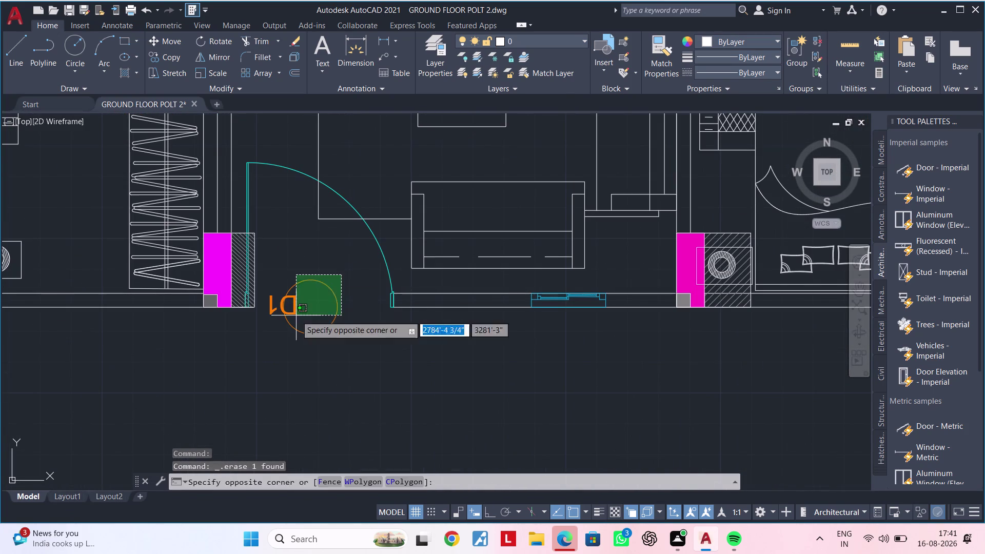
click(273, 337)
key(Delete)
Erase the mirrored tag near the doorway of the mirrored unit.
scroll(down, 3)
middle_drag(301, 338, 305, 458)
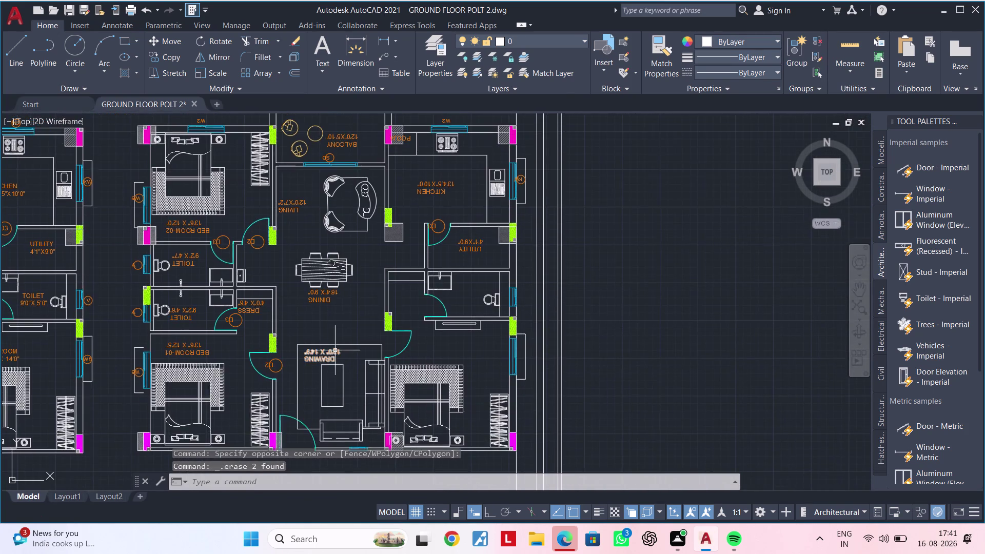
scroll(up, 3)
click(328, 352)
click(229, 407)
key(Delete)
Erase the two mirrored tags beside the green wall.
middle_drag(305, 407, 560, 376)
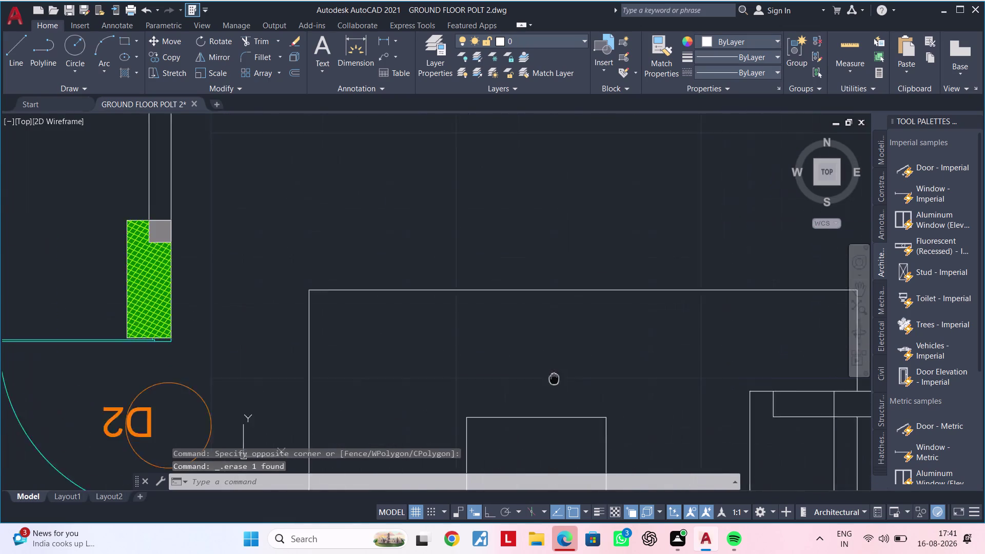
scroll(down, 3)
scroll(up, 3)
click(440, 361)
click(343, 428)
key(Delete)
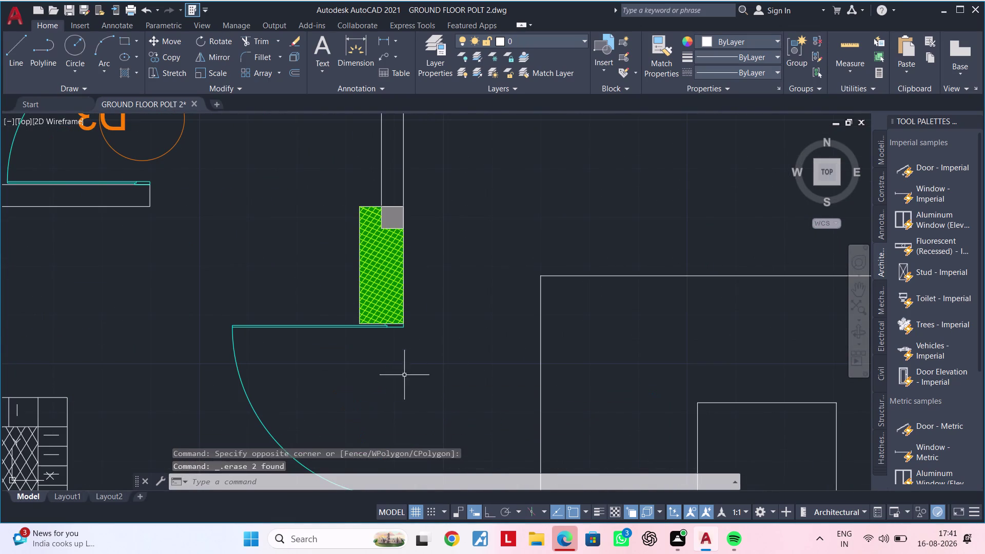
Delete the mirrored W5 window tag and another bedroom tag.
scroll(down, 3)
middle_drag(368, 380, 624, 310)
scroll(up, 3)
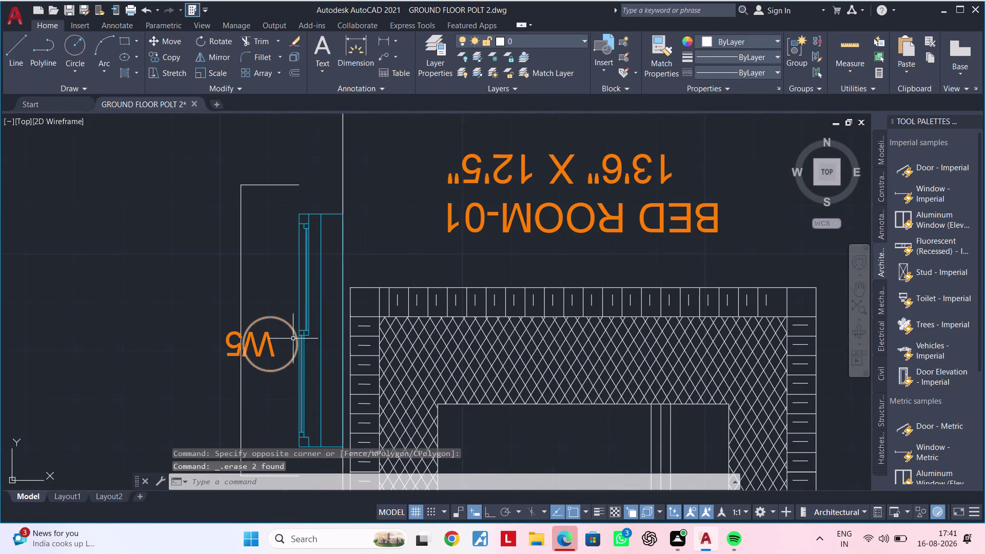
click(266, 345)
key(Delete)
scroll(down, 3)
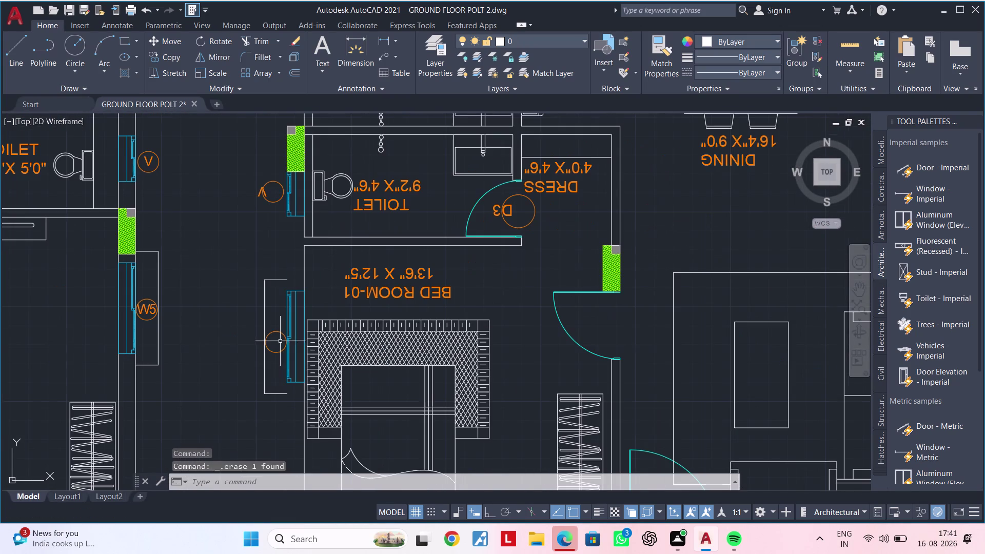
click(279, 334)
key(Delete)
Erase the mirrored toilet tag and the next nearby tag.
middle_drag(283, 340, 270, 418)
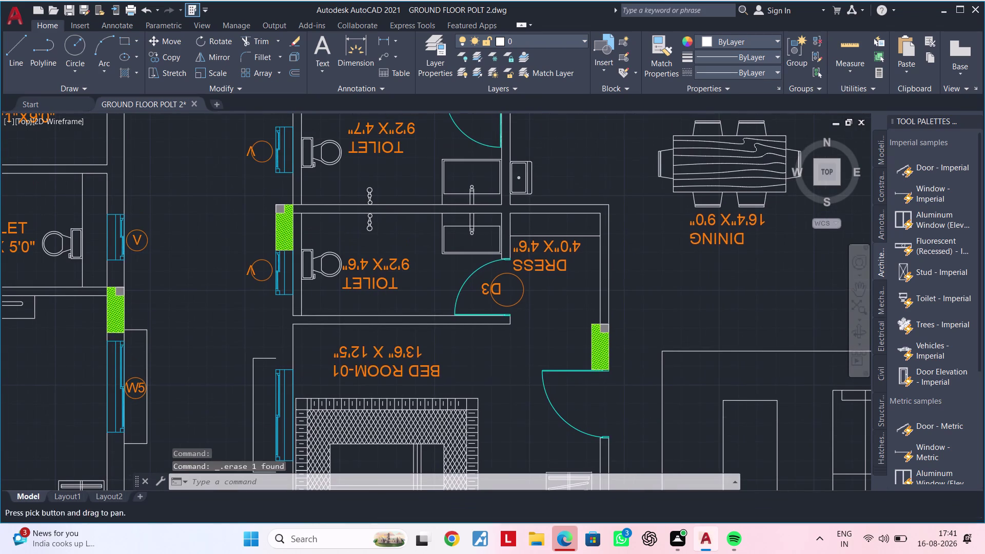
click(429, 343)
click(334, 381)
key(Delete)
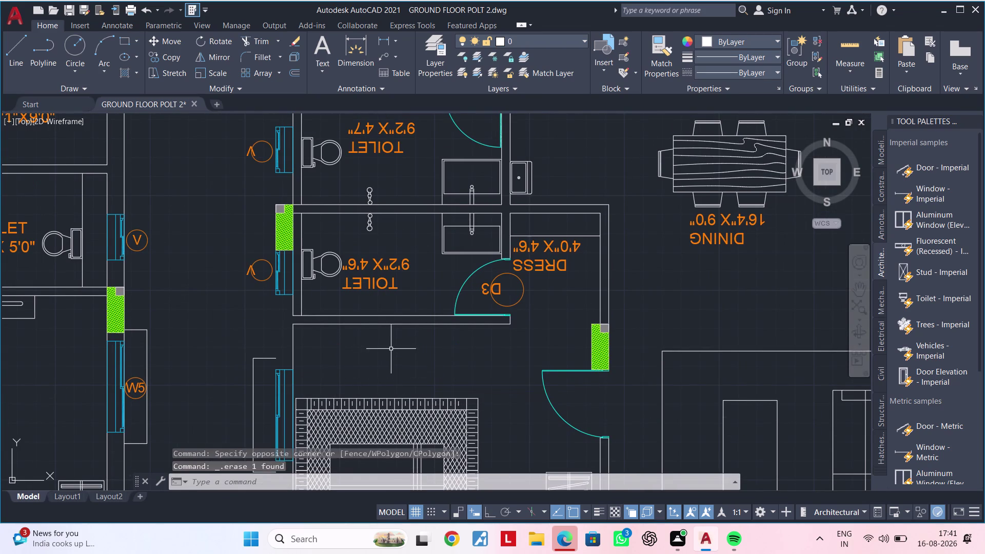
middle_drag(398, 349, 363, 402)
click(364, 315)
click(329, 350)
key(Delete)
Erase a mirrored tag on the way to the dress room.
middle_drag(339, 332, 354, 332)
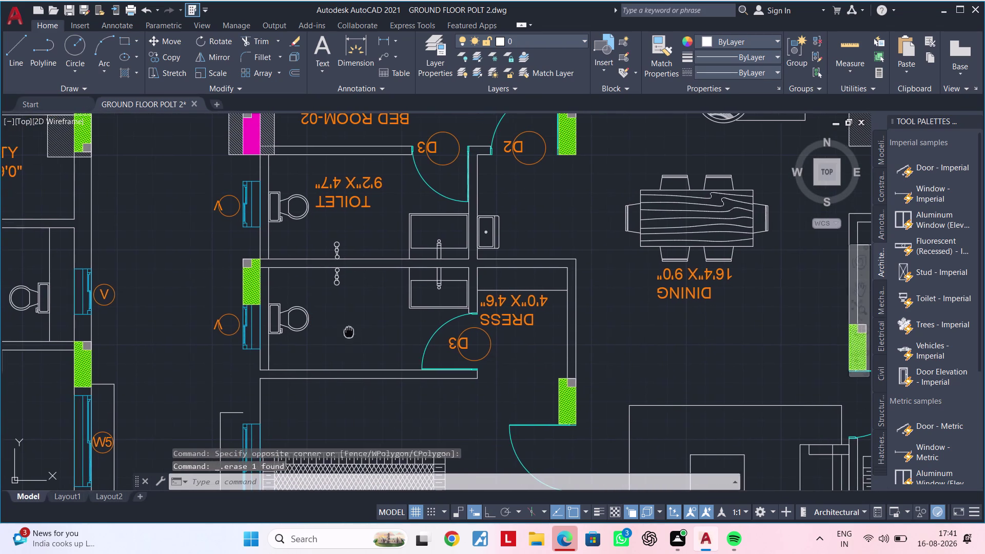
middle_drag(354, 332, 402, 331)
scroll(up, 3)
click(296, 285)
click(236, 336)
key(Delete)
Try selecting objects around the DRESS label, then clear the unfinished selection.
scroll(down, 3)
middle_drag(474, 321, 353, 331)
scroll(up, 3)
click(538, 301)
click(484, 349)
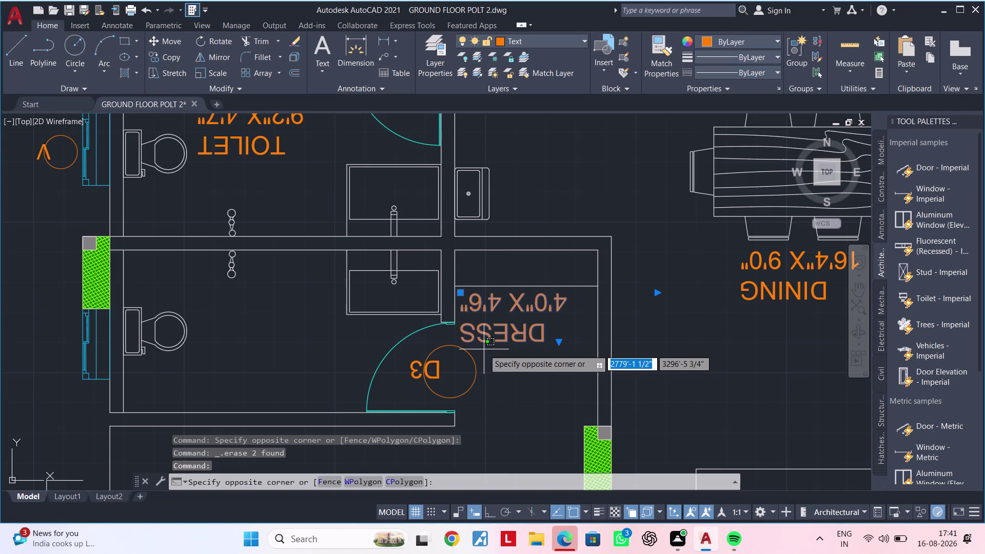
key(Delete)
key(Delete)
key(Delete)
Reselect and erase the mirrored D3 door tag by the dress room.
click(706, 379)
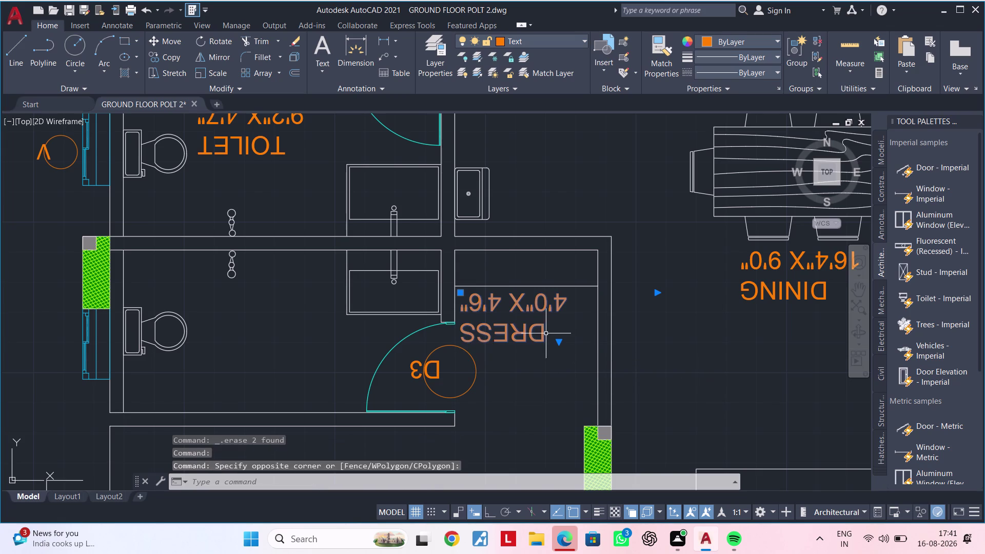
key(Delete)
click(492, 331)
click(414, 389)
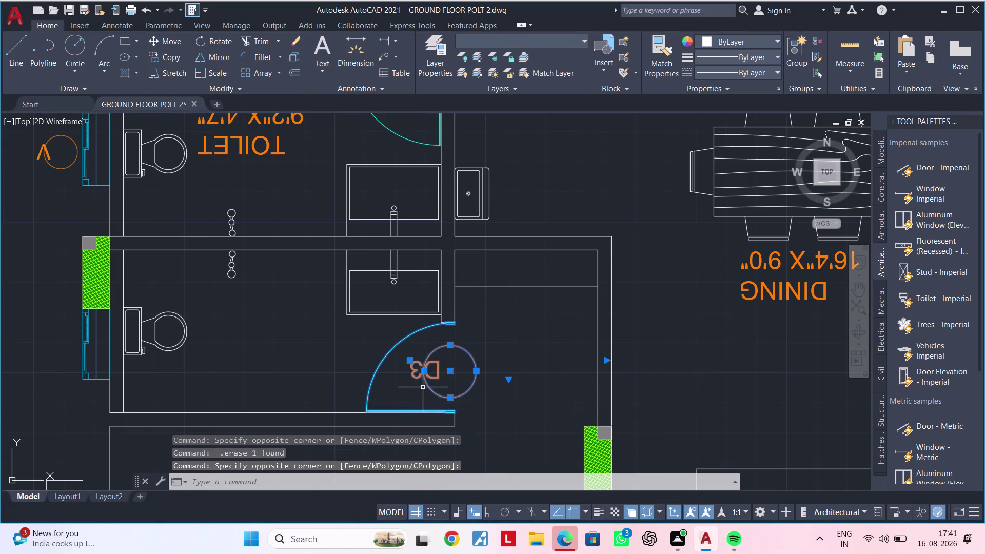
key(Escape)
click(491, 358)
click(446, 377)
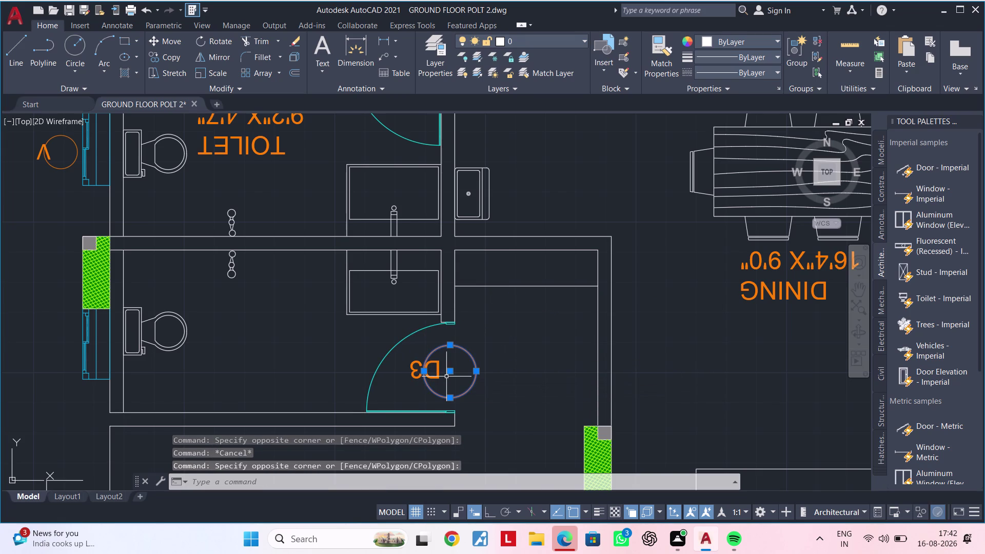
key(Delete)
Erase a tag near the dress room and one in bedroom 2.
scroll(down, 3)
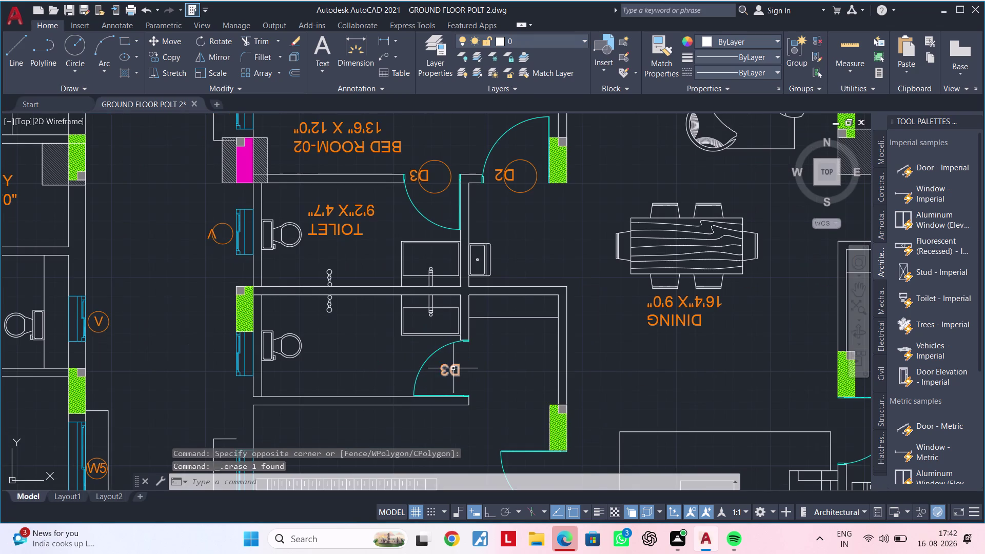
click(454, 368)
key(Delete)
middle_drag(473, 372, 426, 390)
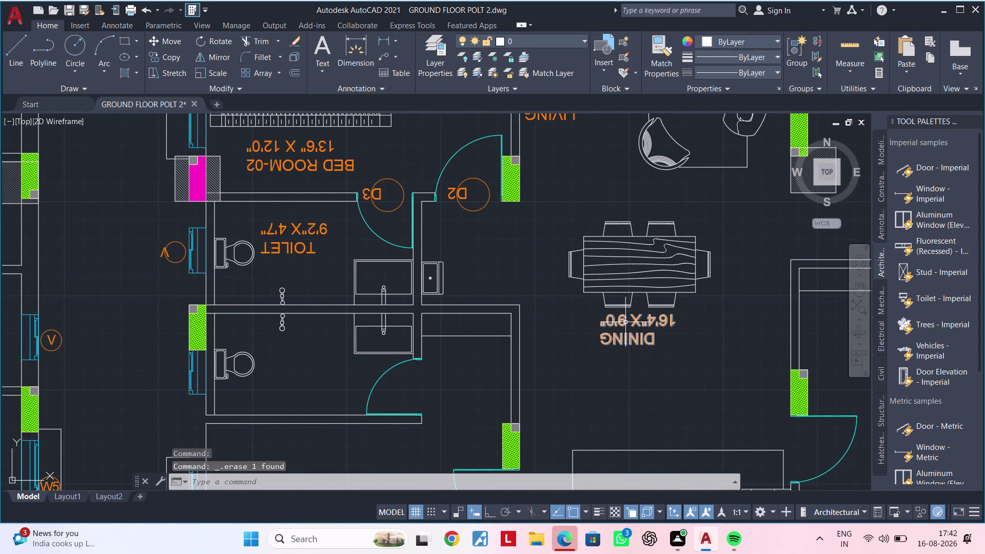
click(625, 321)
key(Delete)
Delete the mirrored tag in the upper toilet and the V tag.
scroll(down, 3)
middle_drag(602, 357, 611, 381)
scroll(up, 3)
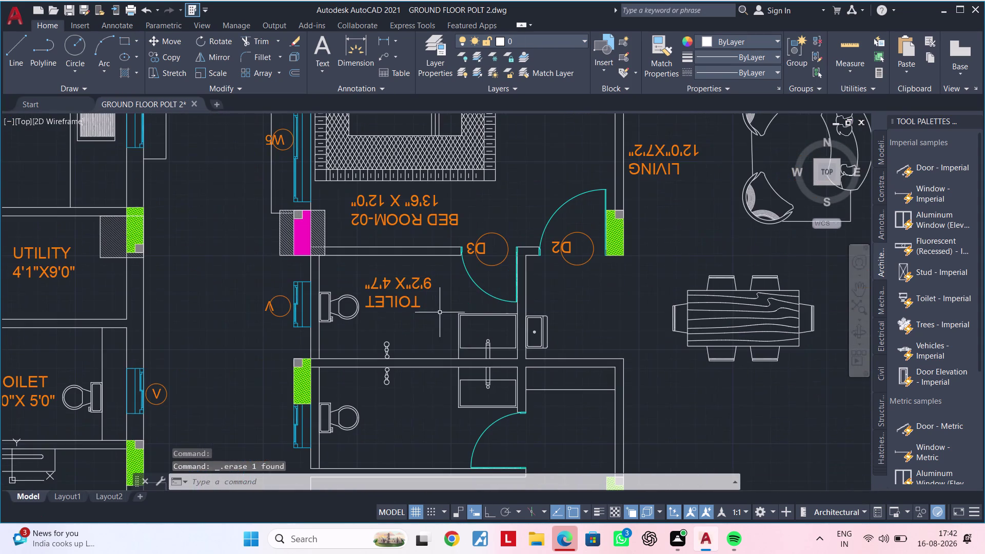
click(411, 303)
key(Delete)
click(278, 289)
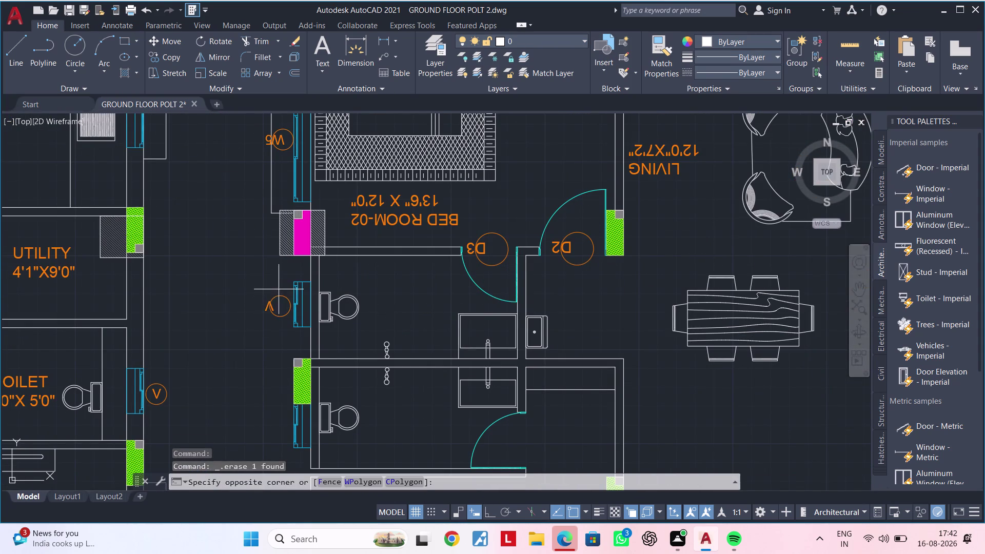
click(255, 314)
key(Delete)
Erase the mirrored W5 bedroom window tag and a tag near the bed.
middle_drag(265, 299, 226, 417)
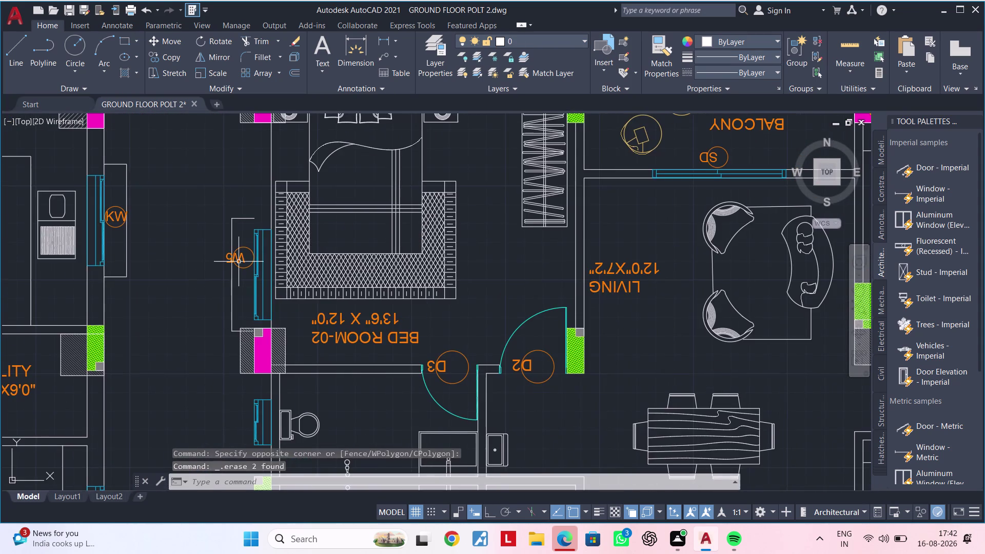
scroll(up, 3)
click(248, 231)
click(233, 269)
key(Delete)
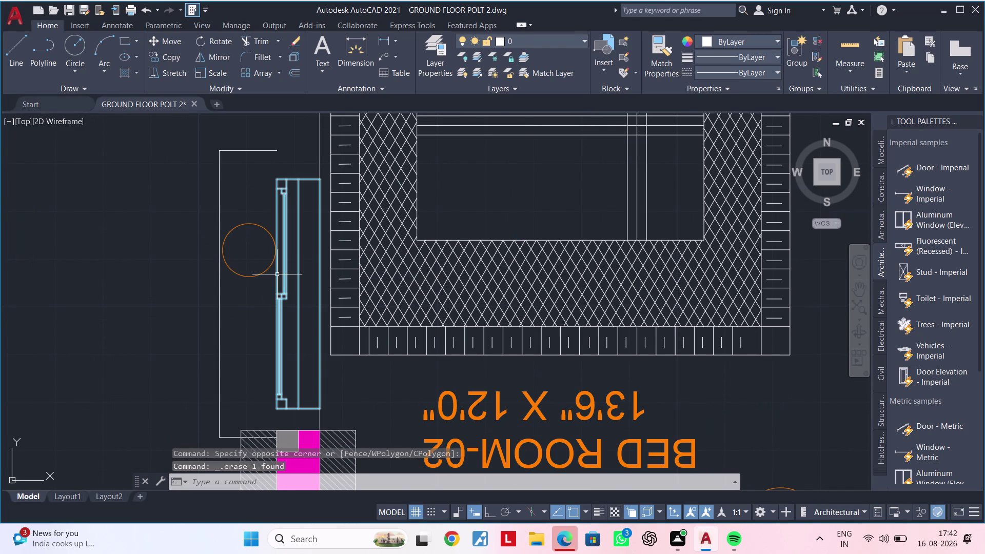
click(257, 274)
key(Delete)
Window-select and erase a mirrored tag in bedroom 2.
scroll(down, 3)
middle_drag(420, 342, 347, 326)
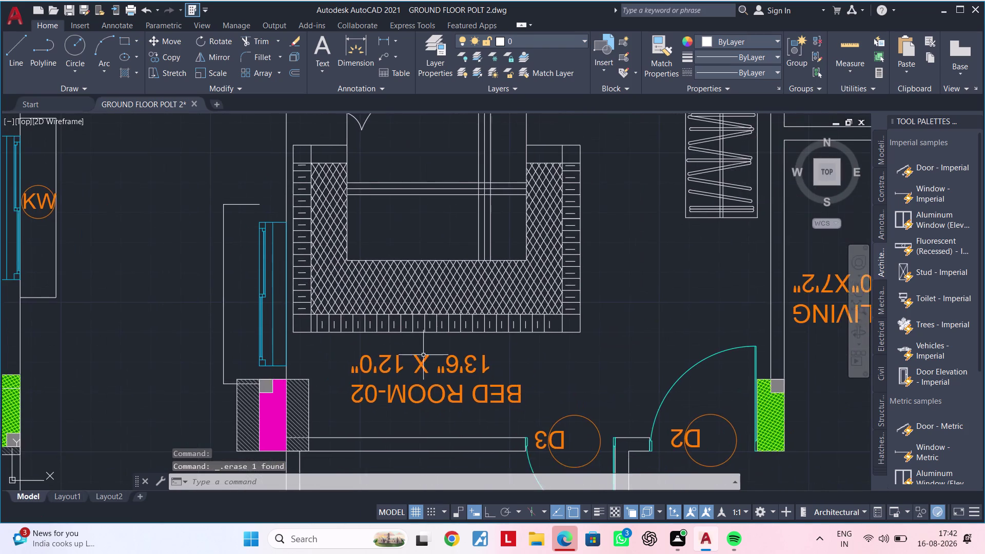
scroll(up, 3)
drag(536, 339, 529, 346)
click(397, 427)
scroll(down, 3)
key(Delete)
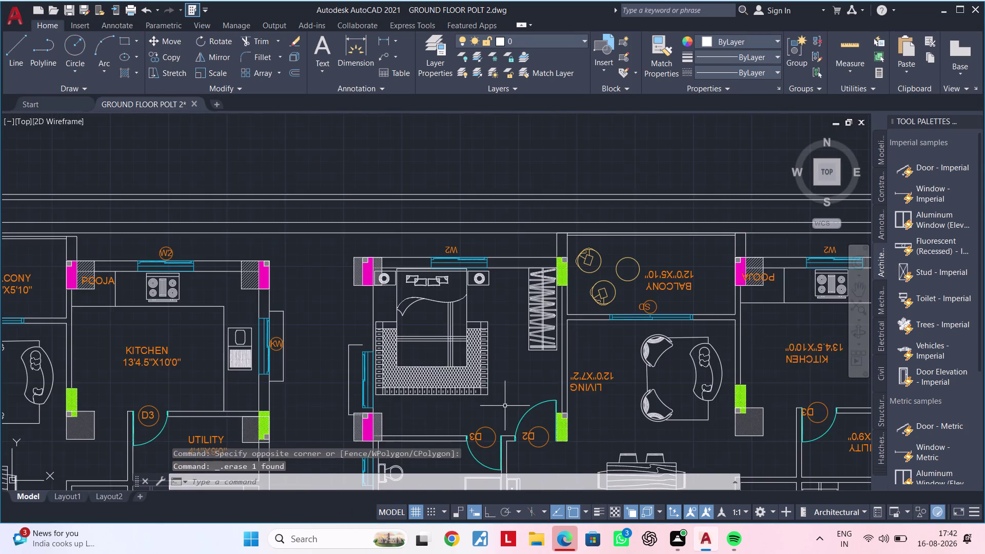
Erase the mirrored D3 door tag at the bedroom 2 doors.
middle_drag(486, 401, 391, 383)
scroll(up, 3)
middle_drag(419, 420, 428, 335)
drag(434, 328, 428, 339)
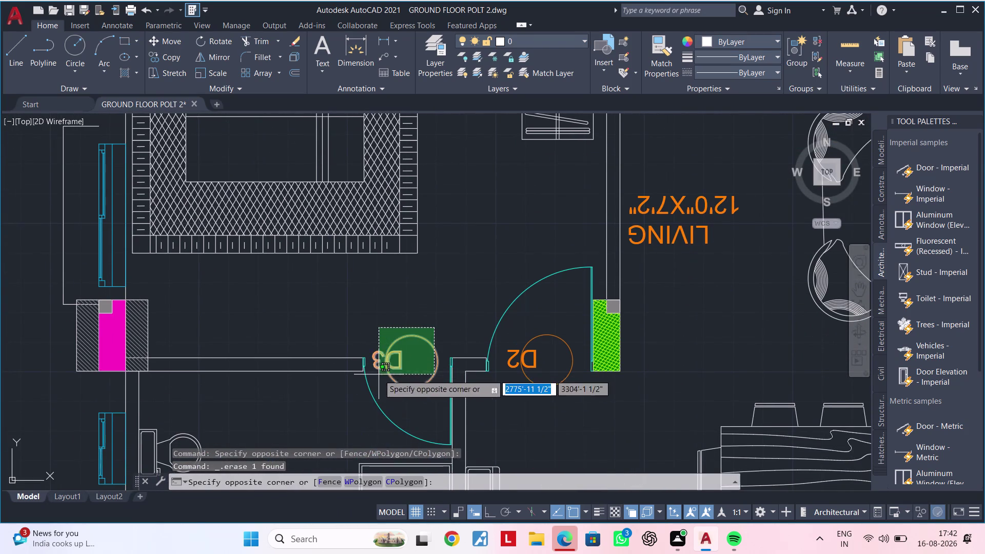
click(378, 374)
key(Delete)
Delete the mirrored D2 door tag and the tag by the living door.
scroll(up, 3)
scroll(down, 3)
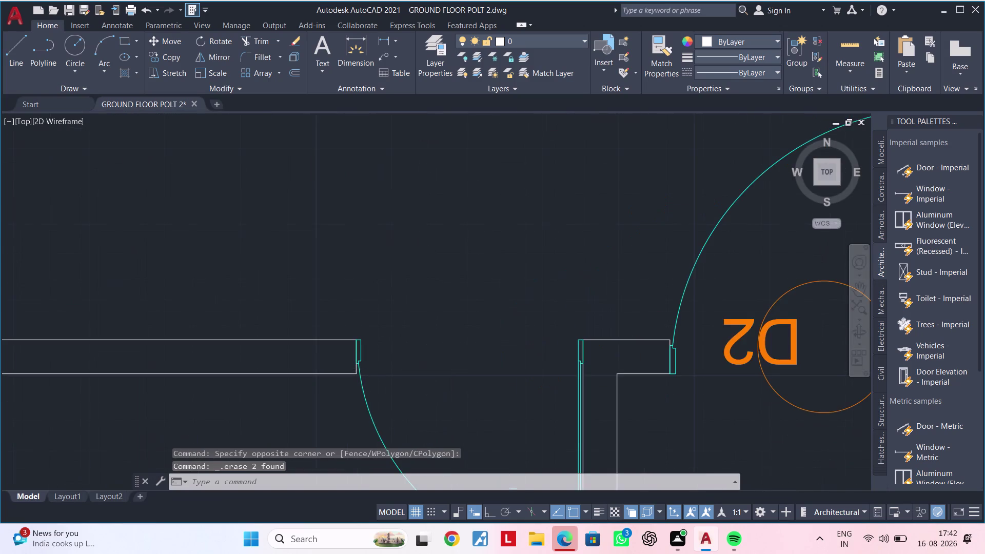
click(643, 366)
key(Delete)
scroll(down, 3)
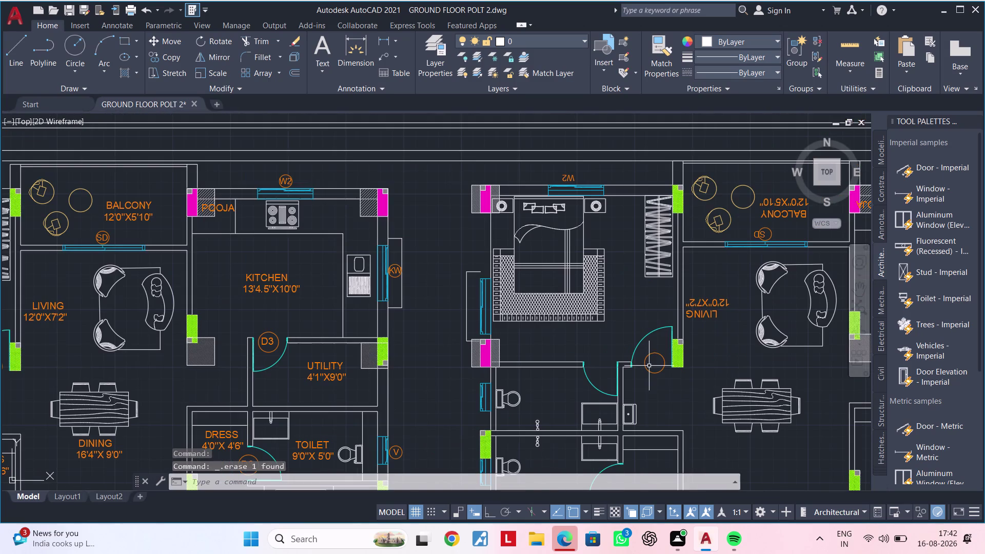
click(645, 369)
key(Delete)
Erase the mirrored W2 window tag on the bedroom top wall.
middle_drag(651, 373, 590, 425)
scroll(up, 3)
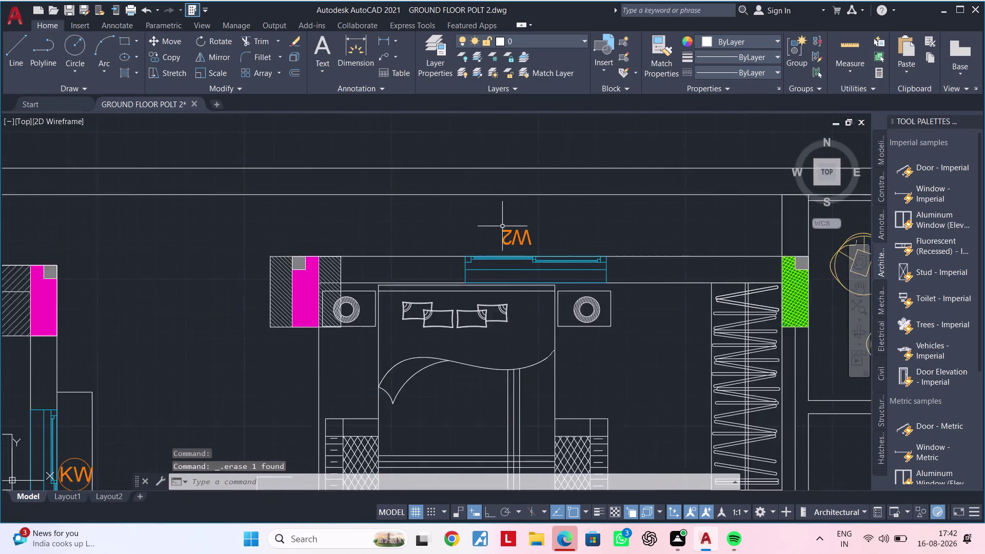
click(516, 243)
key(Delete)
scroll(down, 3)
Delete the SD tag, another balcony tag, and a living-area label.
middle_drag(654, 243, 340, 260)
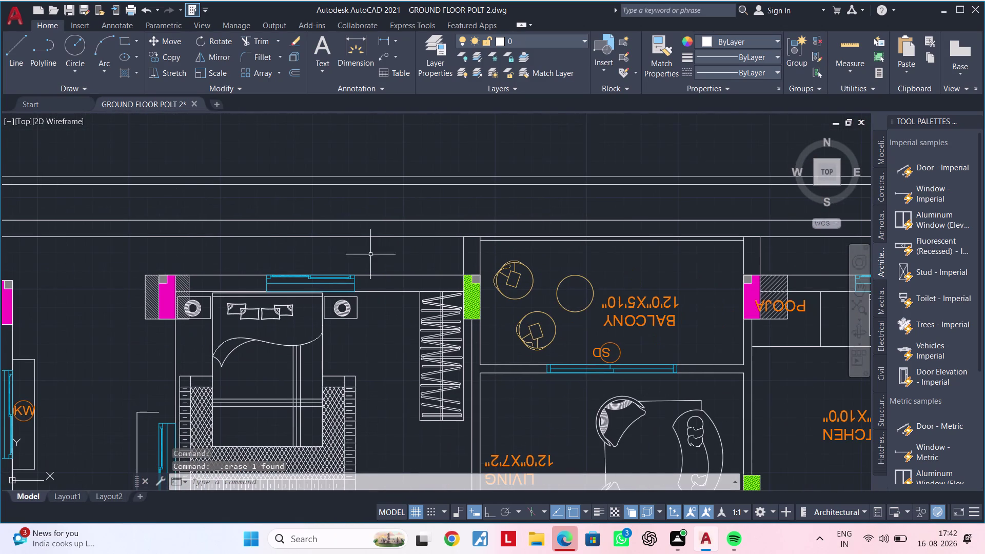
click(606, 348)
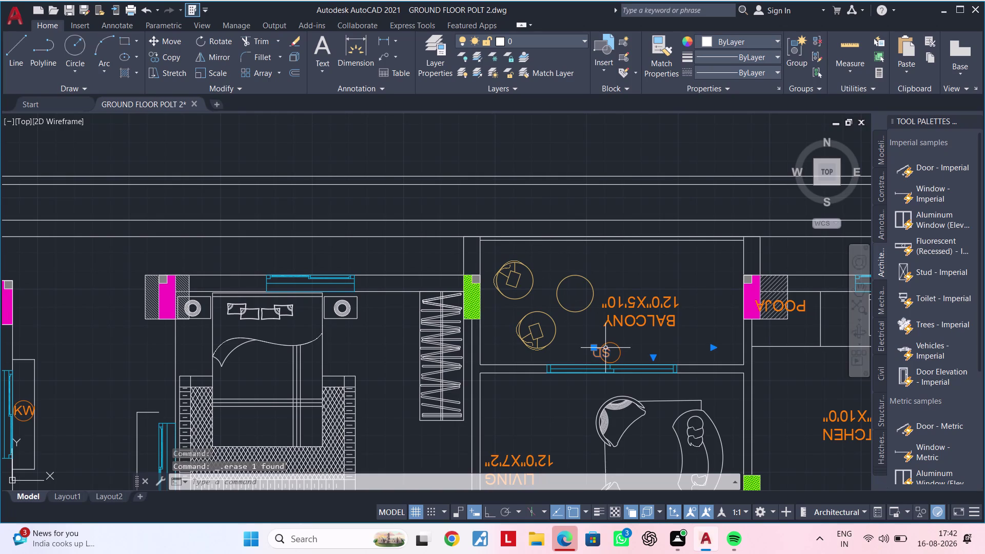
key(Delete)
click(607, 342)
key(Delete)
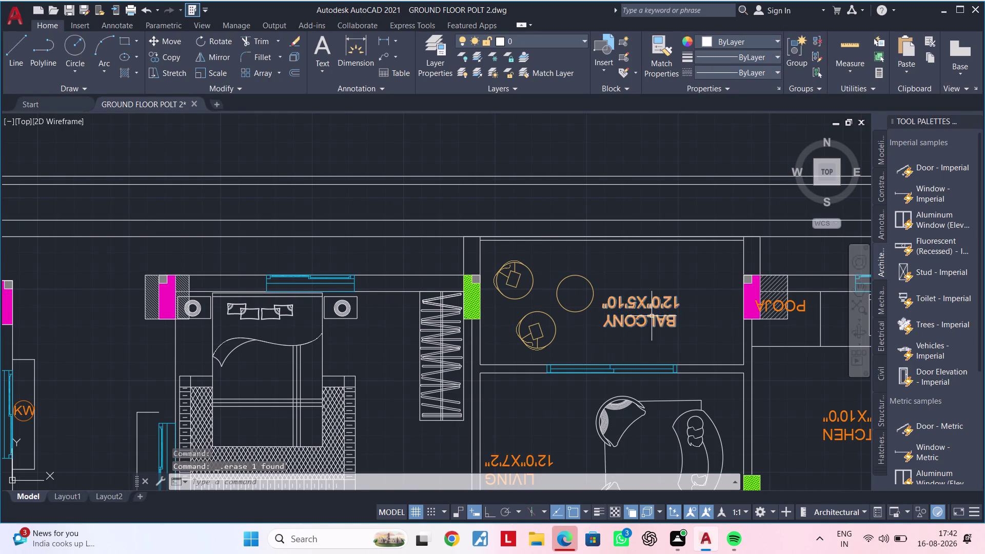
click(651, 315)
key(Delete)
Erase the mirrored W2 tag near POOJA.
scroll(down, 3)
middle_drag(657, 317, 545, 255)
scroll(up, 3)
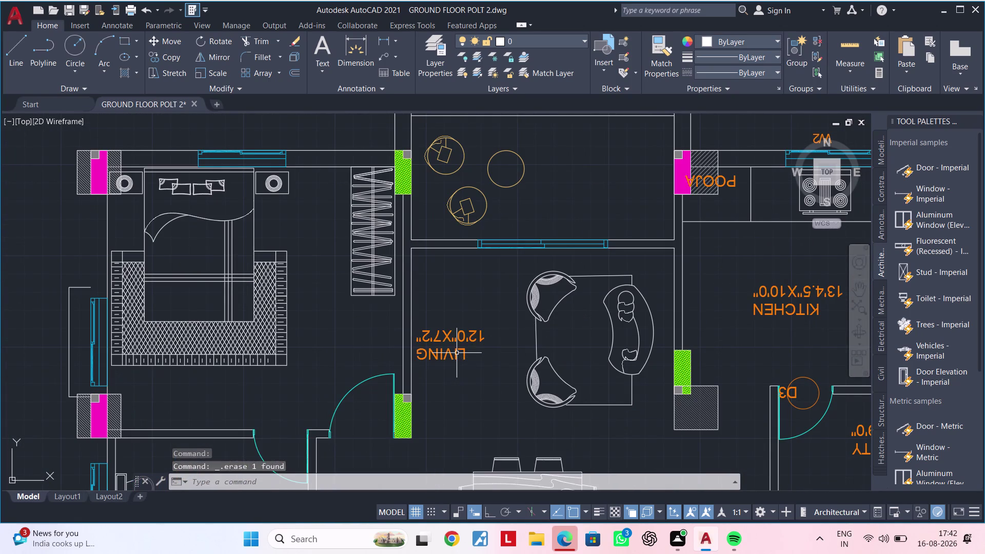
click(456, 353)
key(Delete)
scroll(down, 3)
Delete the mirrored door tag by UTILITY and a kitchen tag.
middle_drag(472, 353, 461, 261)
middle_drag(525, 365, 405, 387)
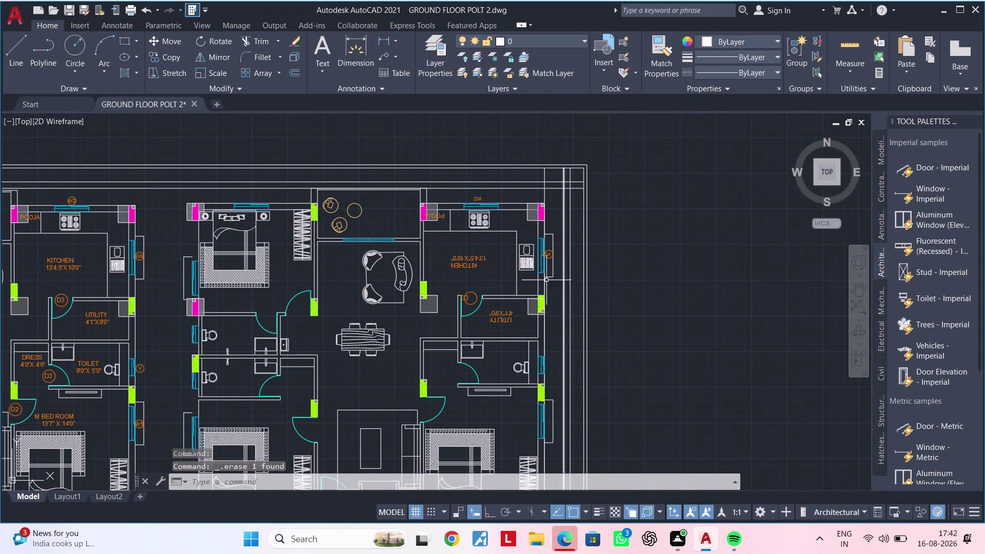
scroll(up, 3)
click(466, 309)
key(Delete)
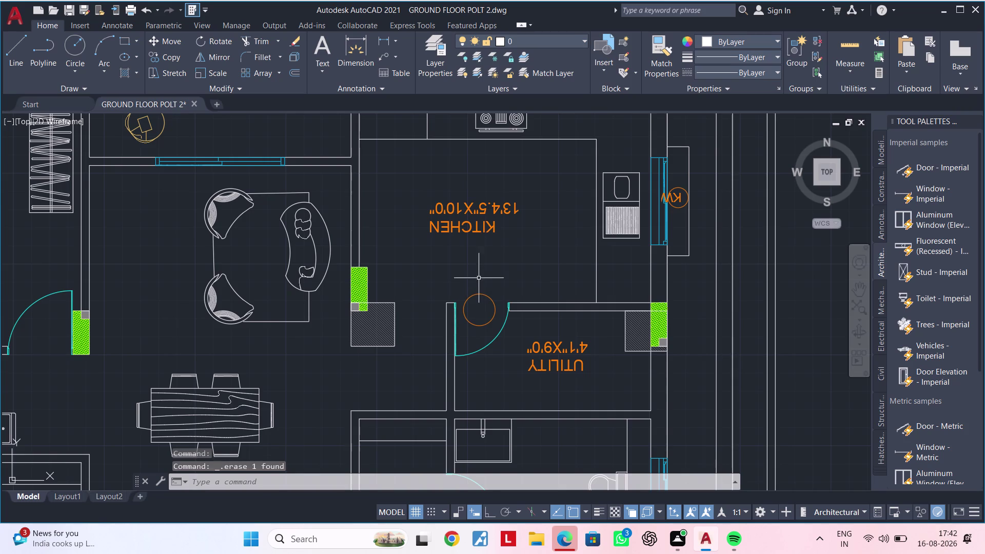
click(478, 297)
key(Delete)
Remove the mirrored KITCHEN label after clearing a failed selection.
click(497, 219)
click(497, 211)
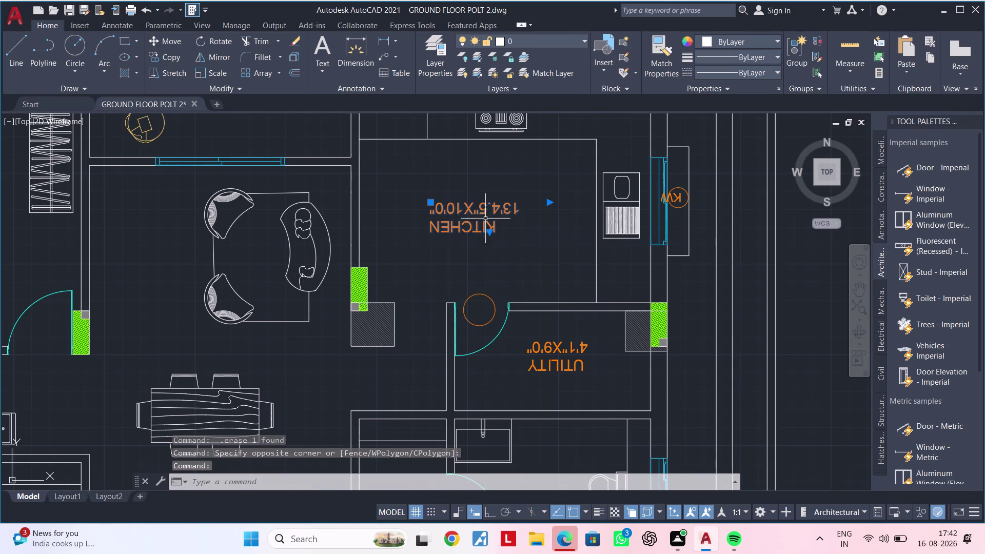
click(464, 243)
key(Delete)
key(Delete)
key(Delete)
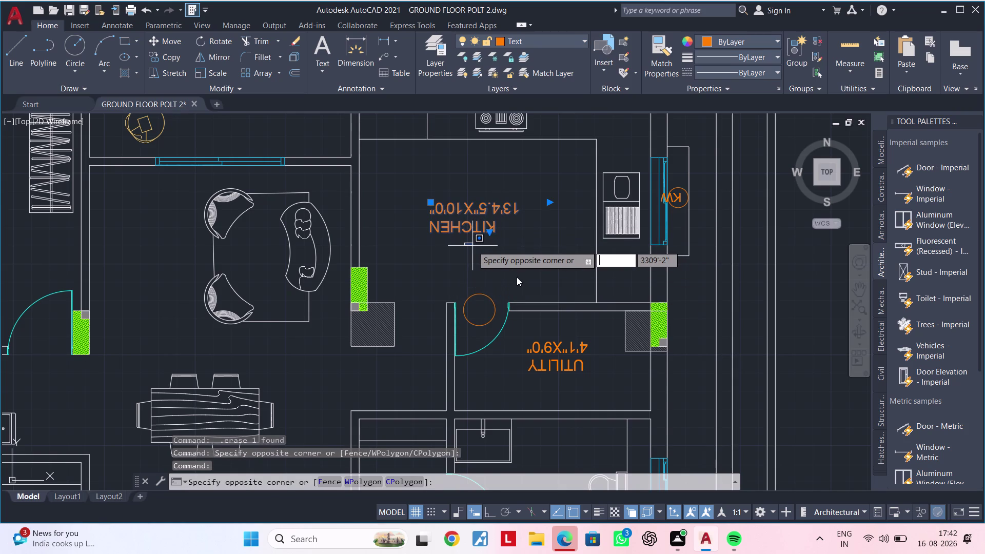
click(516, 277)
key(Delete)
Erase the UTILITY label and the leftover window tag.
click(480, 293)
key(Delete)
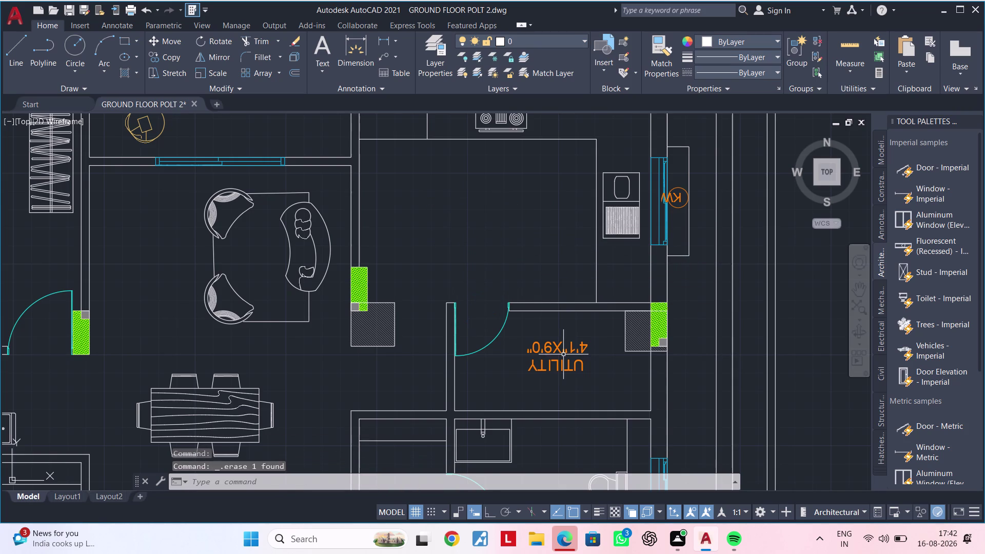
click(564, 354)
click(543, 343)
key(Delete)
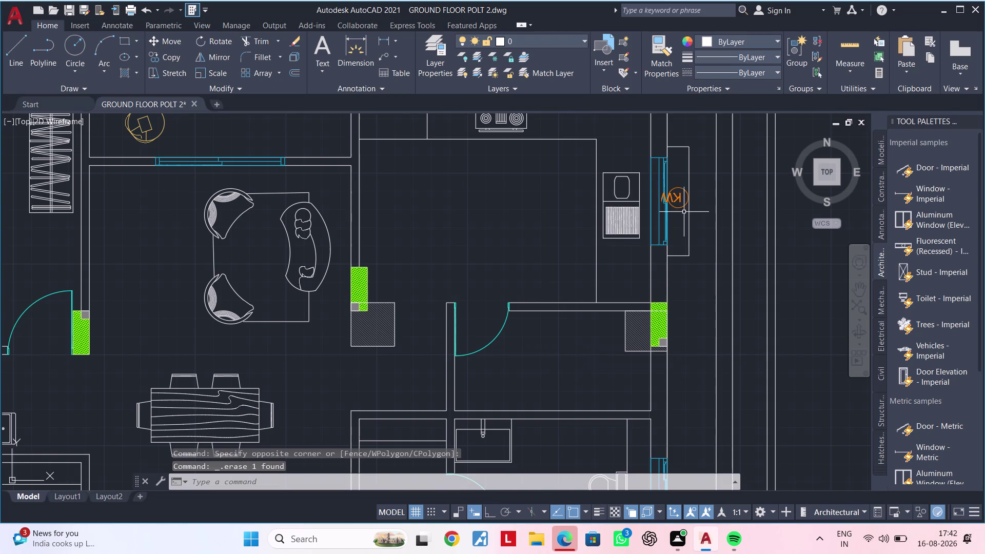
Delete four more leftover tag elements around the kitchen area.
click(683, 207)
key(Delete)
click(682, 203)
key(Delete)
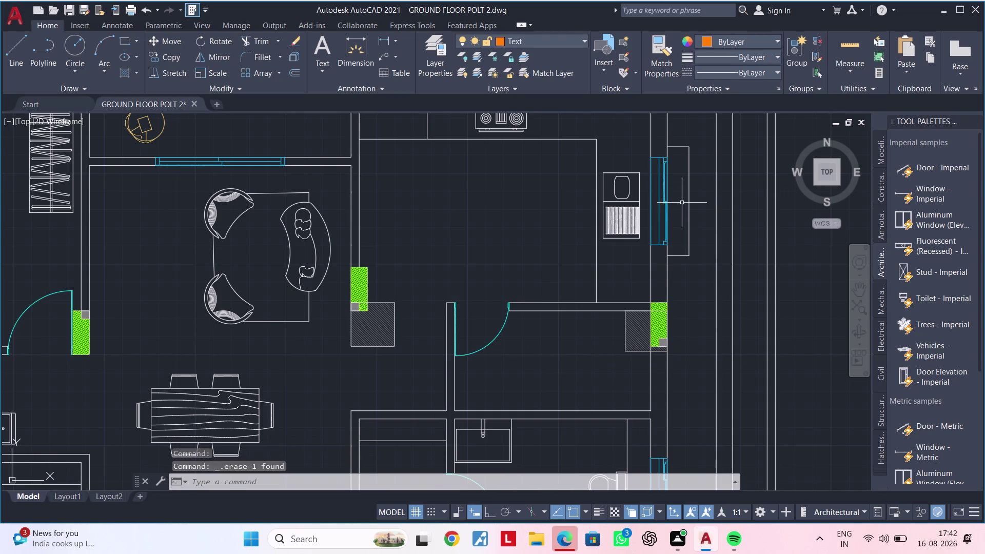
scroll(down, 3)
middle_drag(683, 215, 669, 287)
scroll(up, 3)
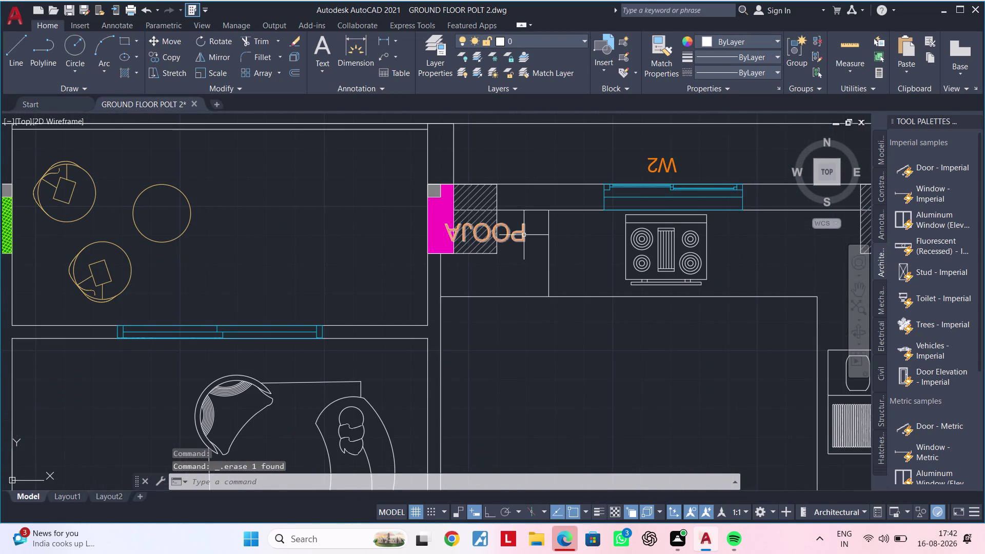
click(524, 235)
key(Delete)
click(674, 169)
key(Delete)
Pan and zoom over both units, ending above the second unit's balcony.
scroll(down, 3)
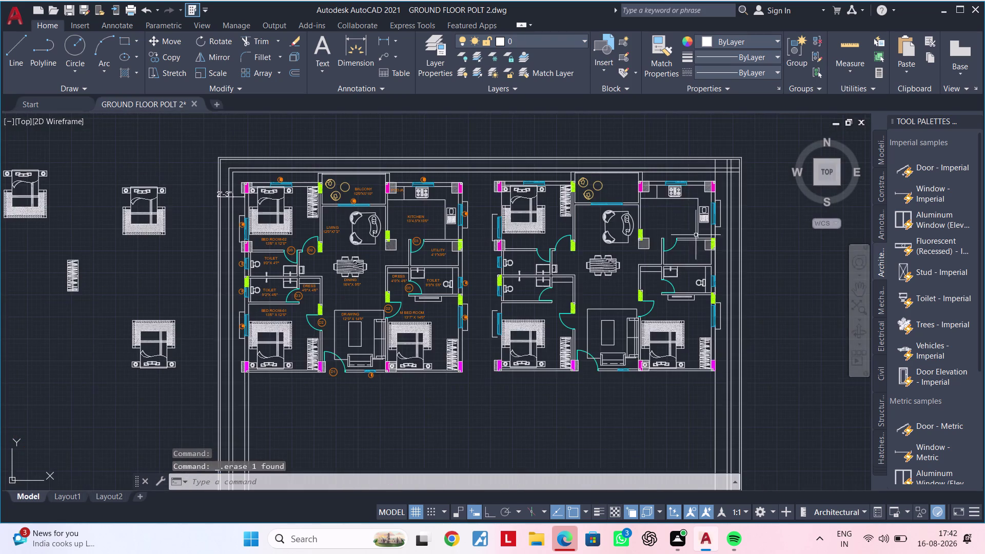
middle_drag(695, 245, 602, 215)
scroll(up, 3)
middle_drag(588, 312, 677, 282)
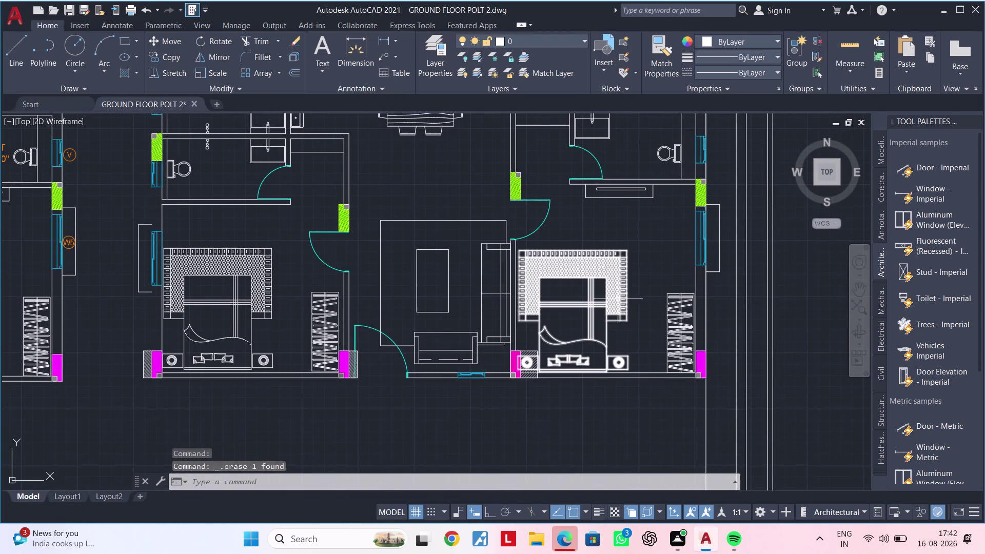
scroll(down, 3)
middle_drag(623, 279, 608, 405)
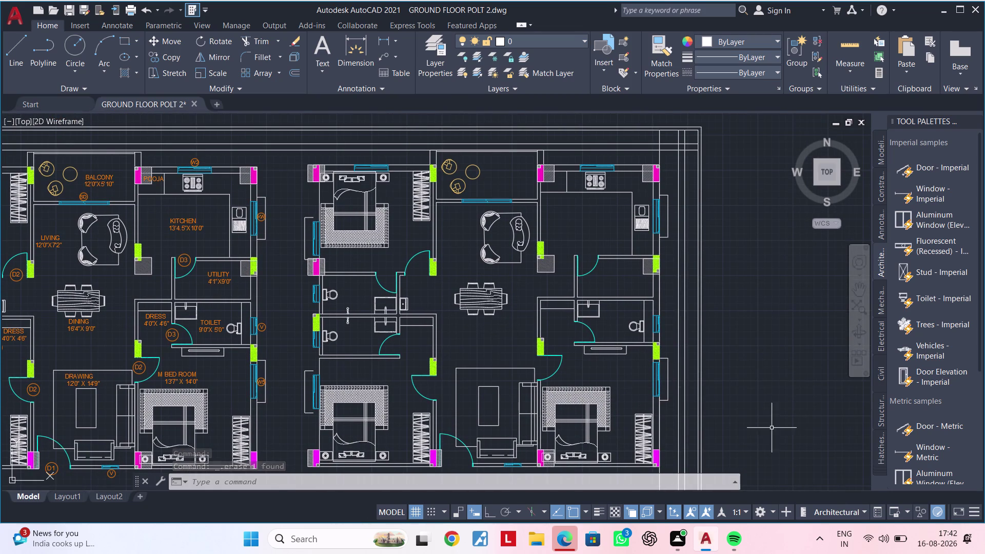
middle_drag(521, 311, 509, 389)
scroll(up, 3)
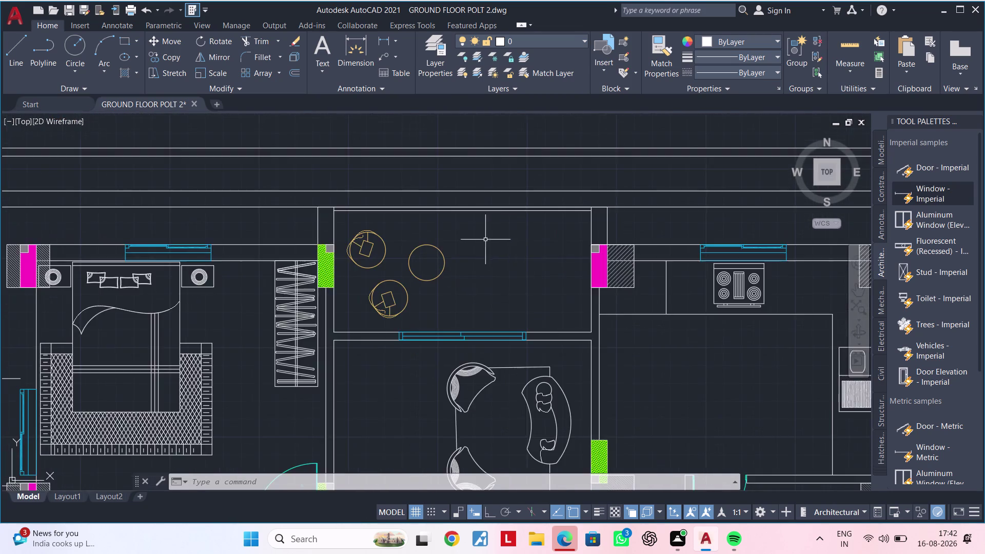
middle_drag(489, 248, 482, 333)
Cancel a stray Move and pan over the plot boundary toward the first unit's balcony.
text(M)
key(space)
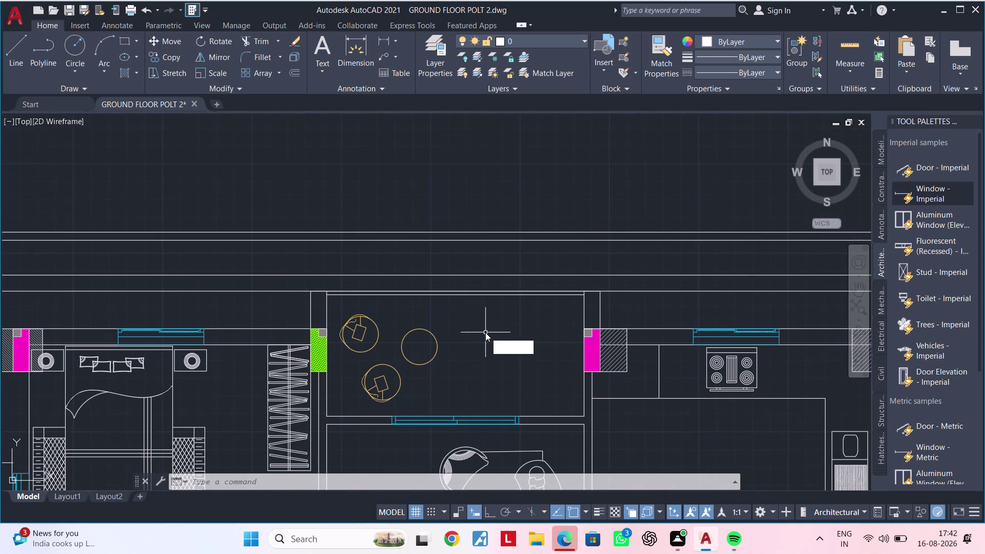
key(Escape)
scroll(down, 3)
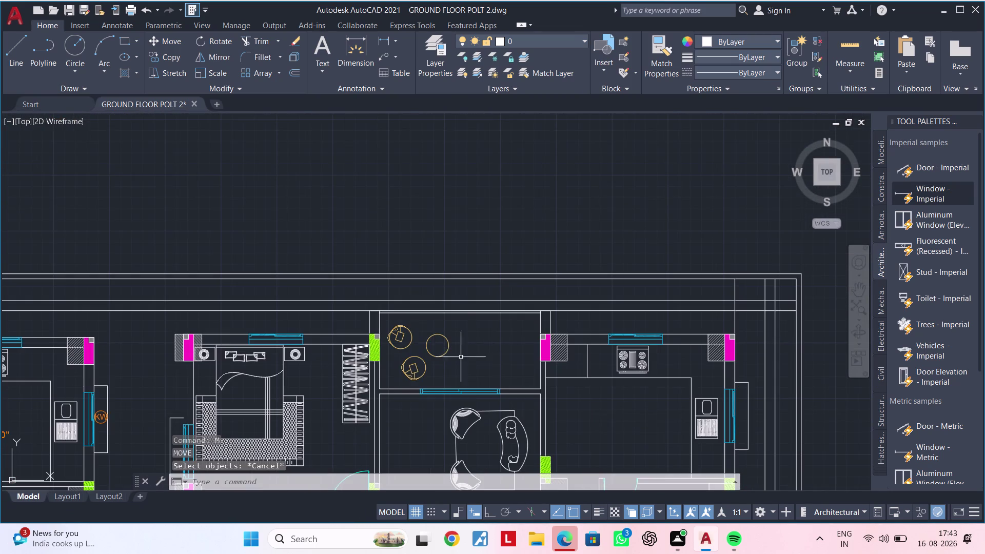
scroll(down, 3)
middle_drag(471, 365, 461, 257)
middle_drag(473, 265, 538, 303)
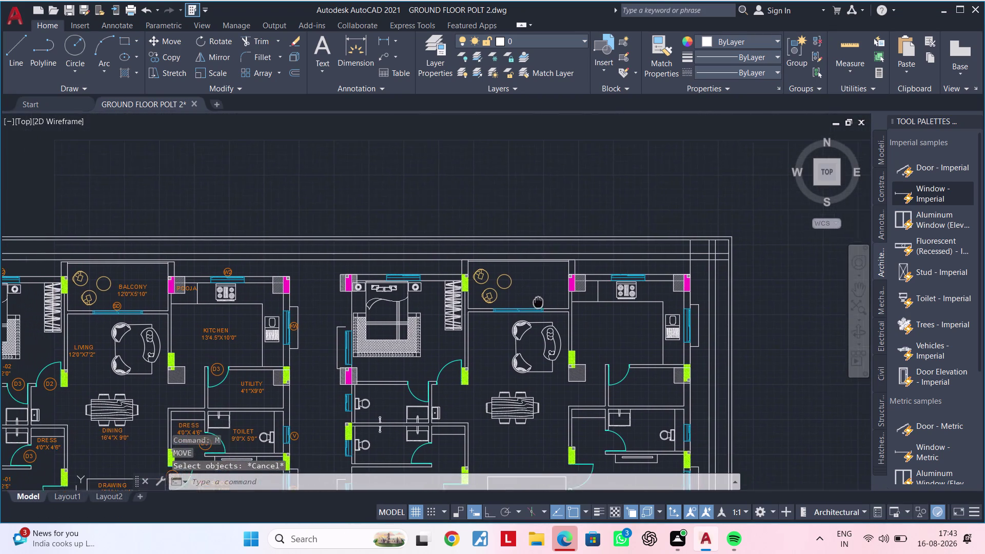
middle_drag(539, 302, 647, 302)
scroll(up, 3)
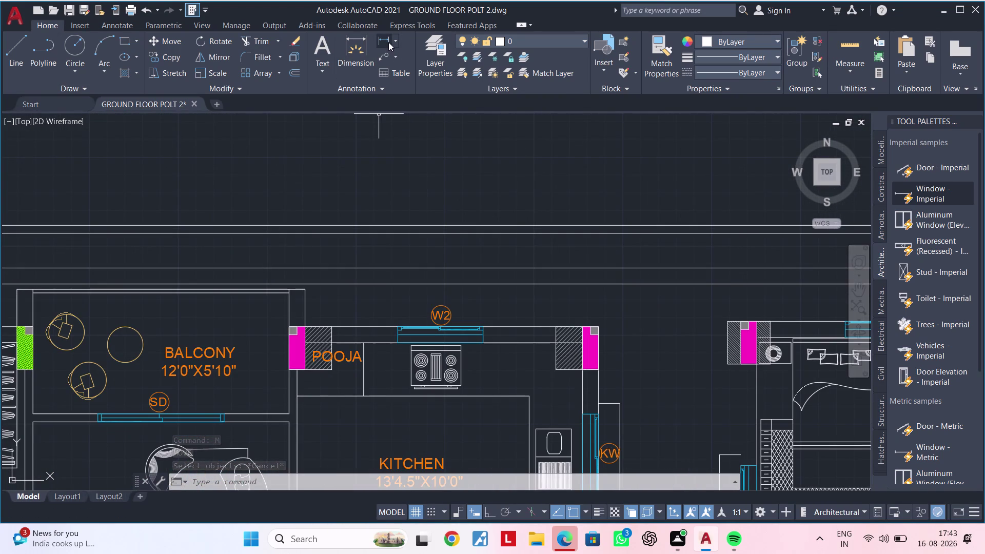
Measure the gap between the top boundary lines with a linear dimension, then cancel.
click(385, 41)
middle_drag(304, 291, 377, 293)
scroll(up, 3)
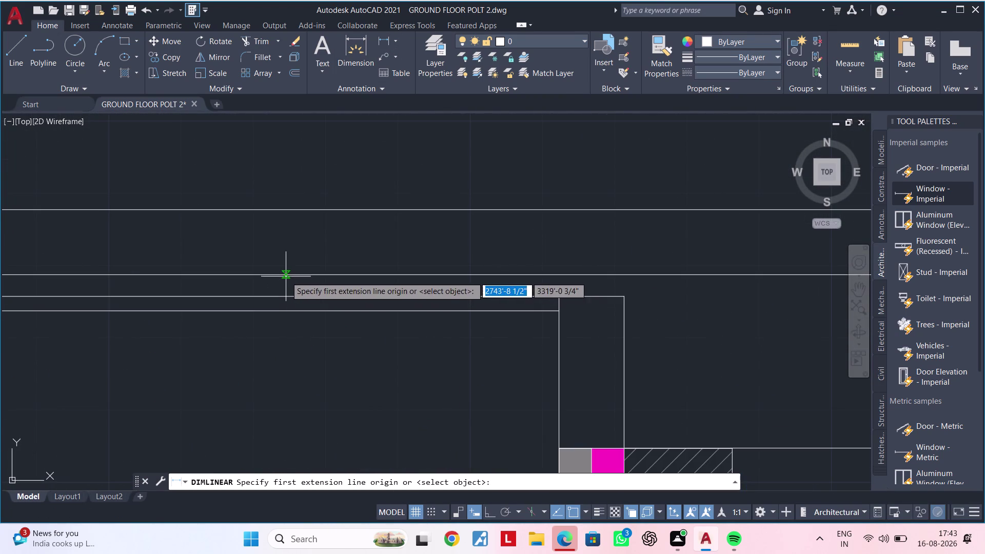
click(286, 275)
click(286, 293)
scroll(down, 3)
key(Escape)
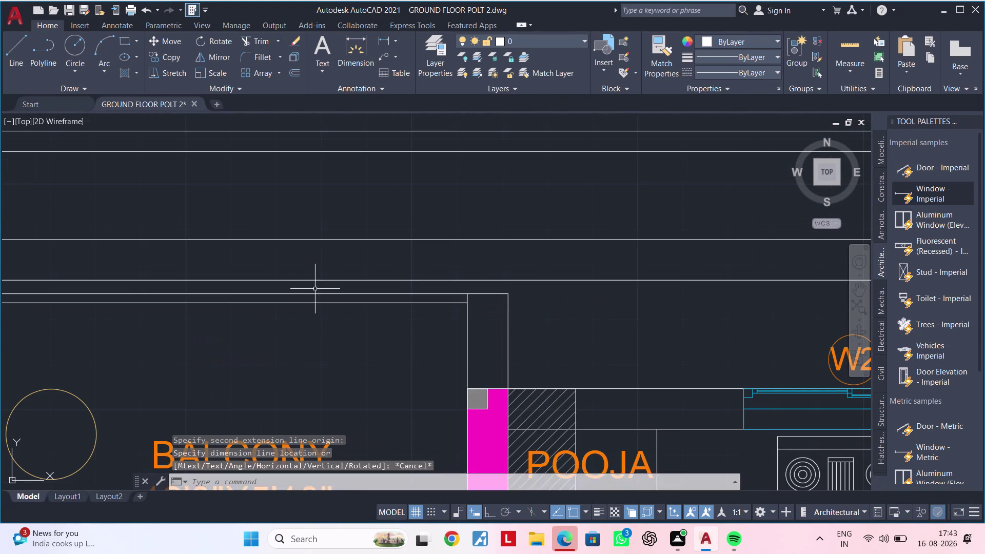
Pan out over both units and window-select the entire second unit.
scroll(down, 3)
middle_drag(585, 319, 360, 275)
scroll(down, 3)
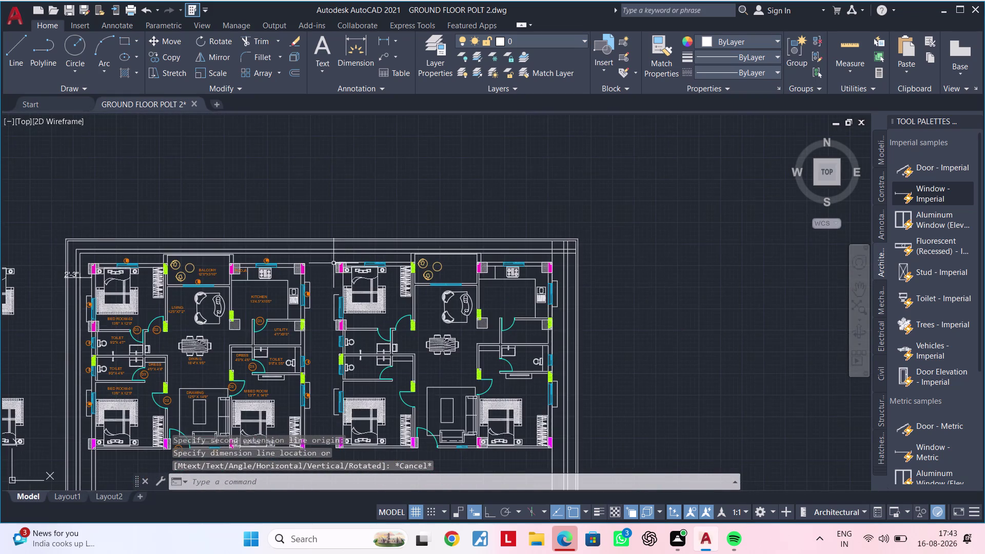
scroll(up, 3)
click(321, 235)
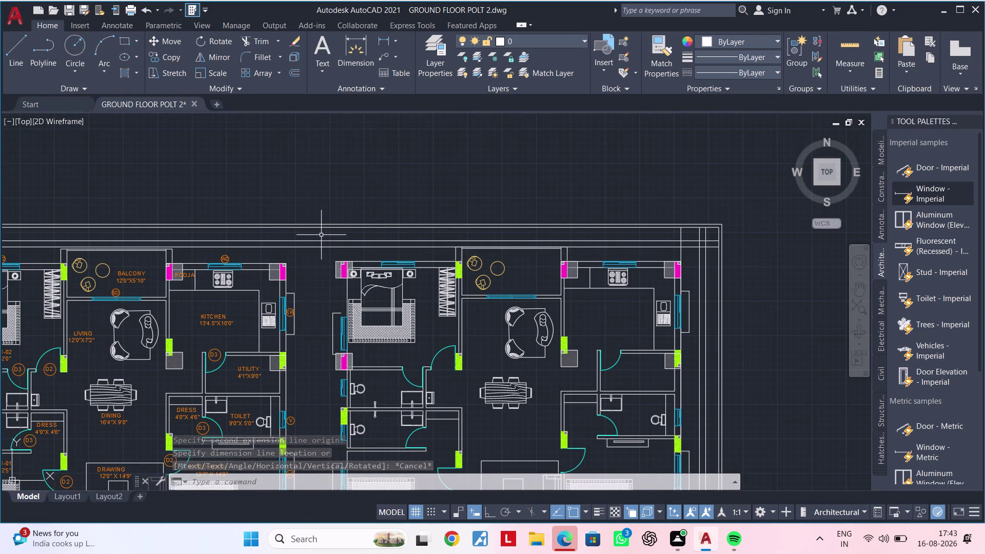
scroll(down, 3)
middle_drag(540, 424, 382, 233)
scroll(up, 3)
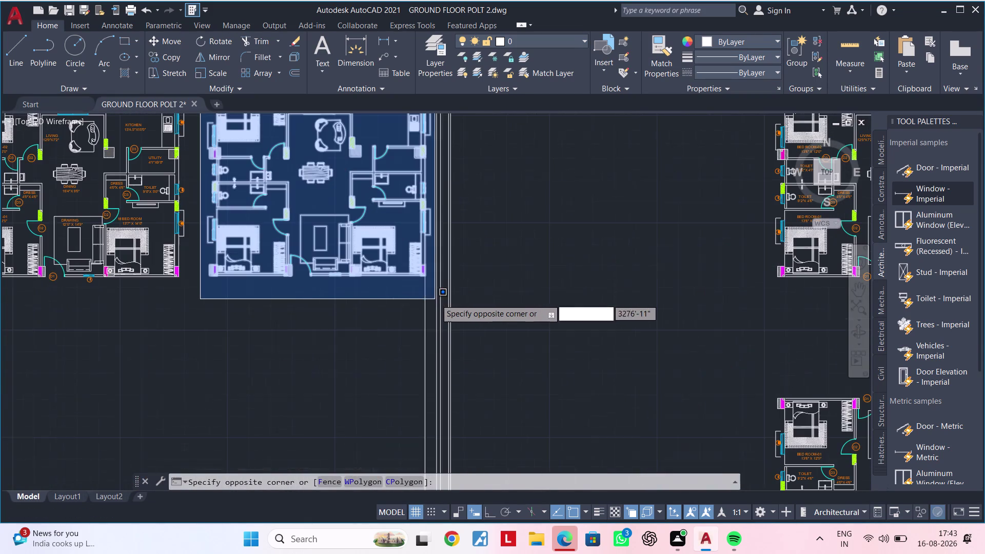
click(439, 299)
middle_drag(381, 319, 411, 464)
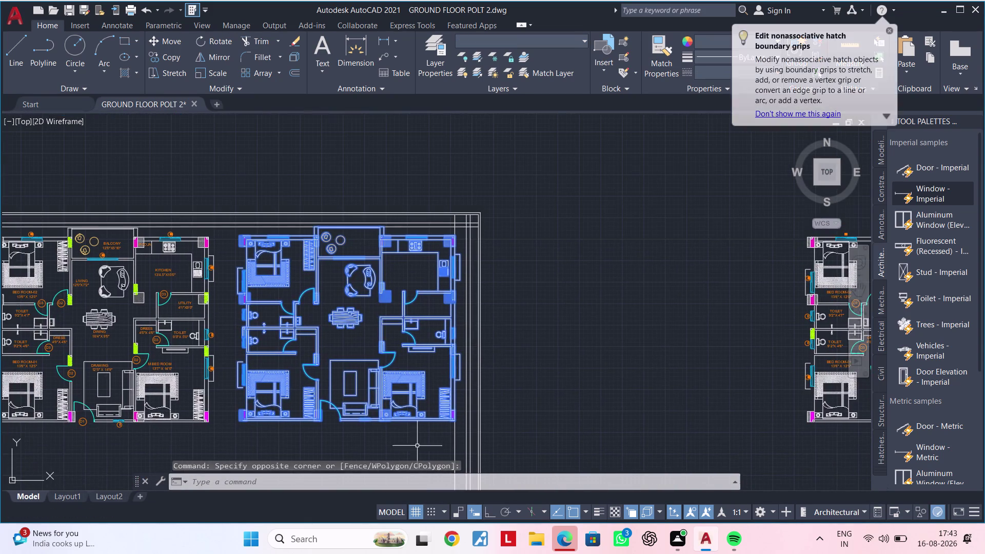
middle_drag(398, 306, 396, 400)
Move the selected unit 3" from the top wall midpoint toward the top boundary.
key(m)
key(space)
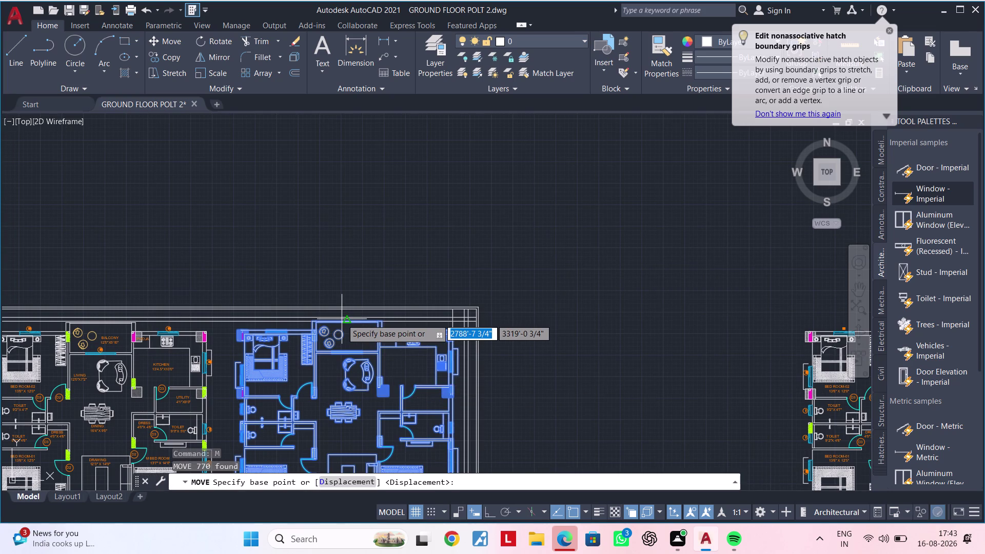
scroll(up, 3)
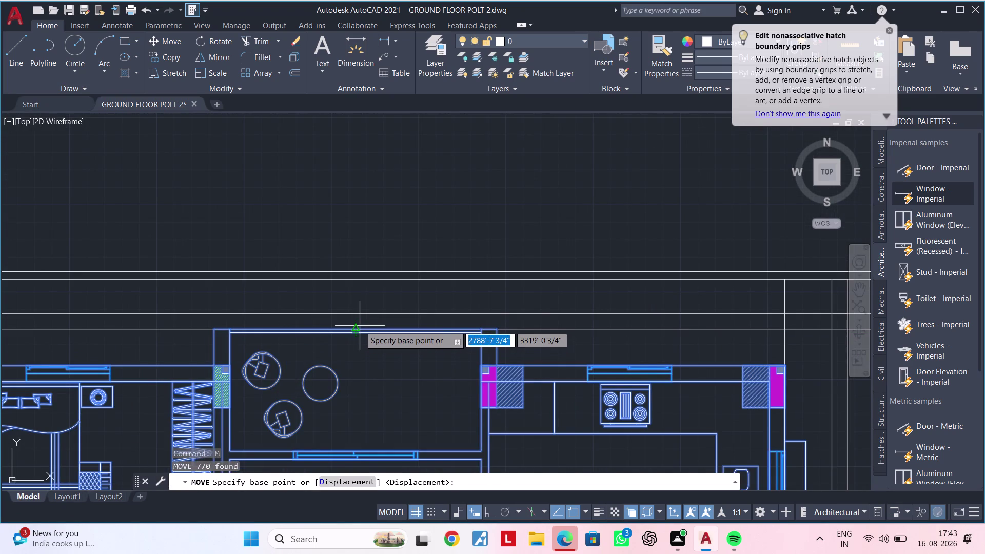
scroll(up, 3)
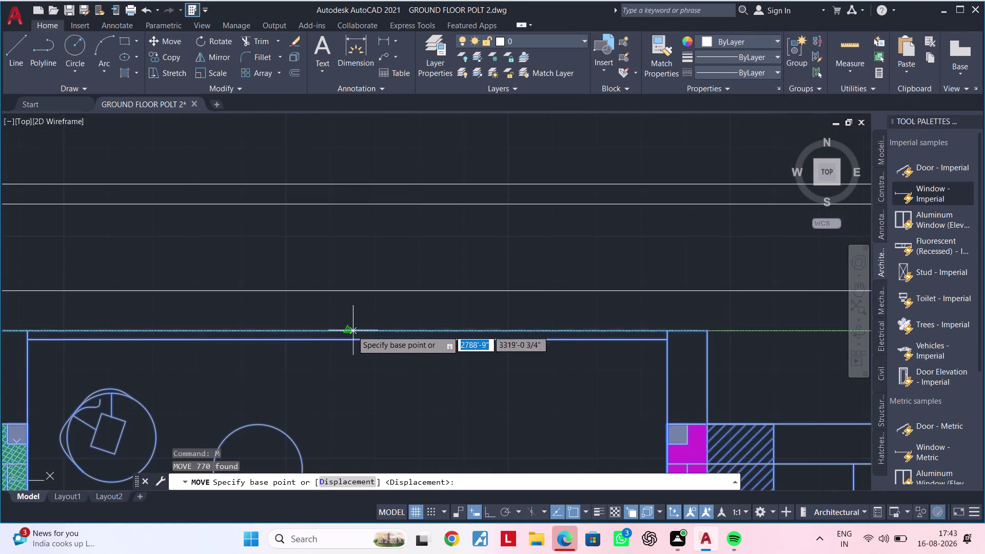
click(350, 331)
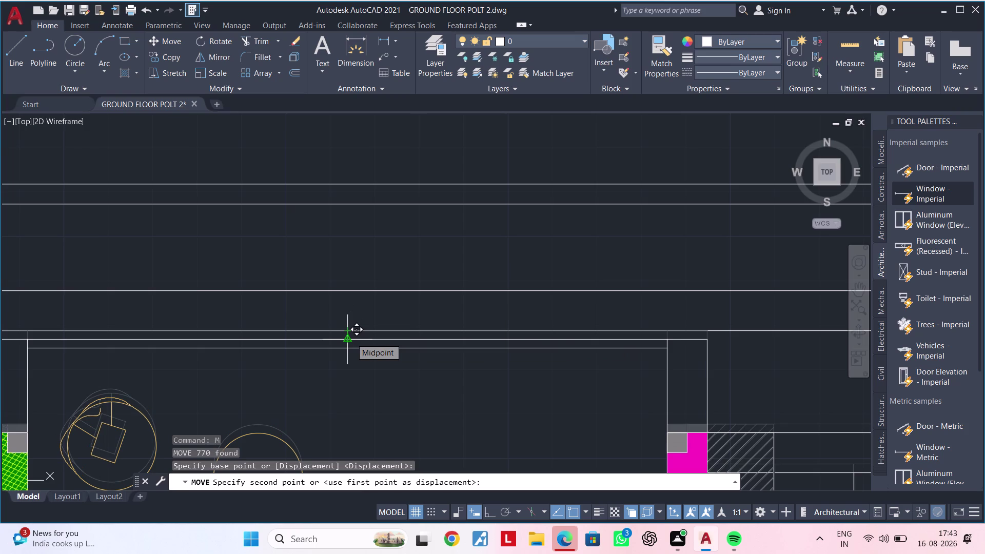
key(3)
key(shift+quotedbl)
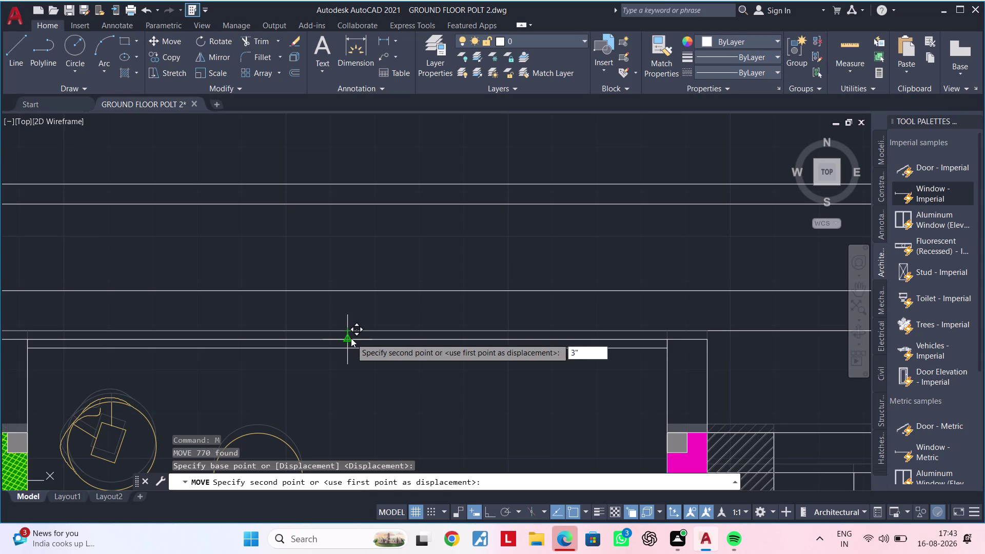
key(Return)
key(Escape)
key(Escape)
Pan over the moved unit toward its lower bedrooms.
scroll(down, 3)
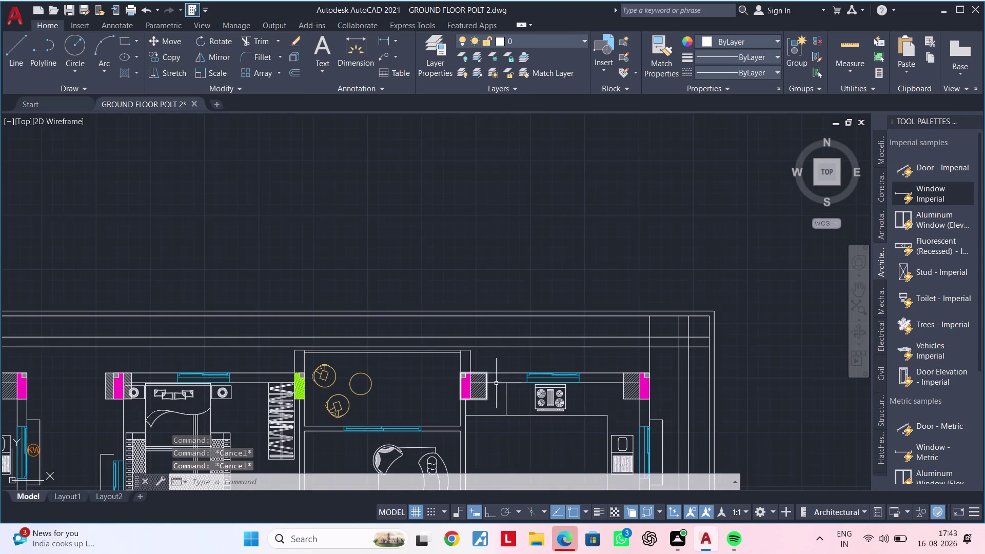
middle_drag(496, 384, 417, 302)
middle_drag(589, 425, 598, 257)
middle_drag(610, 363, 626, 258)
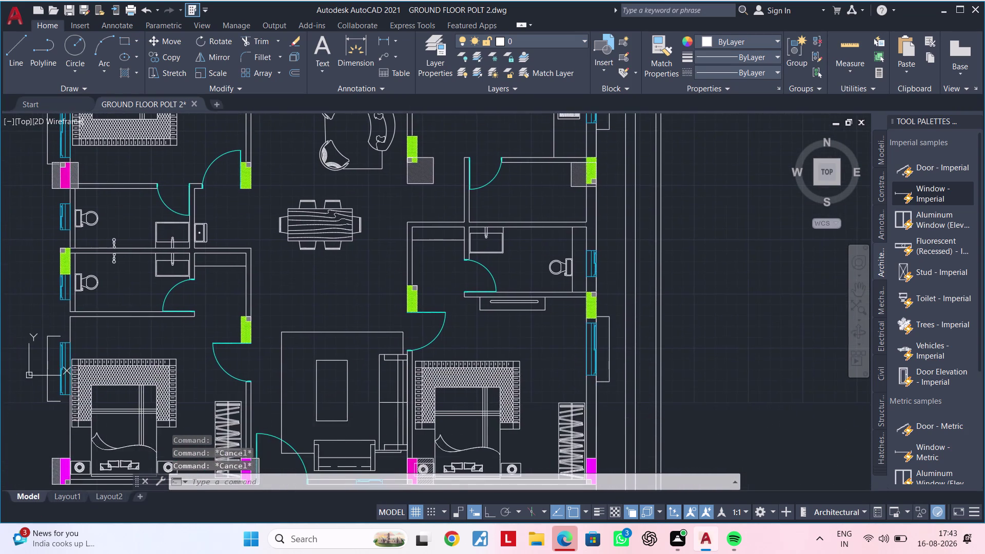
scroll(up, 3)
middle_drag(607, 340, 663, 321)
scroll(down, 3)
middle_drag(462, 350, 721, 280)
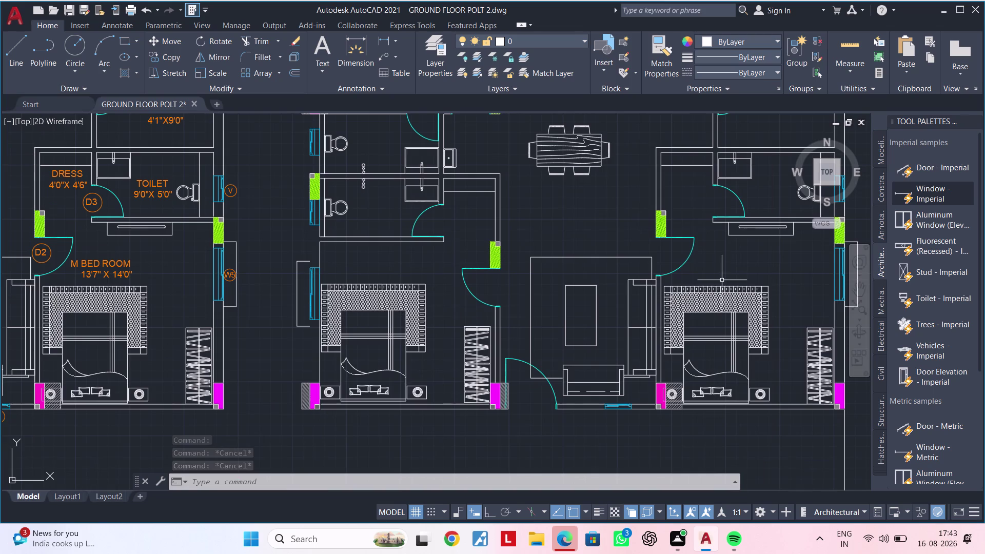
click(297, 321)
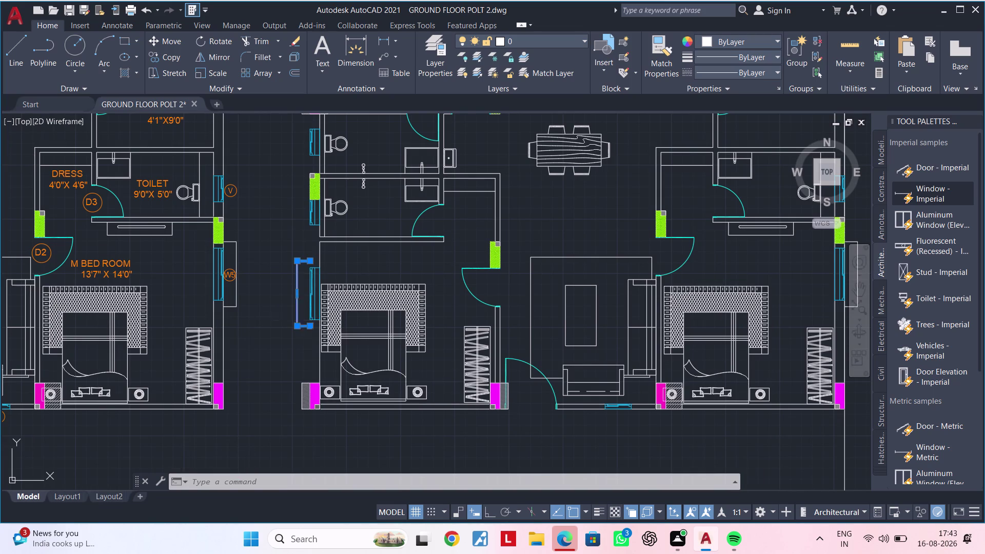
text(M)
key(space)
scroll(up, 3)
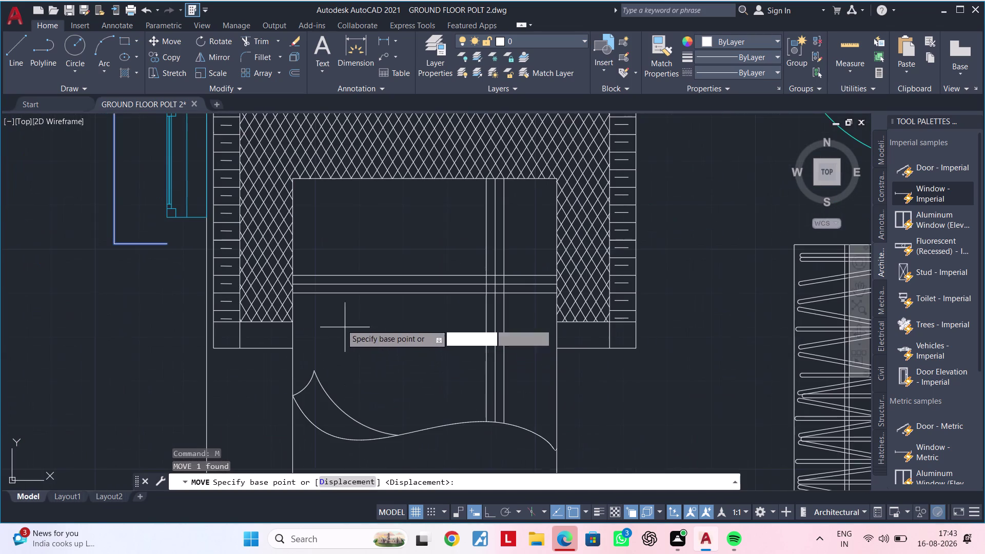
click(167, 241)
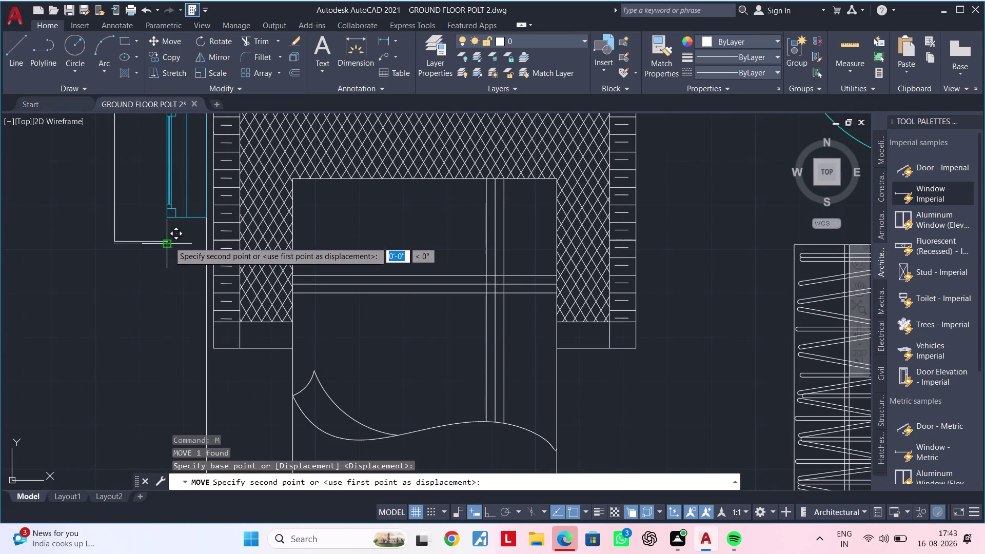
click(205, 243)
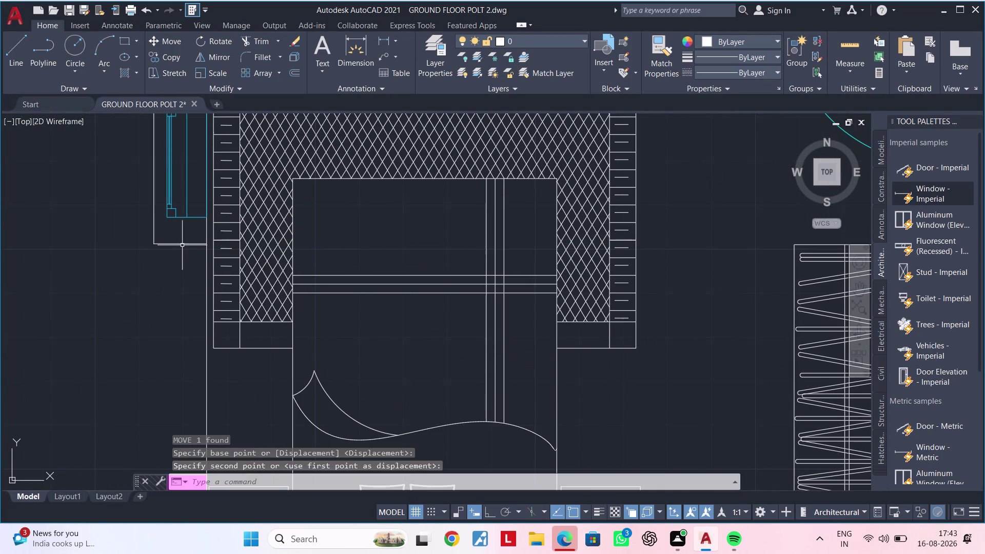
scroll(up, 3)
scroll(down, 3)
scroll(down, 3)
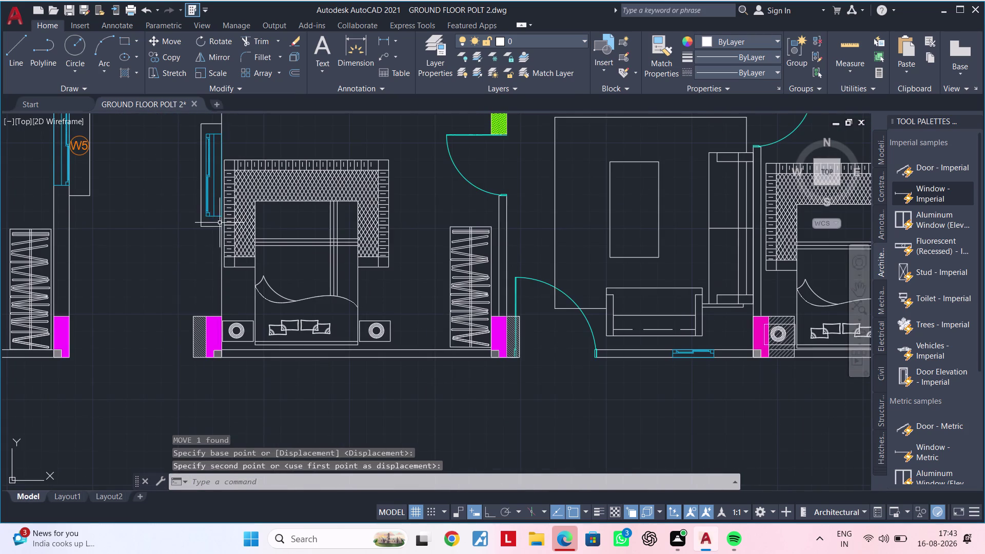
middle_drag(202, 232, 101, 265)
scroll(down, 3)
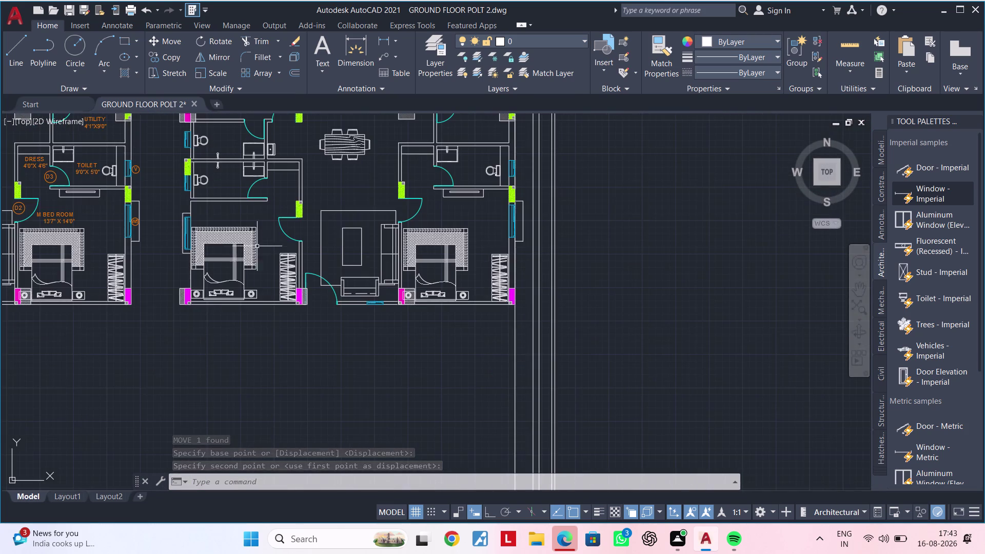
middle_drag(316, 245, 470, 241)
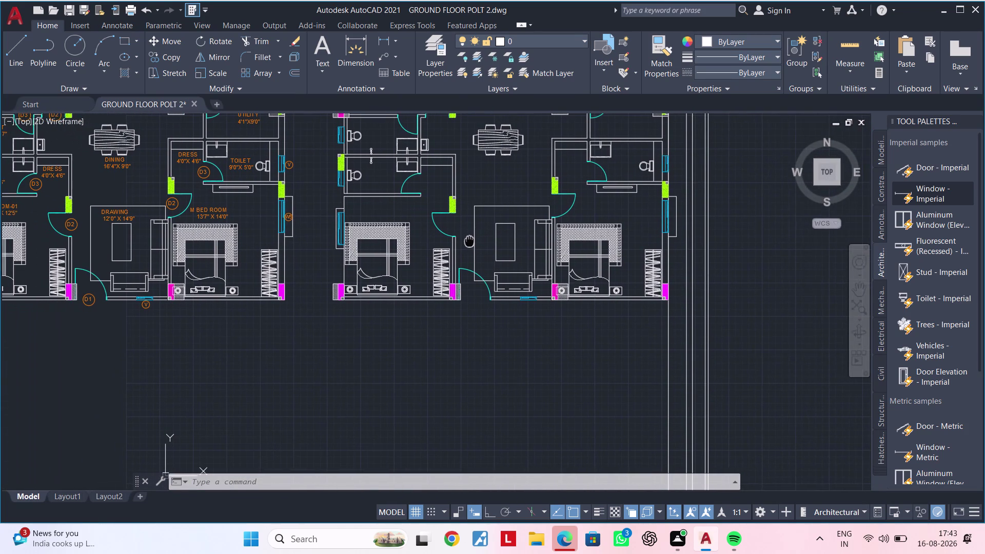
middle_drag(470, 241, 559, 245)
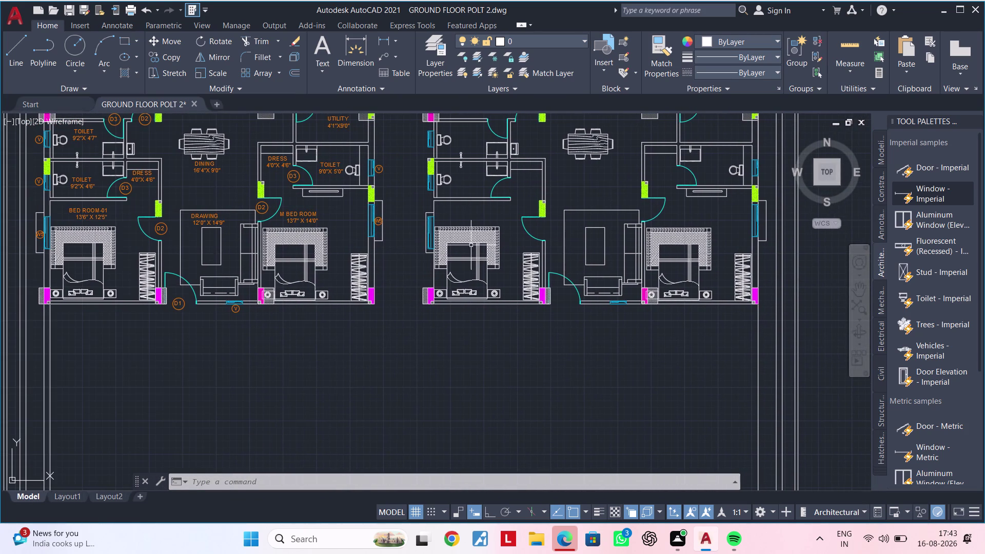
scroll(up, 3)
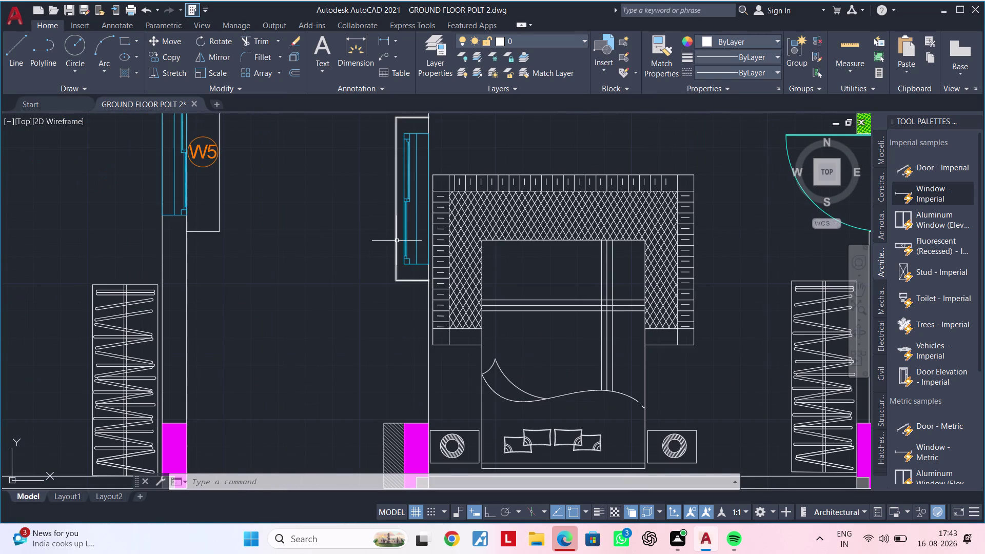
click(397, 240)
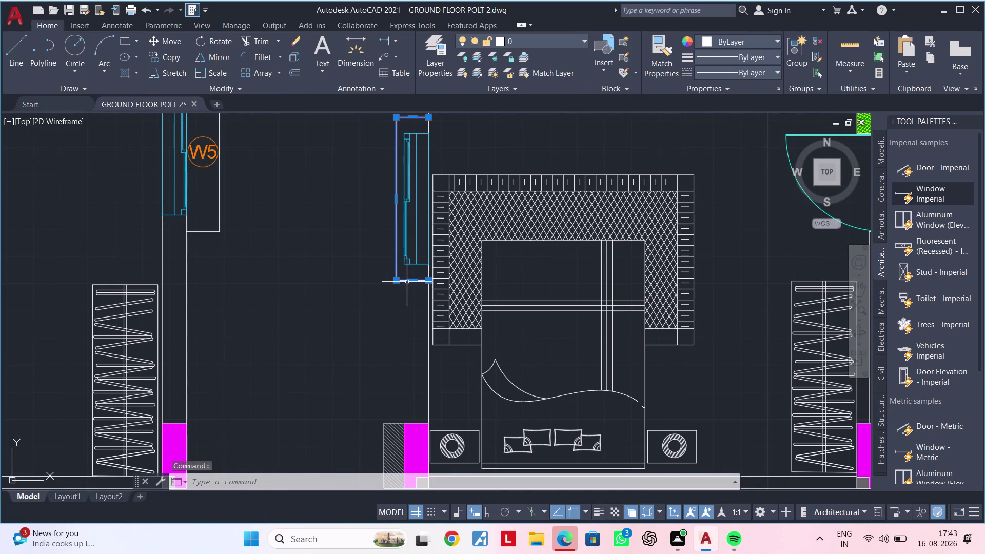
key(ctrl+z)
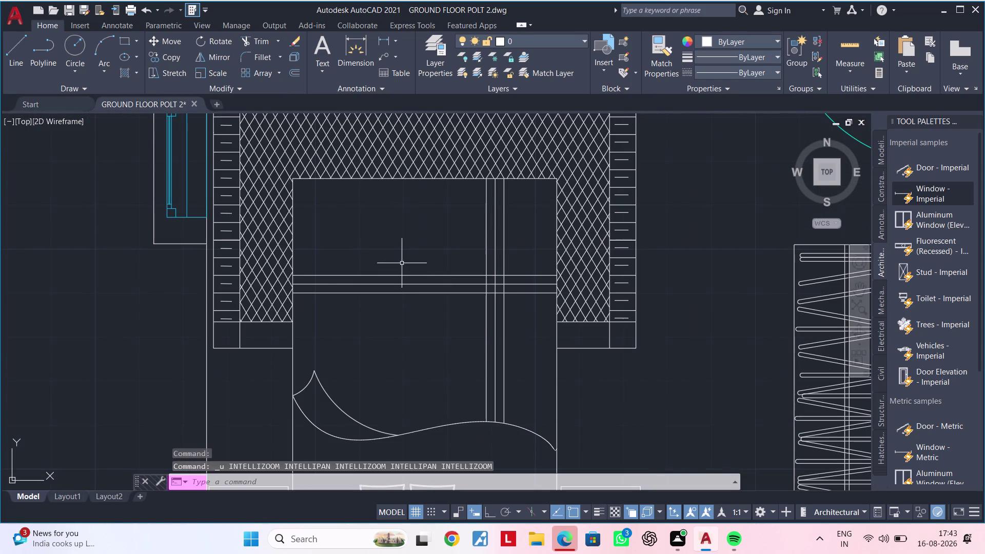
scroll(down, 3)
key(ctrl+z)
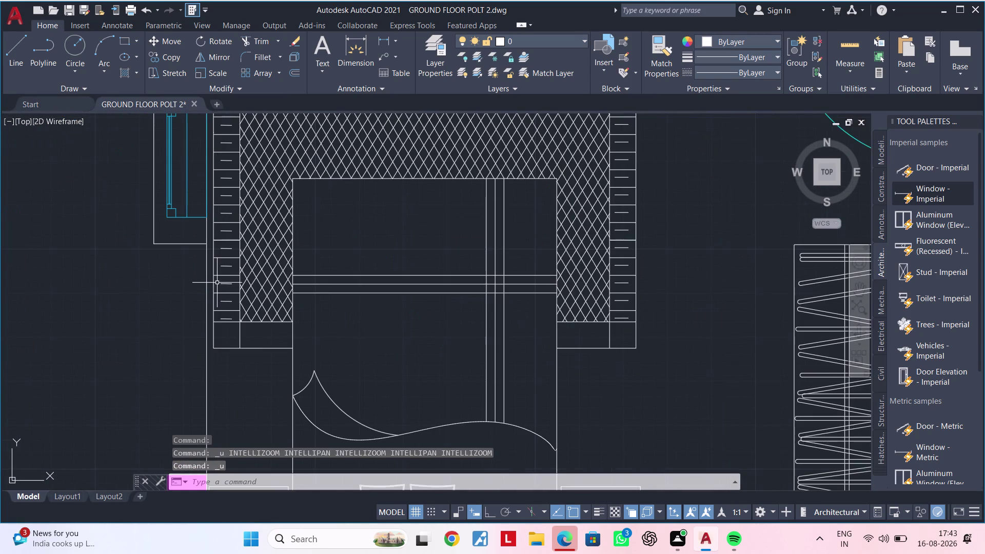
key(ctrl+z)
scroll(up, 3)
middle_drag(271, 318, 226, 309)
key(Escape)
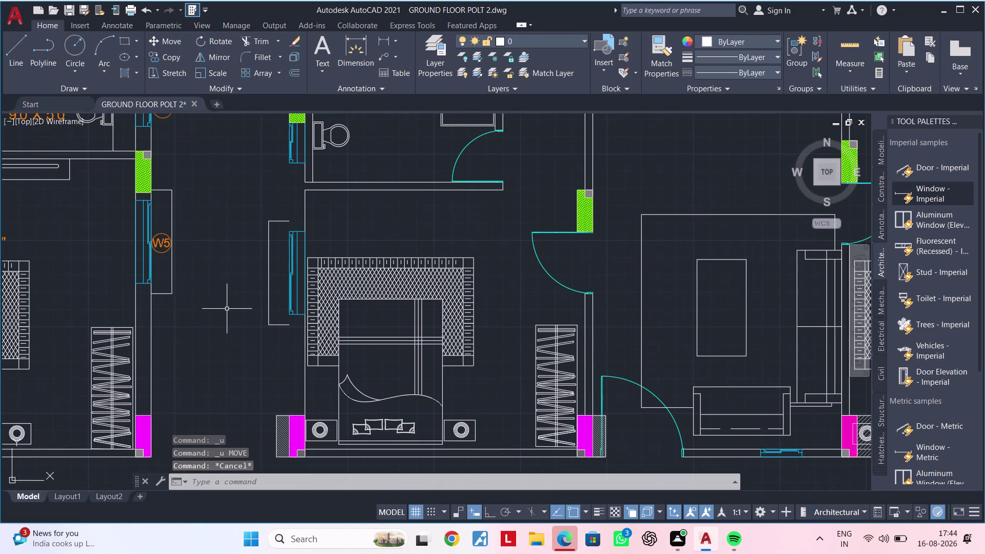
scroll(up, 3)
middle_drag(243, 315, 208, 315)
key(Escape)
key(Escape)
key(Escape)
key(Escape)
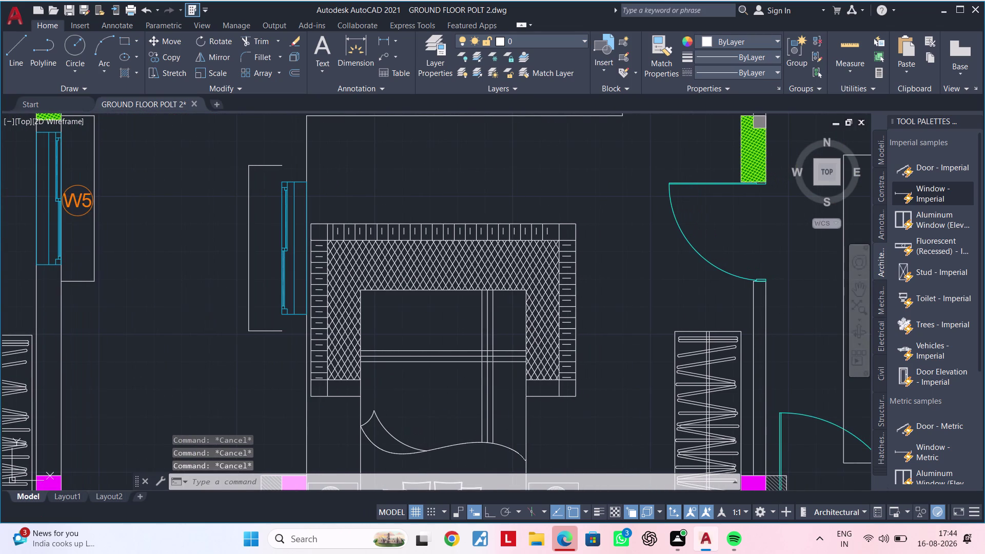
Run EXTEND and fence across the wall lines beside the bedroom windows.
key(e)
key(x)
key(space)
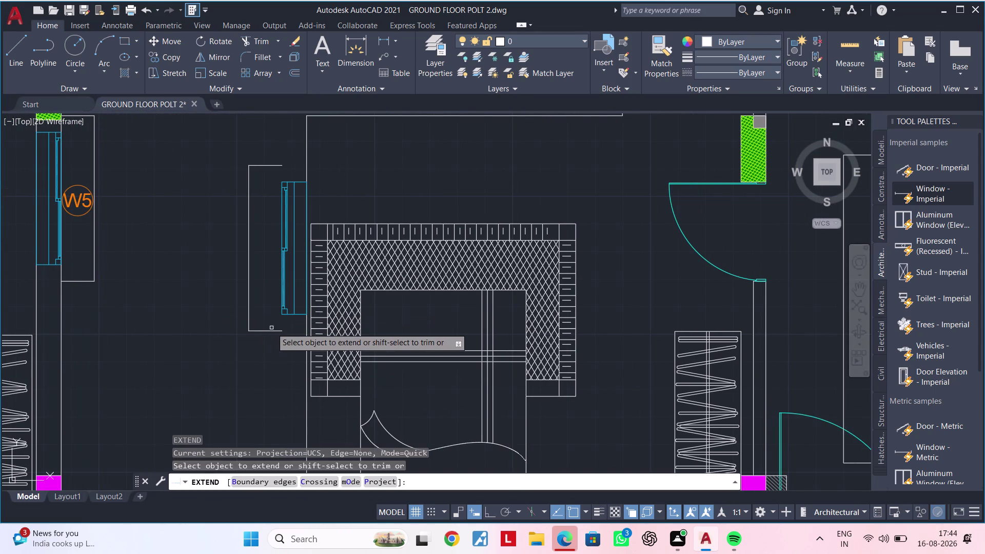
click(273, 332)
click(275, 167)
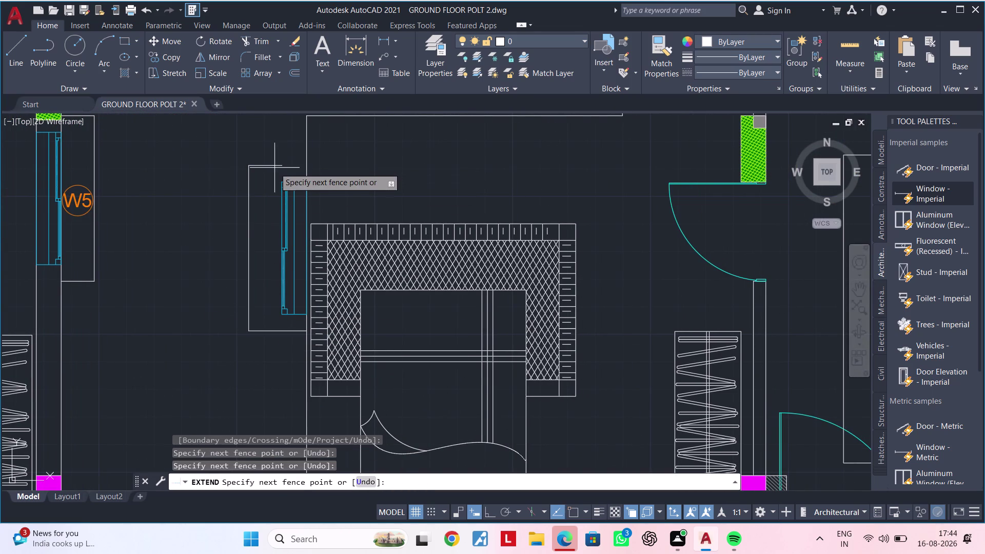
click(278, 161)
Extend more wall lines by the other bedroom window up to the column.
scroll(down, 3)
middle_drag(275, 150, 309, 411)
middle_drag(292, 290, 294, 333)
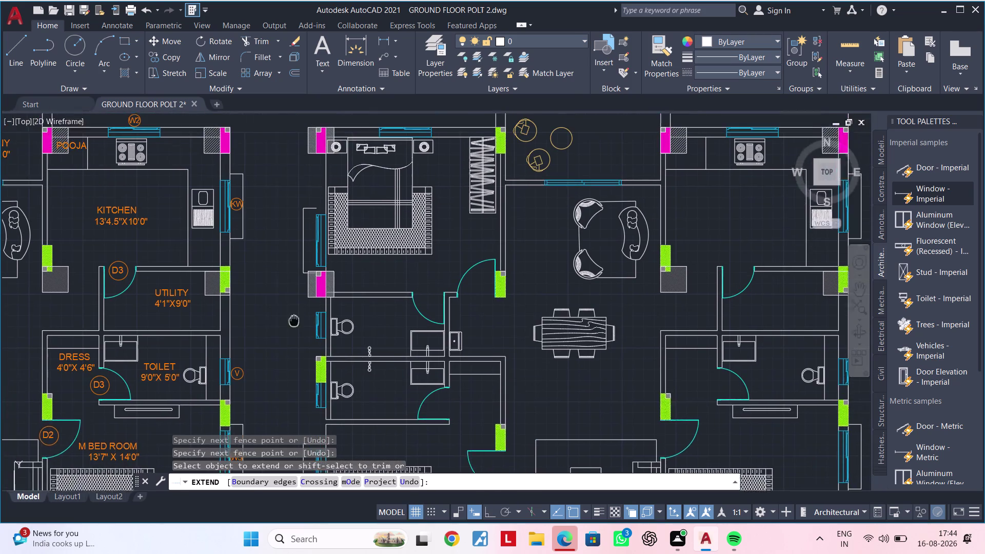
middle_drag(294, 333, 294, 341)
scroll(up, 3)
scroll(up, 3)
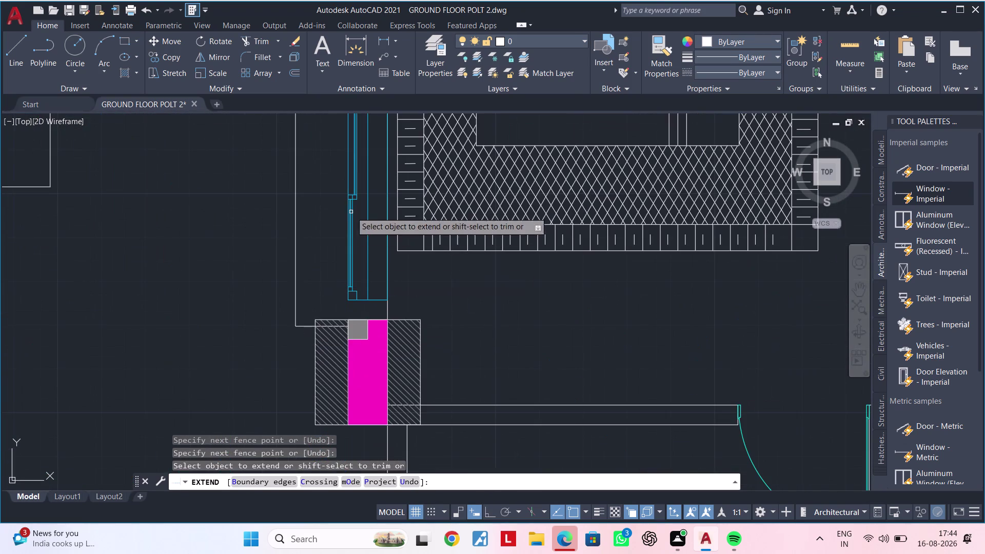
middle_drag(339, 224, 340, 405)
scroll(down, 3)
middle_drag(316, 319, 313, 268)
click(327, 222)
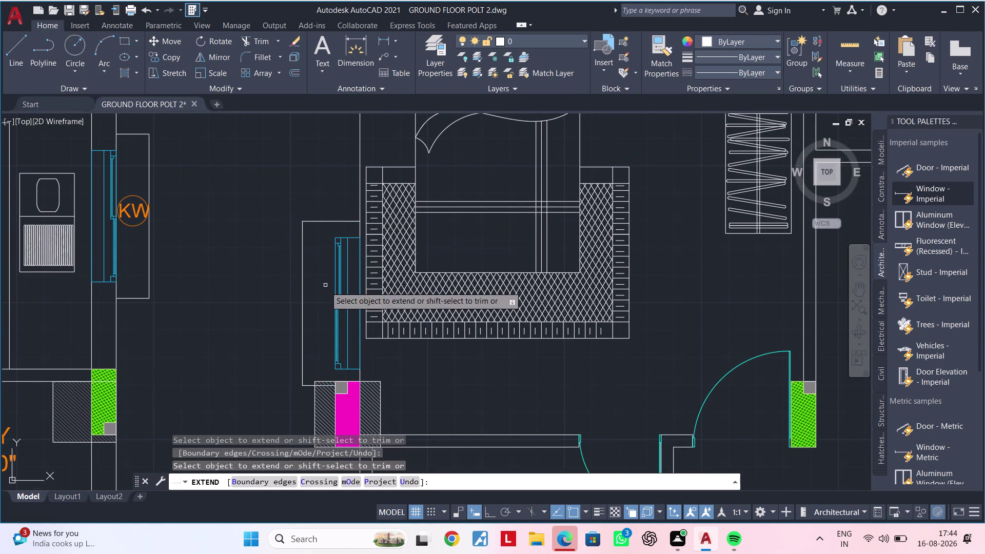
middle_drag(326, 288, 309, 159)
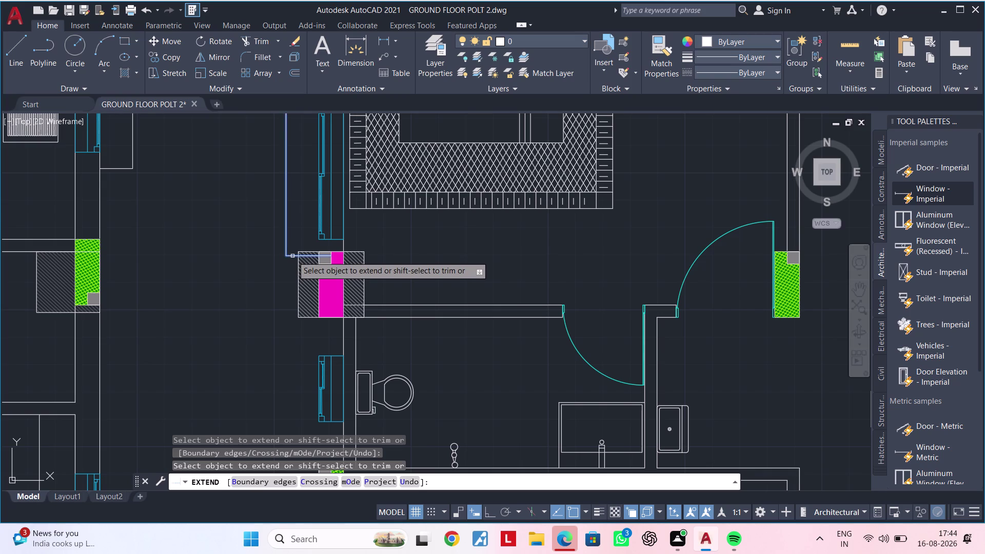
click(292, 256)
click(294, 255)
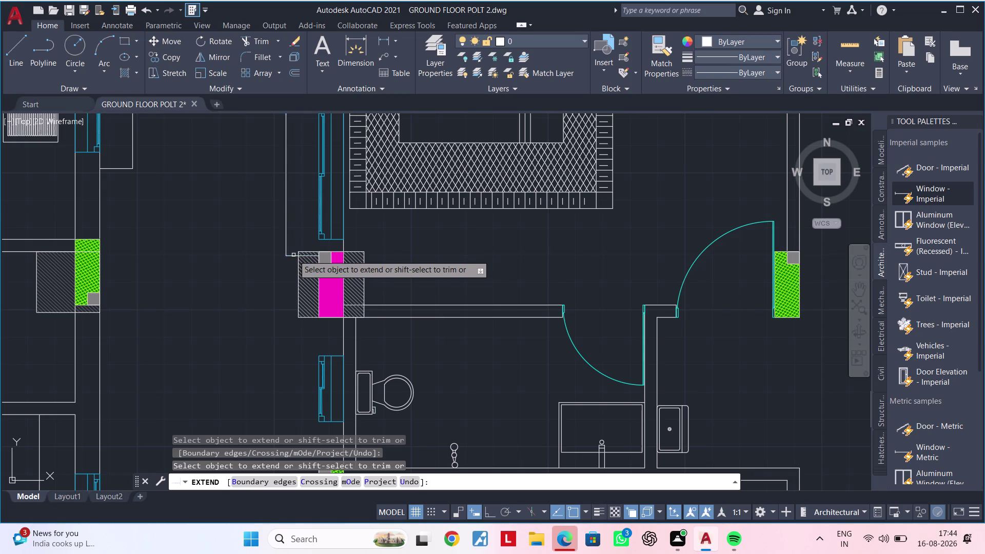
Exit Extend and pan out across the two units.
scroll(down, 3)
key(Escape)
key(Escape)
scroll(down, 3)
middle_drag(288, 276, 279, 299)
scroll(up, 3)
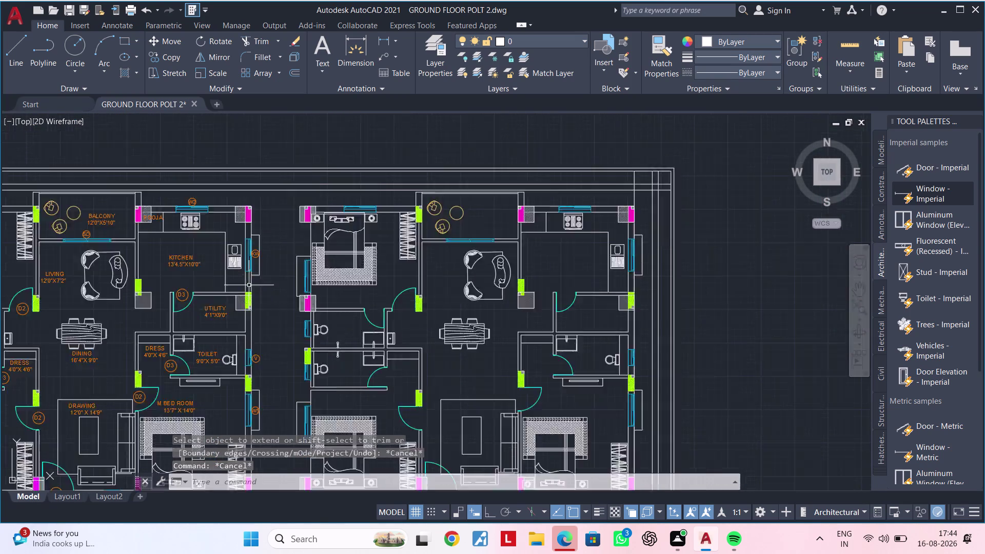
scroll(up, 3)
middle_drag(252, 292, 263, 283)
scroll(down, 3)
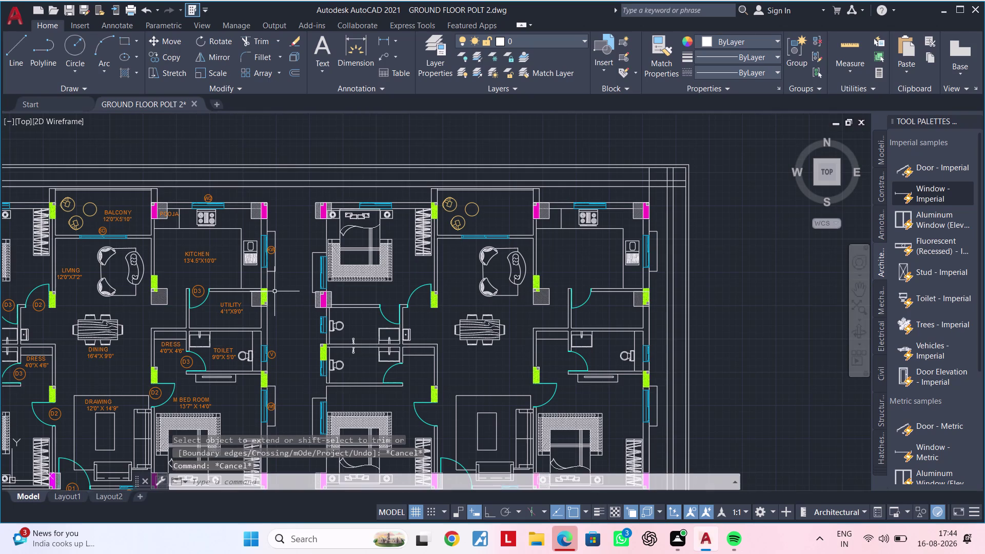
middle_drag(274, 291, 279, 258)
Pan across the plan to the gap between the units.
key(Escape)
scroll(up, 3)
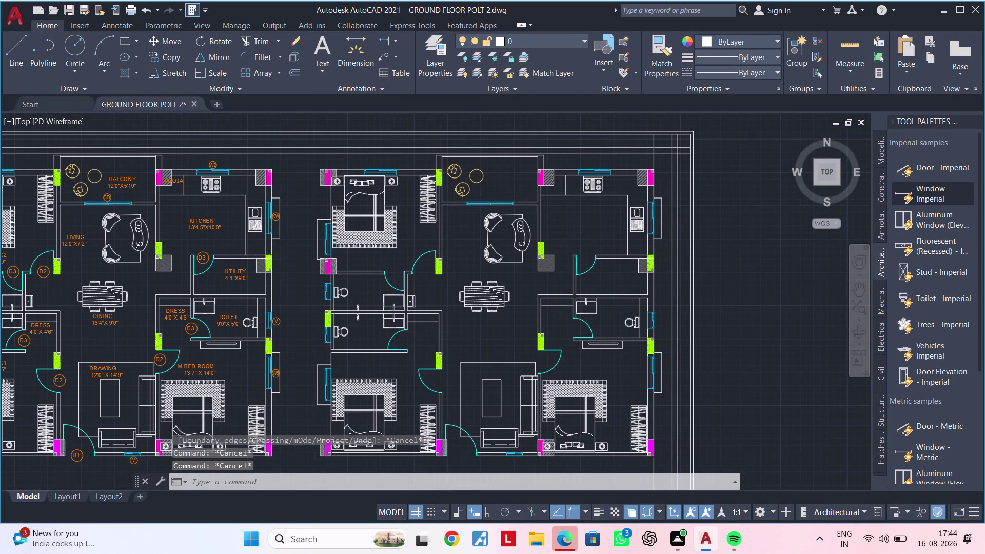
scroll(down, 3)
middle_drag(291, 265, 305, 205)
middle_drag(303, 240, 298, 324)
scroll(up, 3)
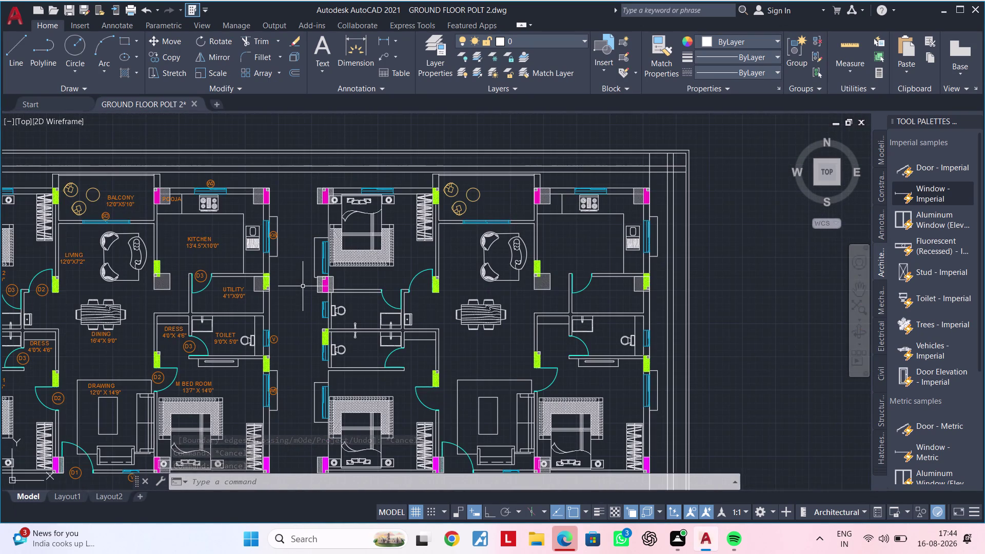
middle_drag(302, 286, 251, 344)
scroll(up, 3)
scroll(down, 3)
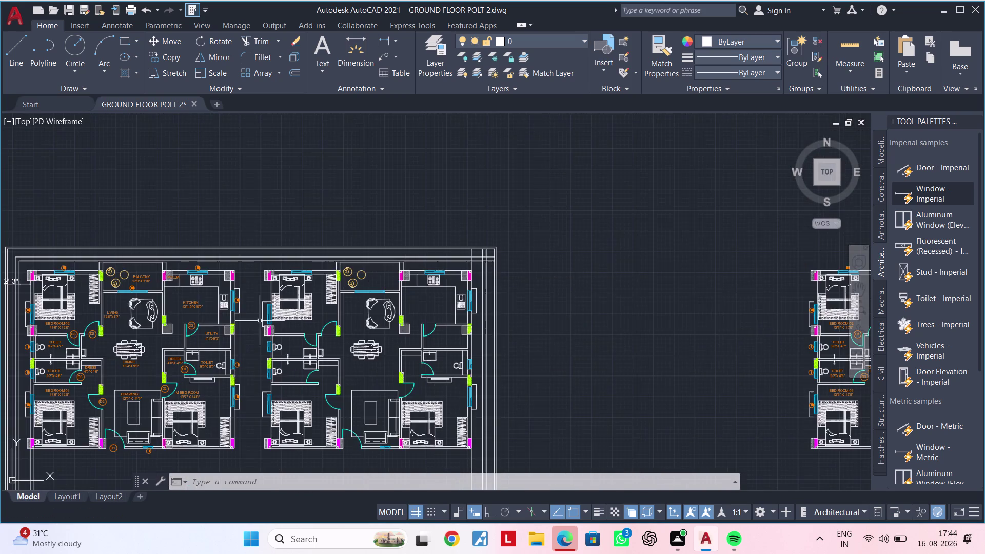
scroll(up, 3)
scroll(up, 3)
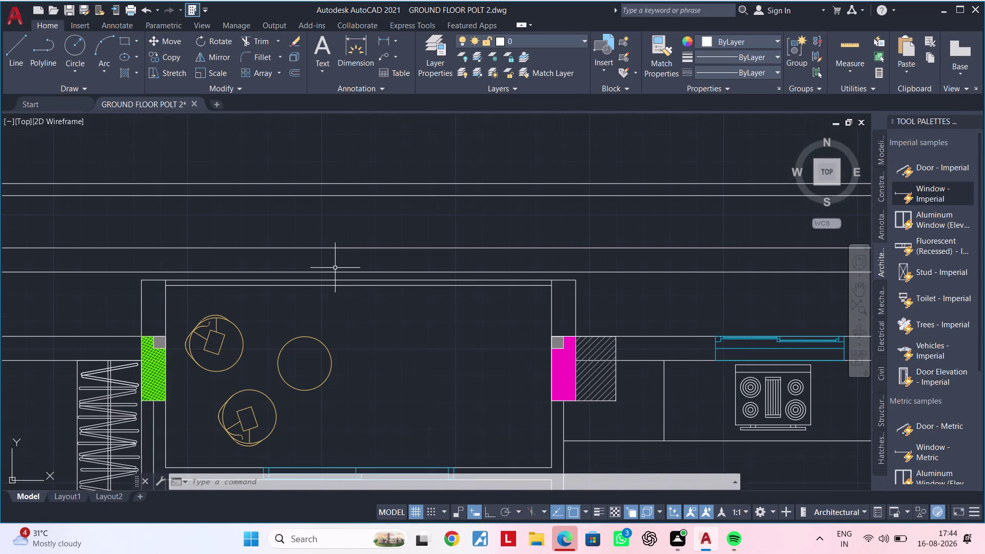
Put the first unit's outer balcony edge line on the INNER WALL layer.
middle_drag(335, 268, 370, 259)
scroll(up, 3)
click(344, 269)
click(338, 291)
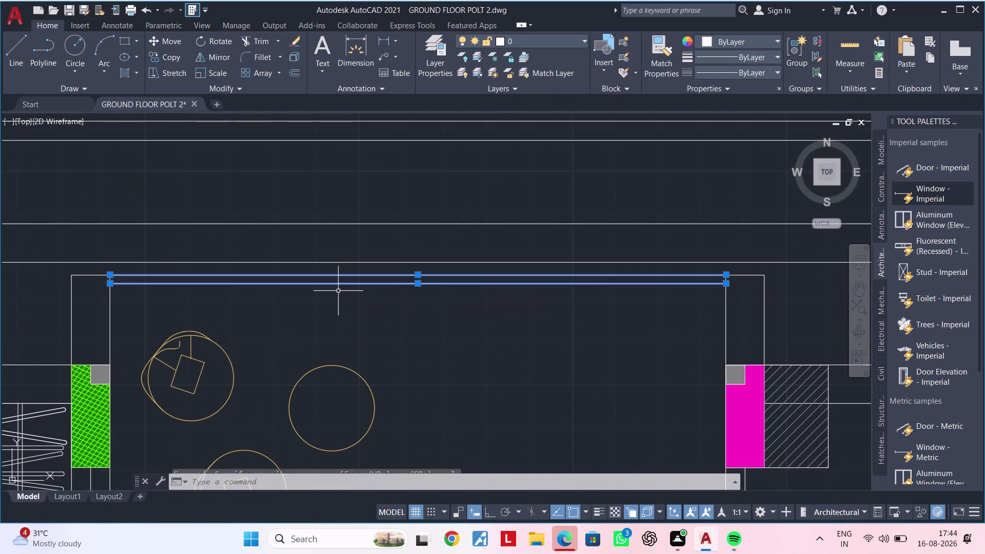
click(536, 37)
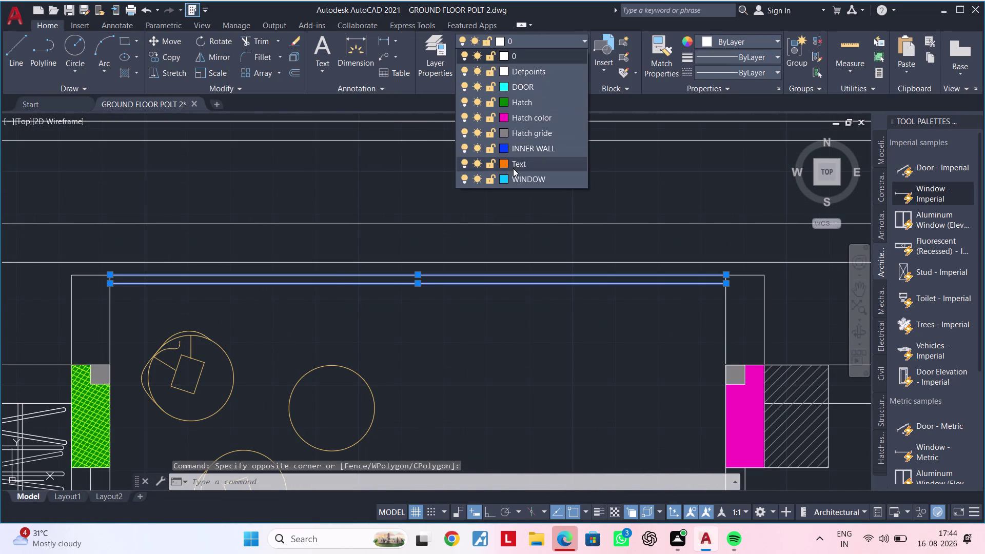
click(519, 152)
key(Escape)
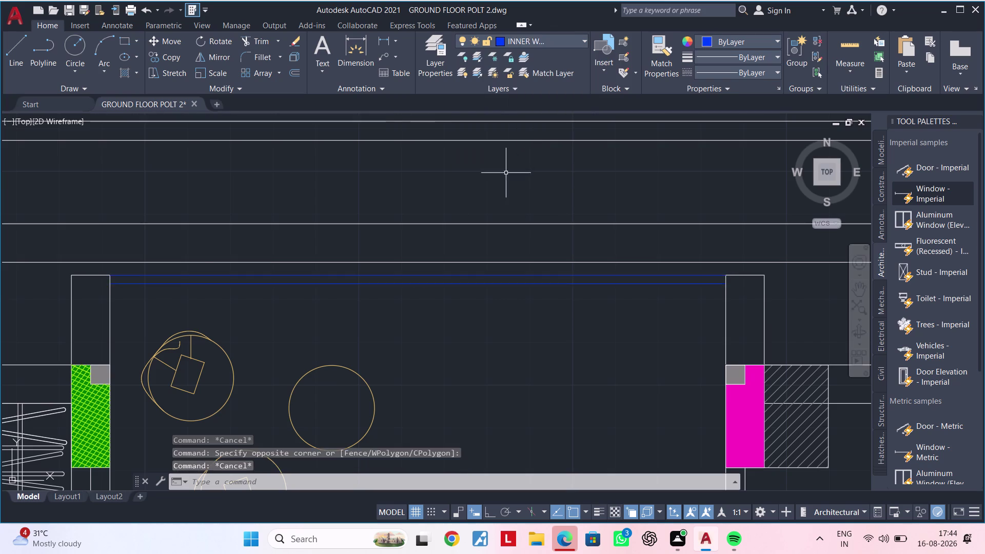
Pan to the other unit and put its balcony edge line on INNER WALL.
scroll(down, 3)
middle_drag(373, 222, 722, 223)
scroll(down, 3)
middle_drag(328, 266, 688, 252)
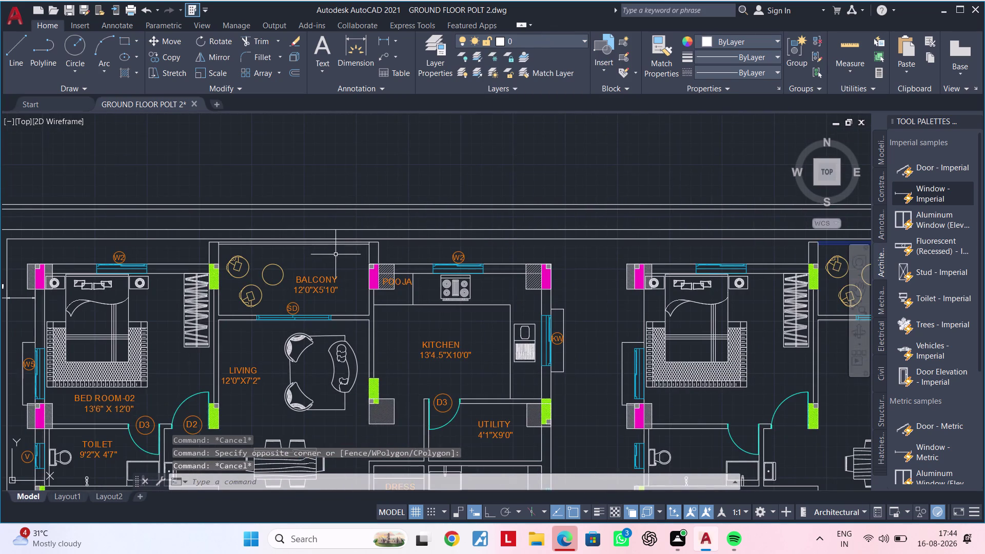
middle_drag(334, 254, 401, 260)
scroll(up, 3)
drag(362, 239, 362, 244)
click(350, 266)
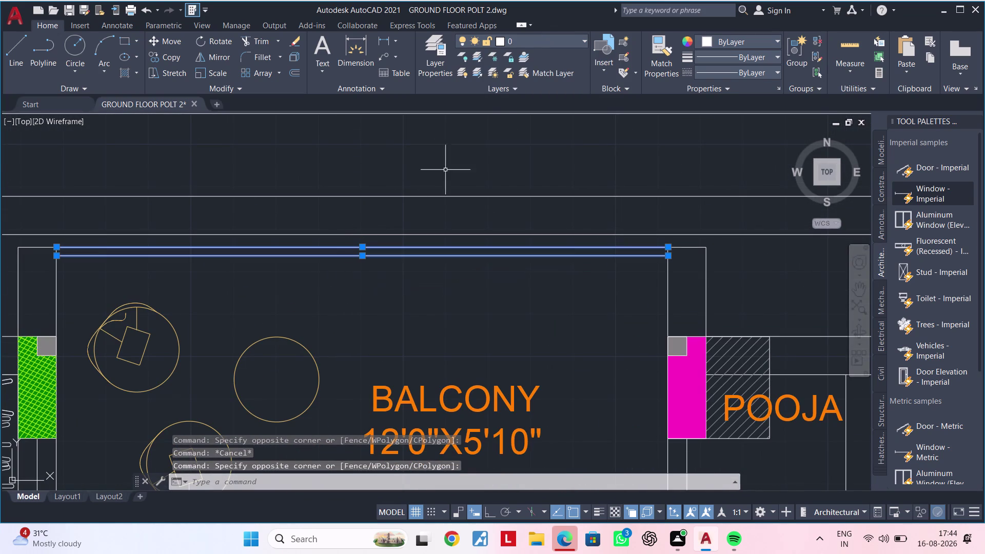
click(537, 41)
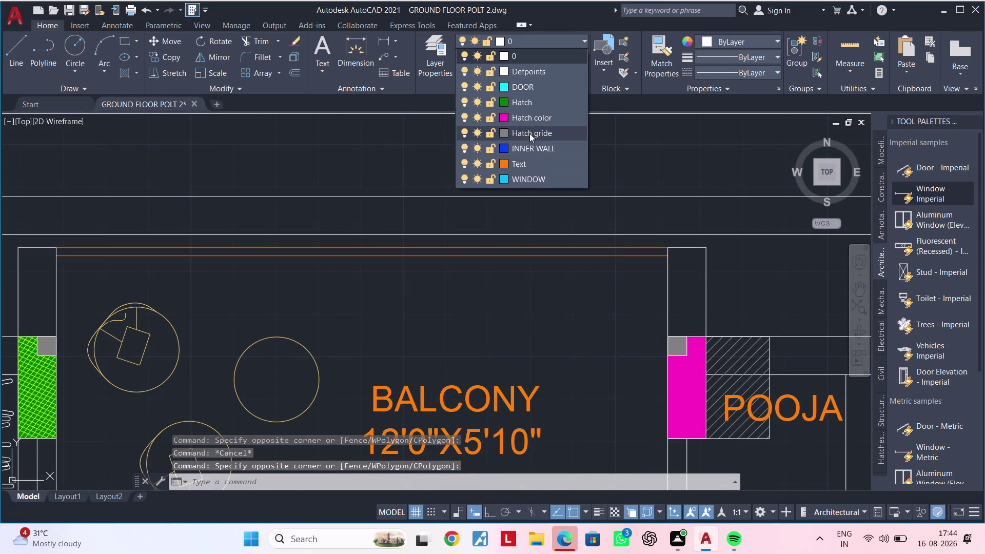
click(529, 147)
key(Escape)
Pan out over both units to the bedroom wall gap.
scroll(down, 3)
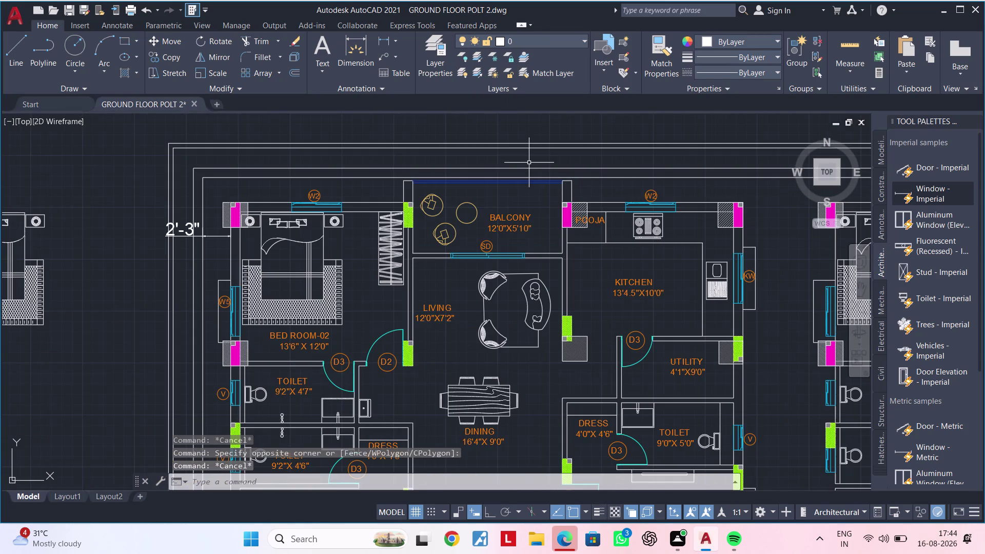
scroll(down, 3)
middle_drag(505, 217, 367, 204)
key(Escape)
key(Escape)
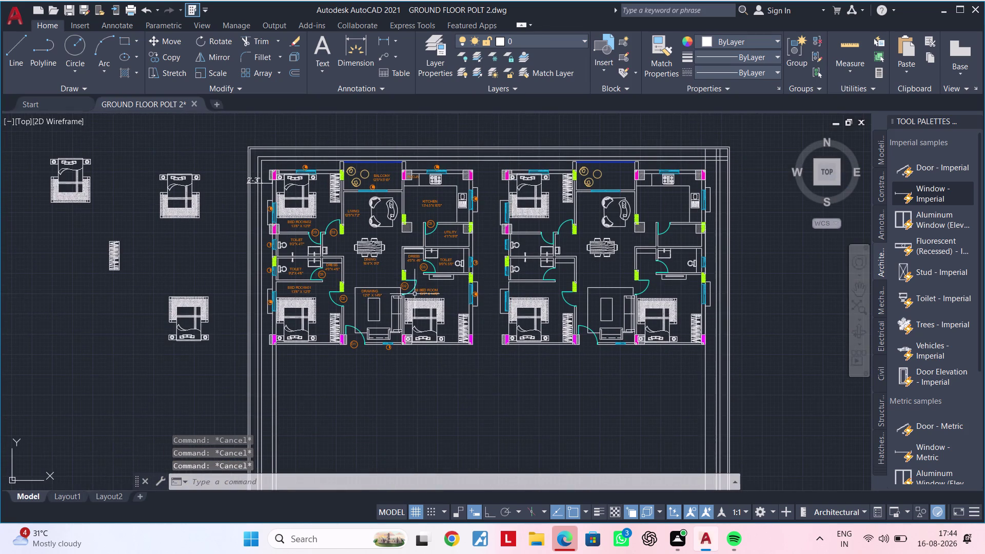
middle_drag(445, 366, 372, 323)
key(Escape)
scroll(up, 3)
middle_drag(468, 256, 401, 299)
key(Escape)
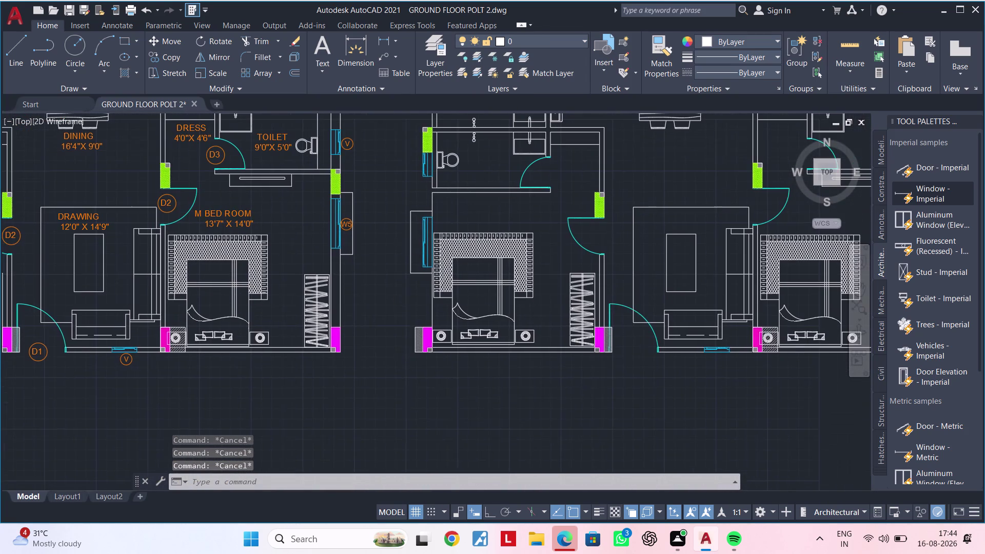
Try a linear dimension across the bedroom column wall, then cancel it.
key(Escape)
click(382, 41)
scroll(up, 3)
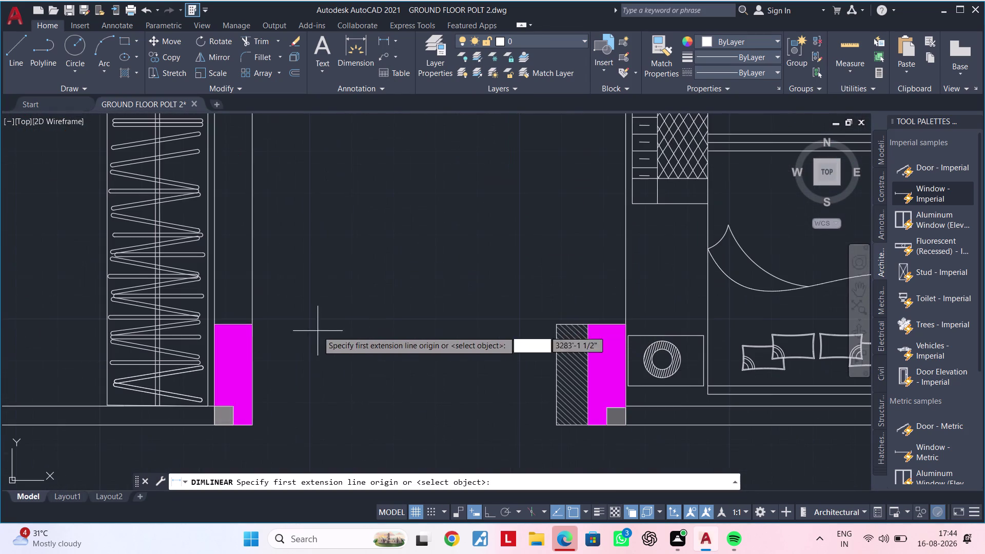
click(250, 326)
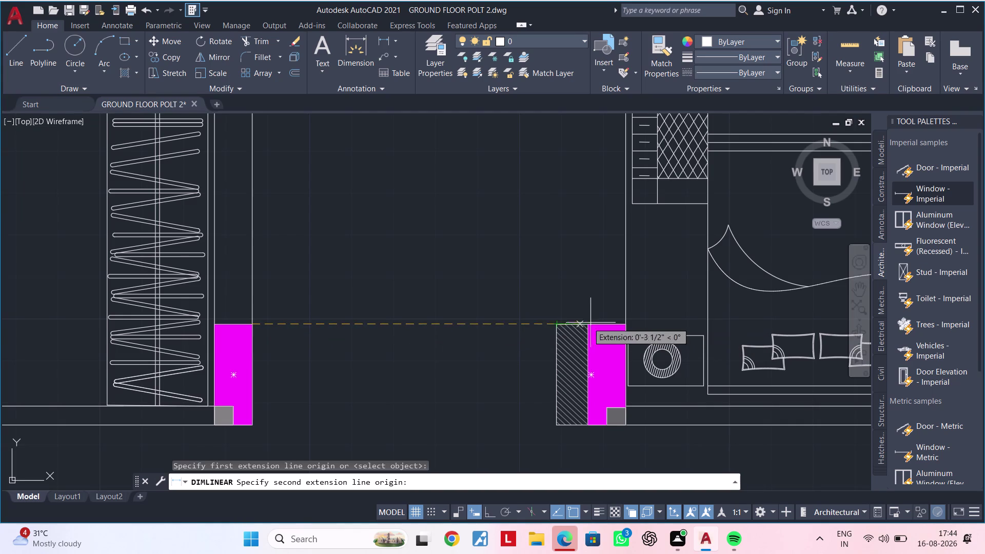
click(626, 322)
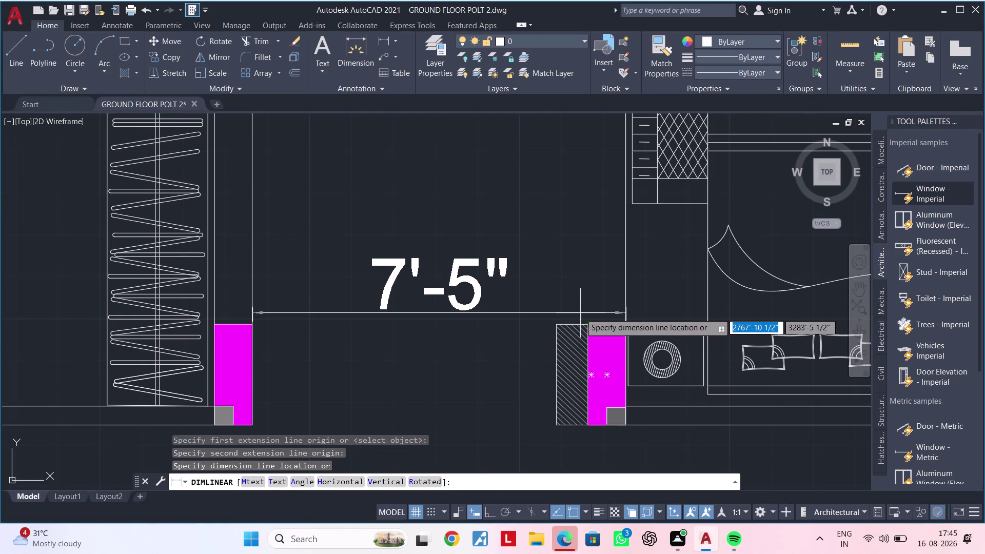
middle_drag(580, 312, 494, 323)
key(Escape)
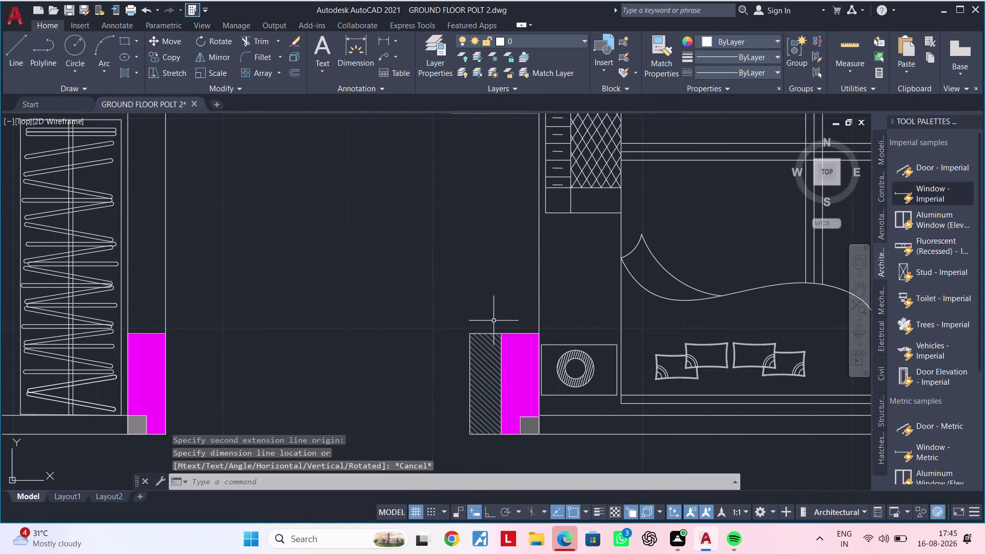
key(Escape)
key(Escape)
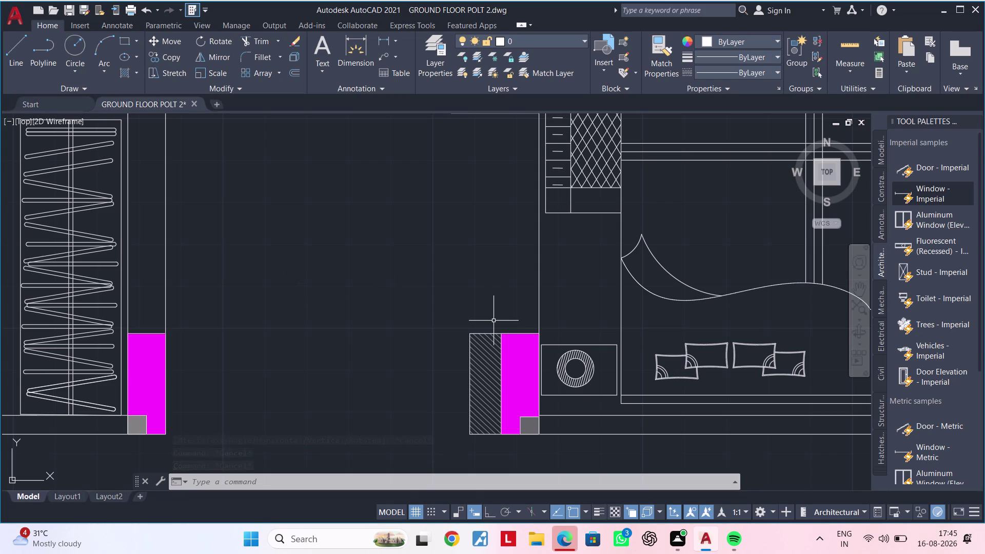
key(Escape)
key(Escape)
Pan and zoom across the plan to compare the two bedrooms.
scroll(down, 3)
scroll(down, 3)
middle_drag(496, 304, 494, 323)
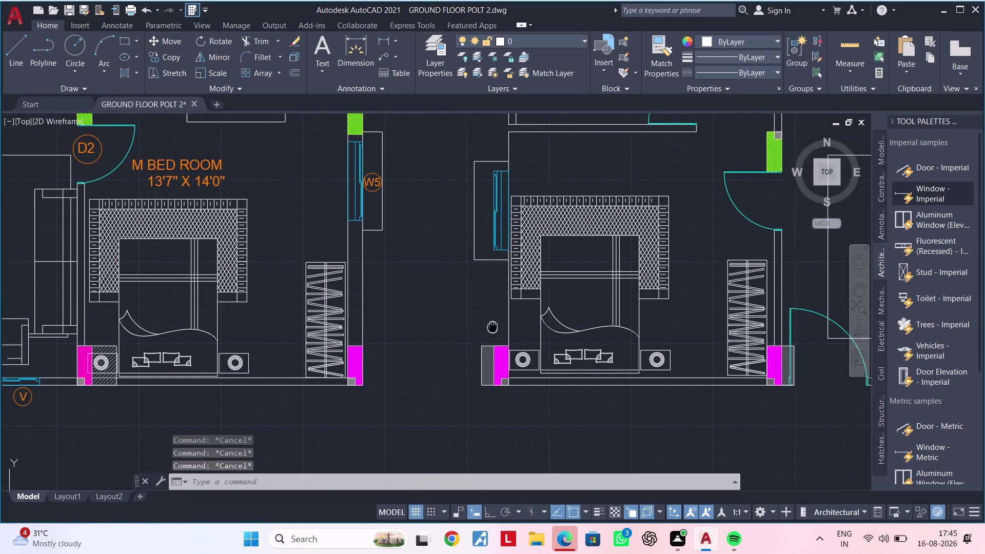
middle_drag(493, 323, 477, 370)
middle_drag(476, 365, 427, 364)
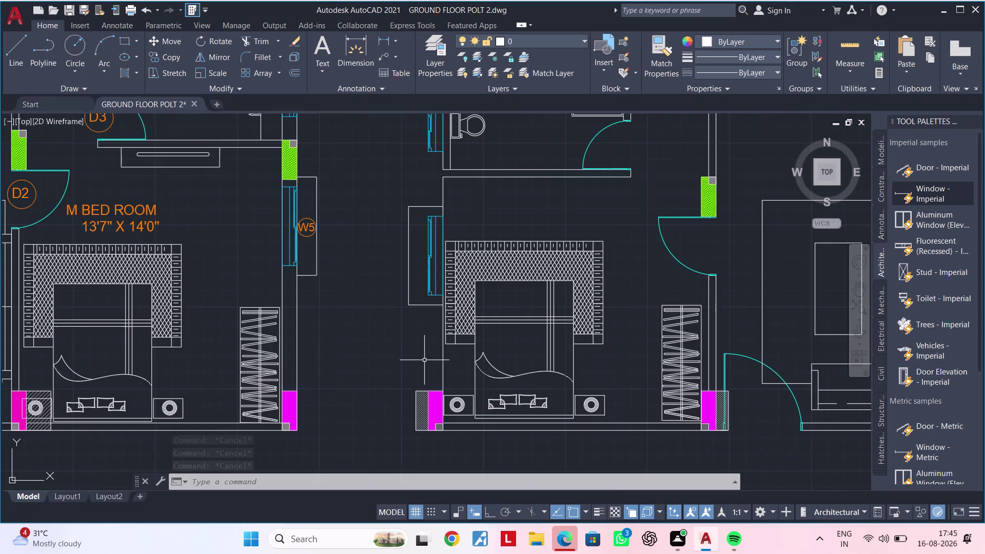
scroll(down, 3)
scroll(up, 3)
scroll(down, 3)
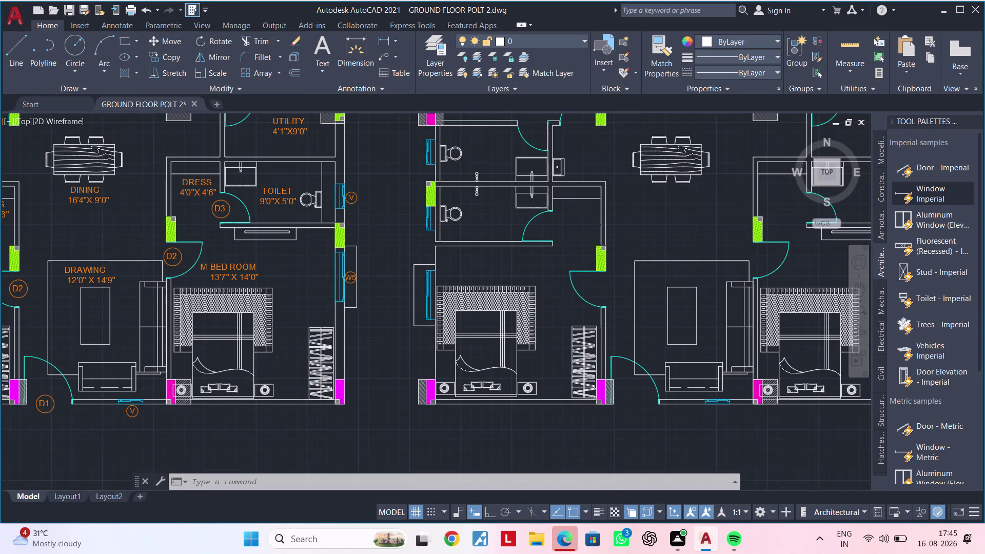
scroll(up, 3)
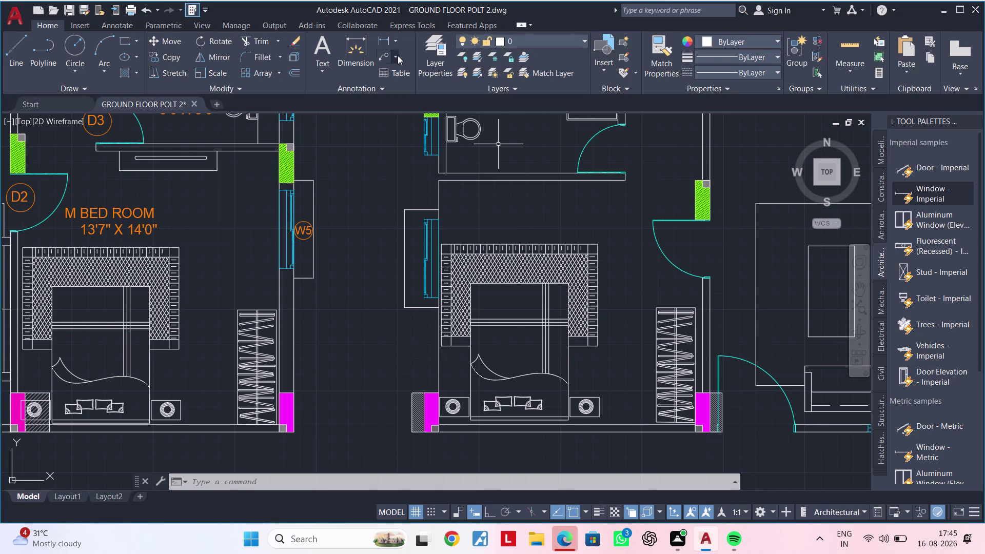
Measure the wall beside window W5 as 9 inches without keeping the dimension.
click(386, 38)
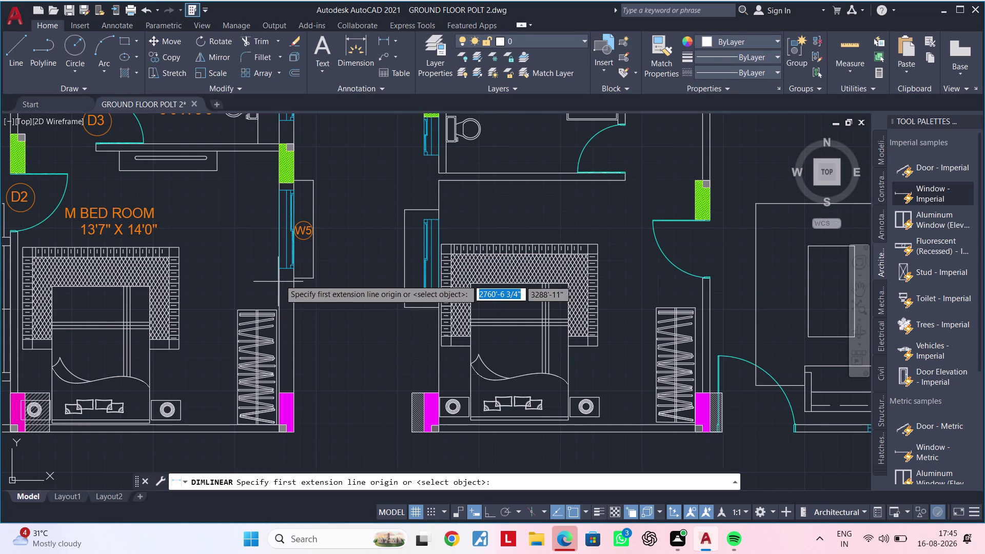
scroll(up, 3)
click(317, 290)
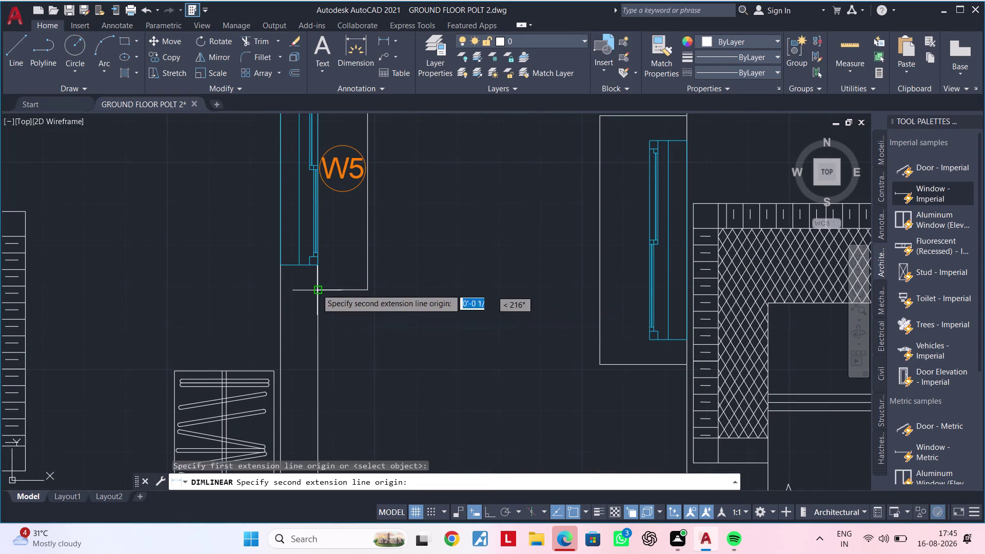
click(282, 290)
scroll(down, 3)
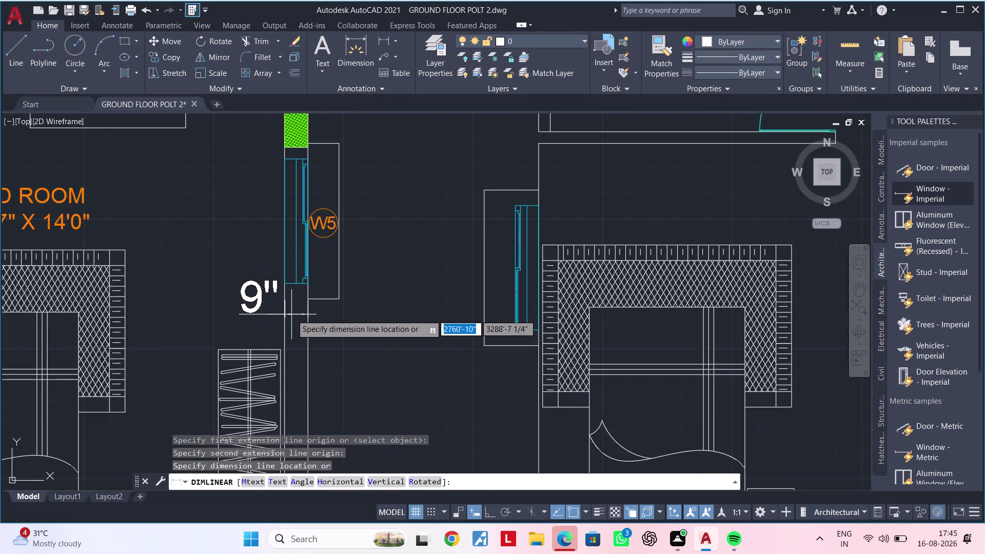
key(Escape)
scroll(down, 3)
middle_drag(381, 348, 370, 261)
key(Escape)
key(Escape)
key(Escape)
key(Escape)
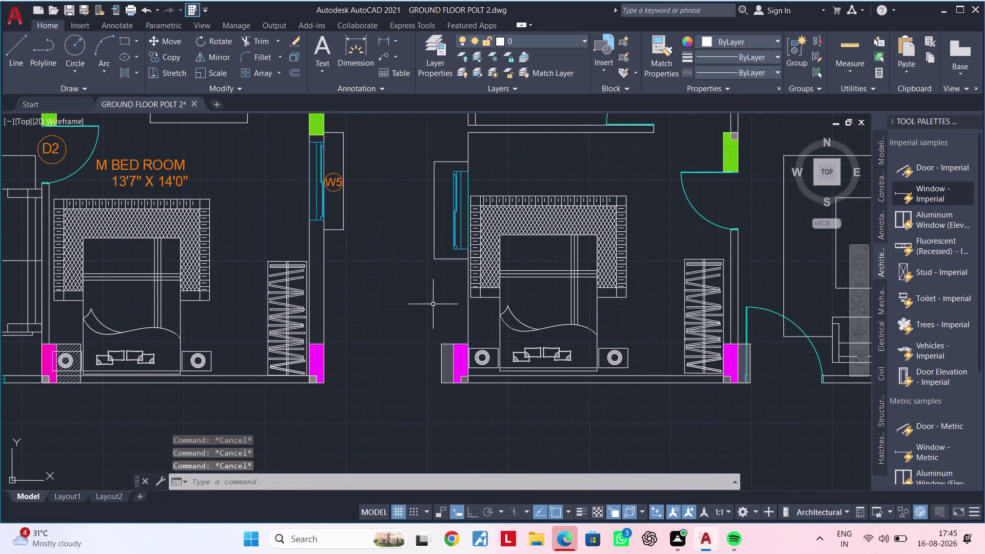
text(OF)
key(space)
Offset the wall line 9 inches toward the bedroom window.
text(9)
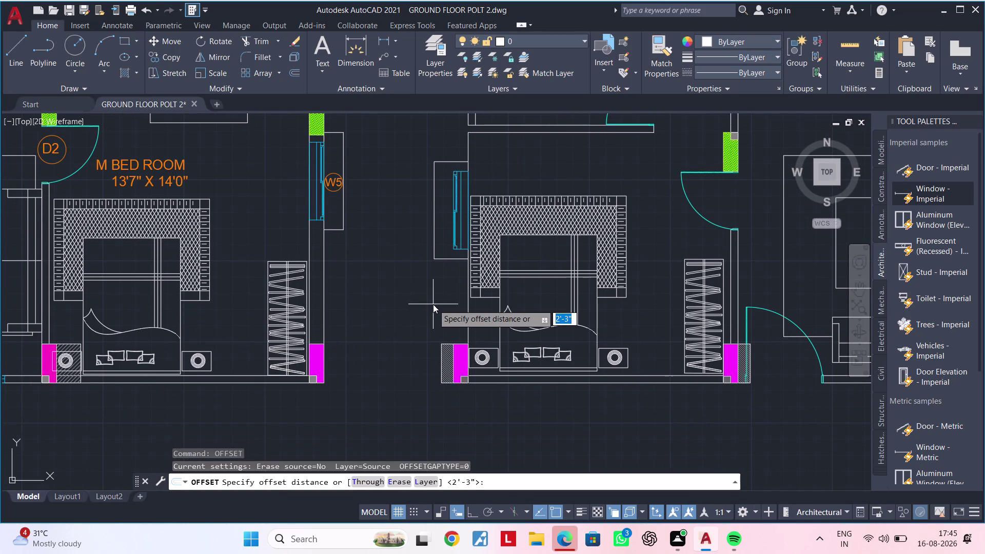
text(")
key(Return)
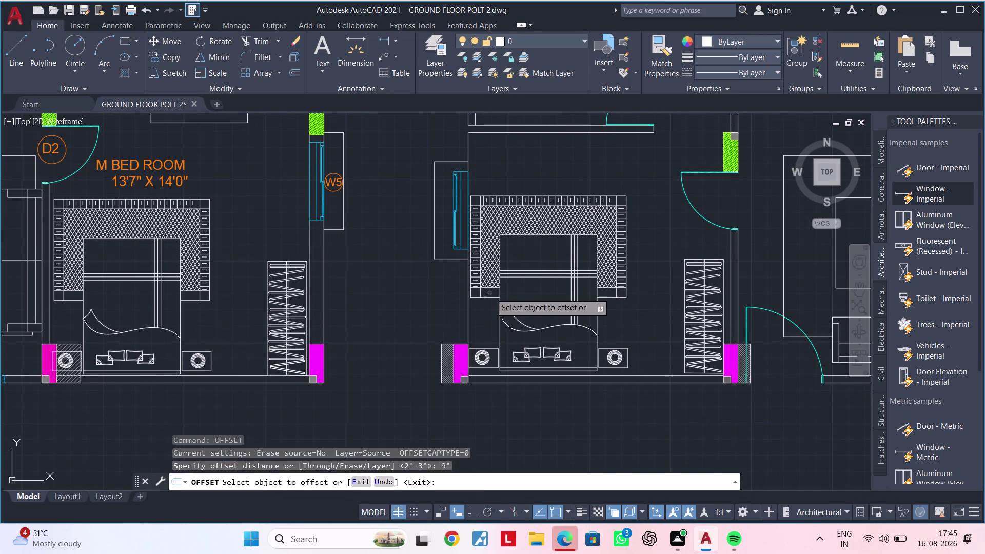
click(466, 314)
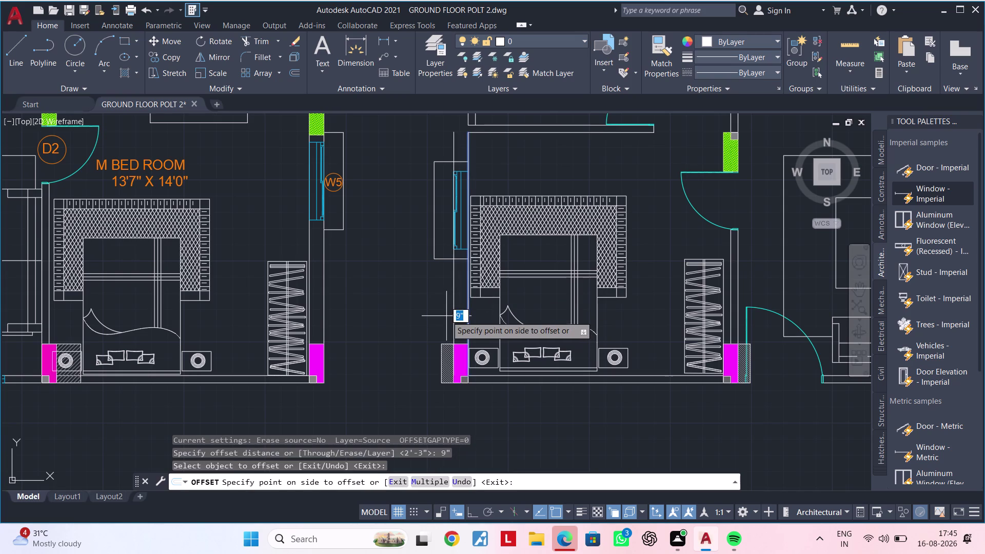
click(446, 316)
middle_drag(441, 299, 395, 465)
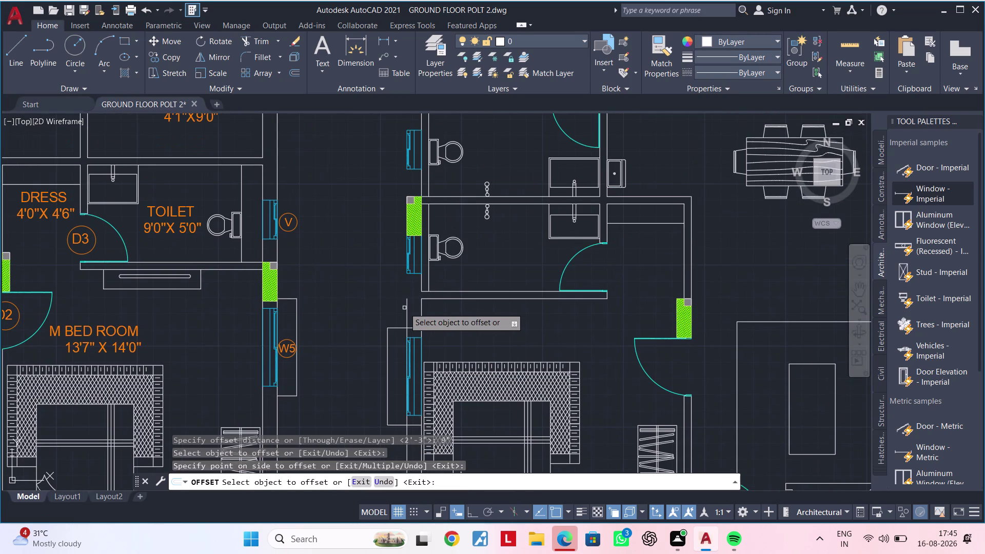
middle_drag(390, 300, 398, 192)
key(Escape)
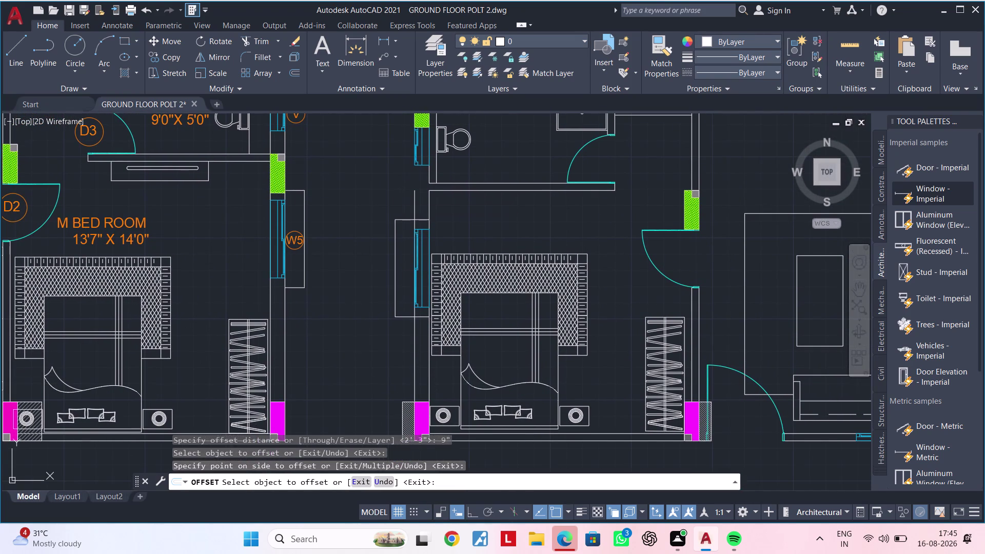
key(Escape)
Trim a stray line segment beside the new wall line.
key(Escape)
key(t)
key(r)
key(space)
scroll(up, 3)
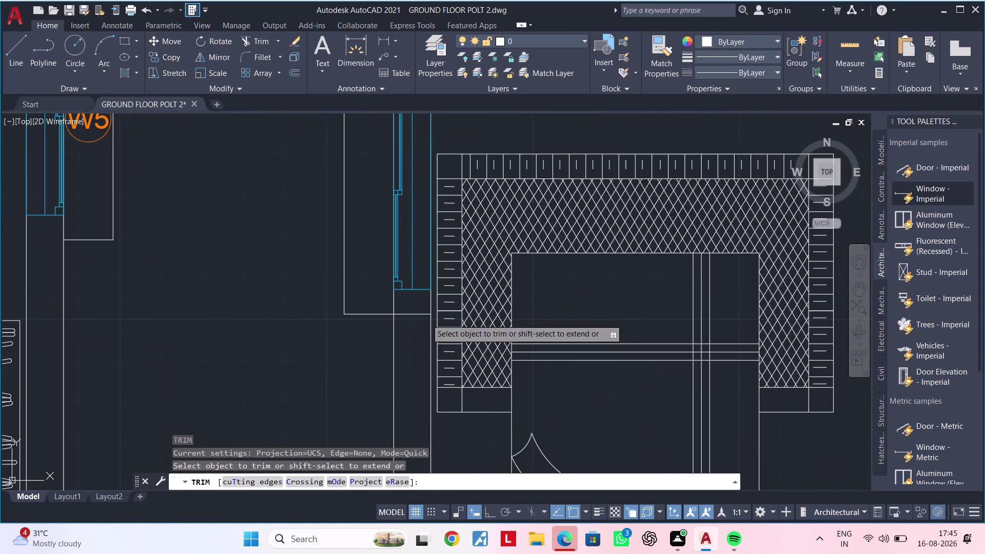
click(417, 312)
scroll(down, 3)
Trim the excess of the offset wall line and select the magenta column outline.
middle_drag(407, 299, 397, 415)
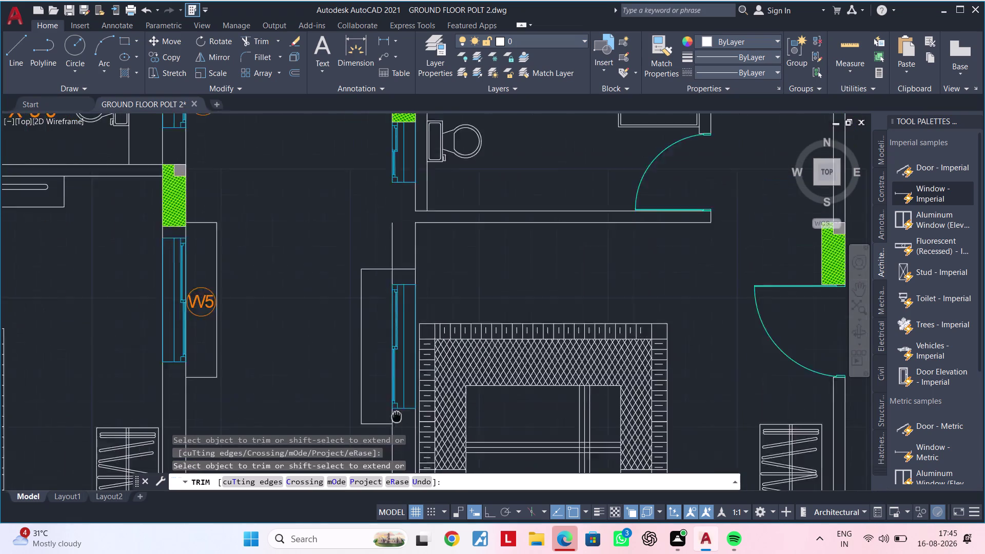
middle_drag(397, 416, 395, 453)
scroll(up, 3)
click(399, 314)
scroll(down, 3)
middle_drag(398, 266, 400, 348)
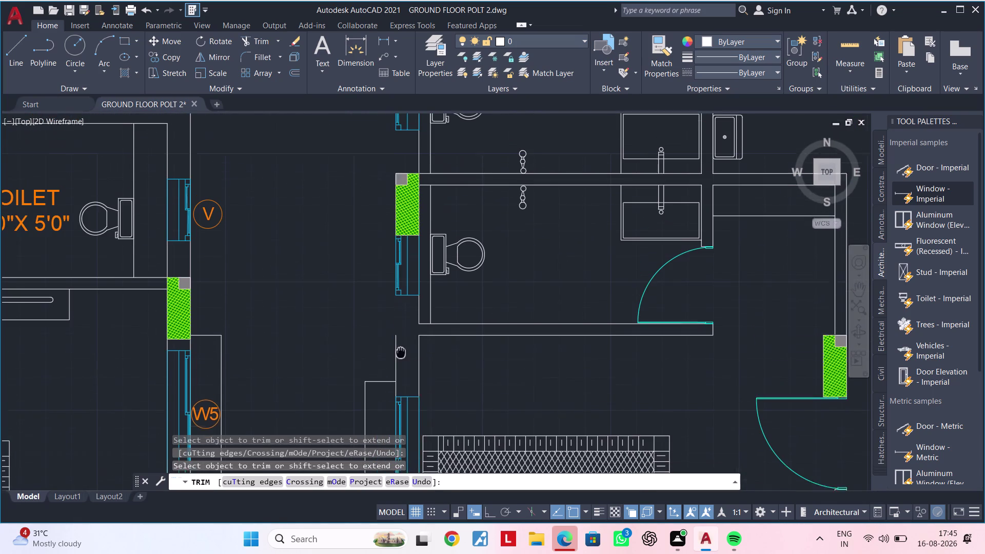
middle_drag(400, 349, 401, 361)
key(Escape)
key(Escape)
click(396, 353)
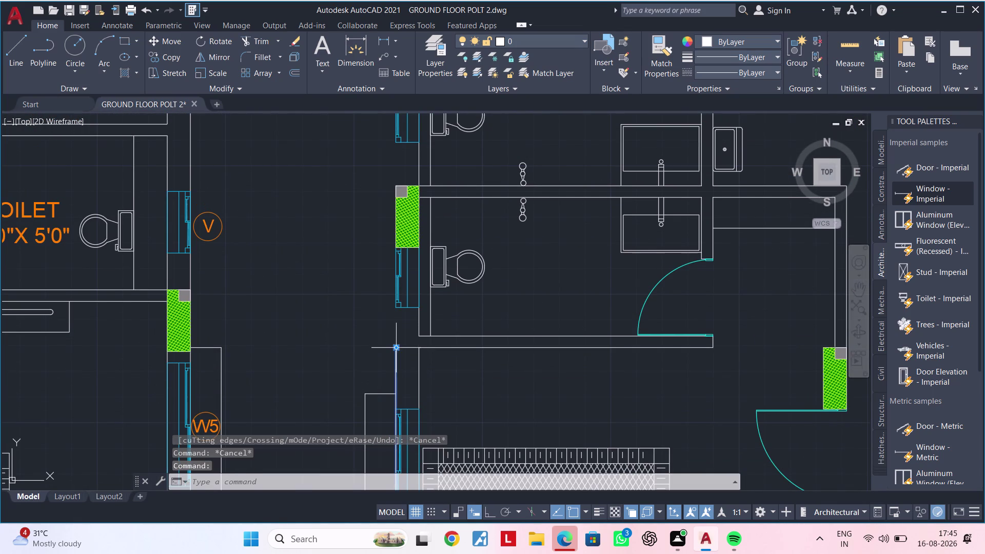
click(394, 345)
scroll(down, 3)
Stretch the magenta column's corner grip onto the new wall edge.
middle_drag(399, 226, 395, 422)
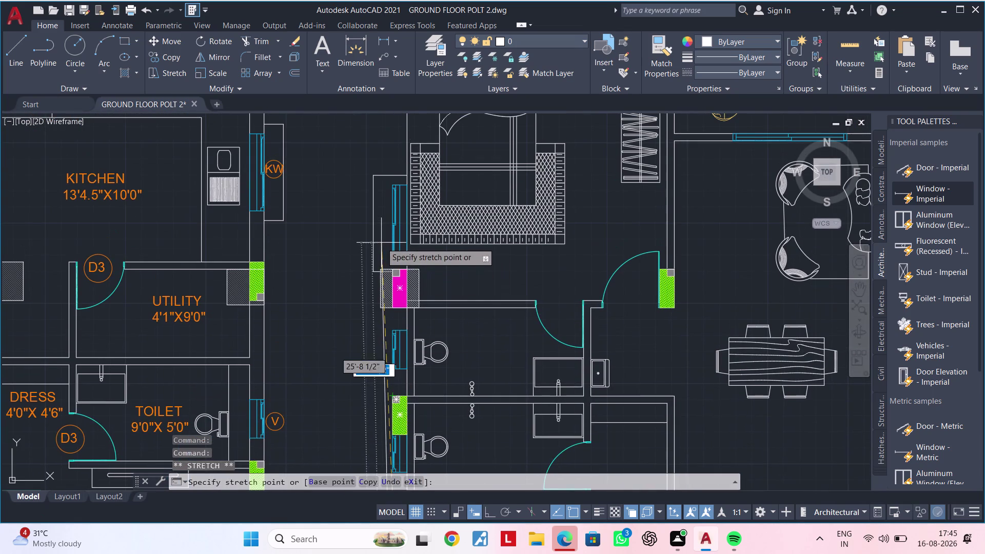
click(490, 515)
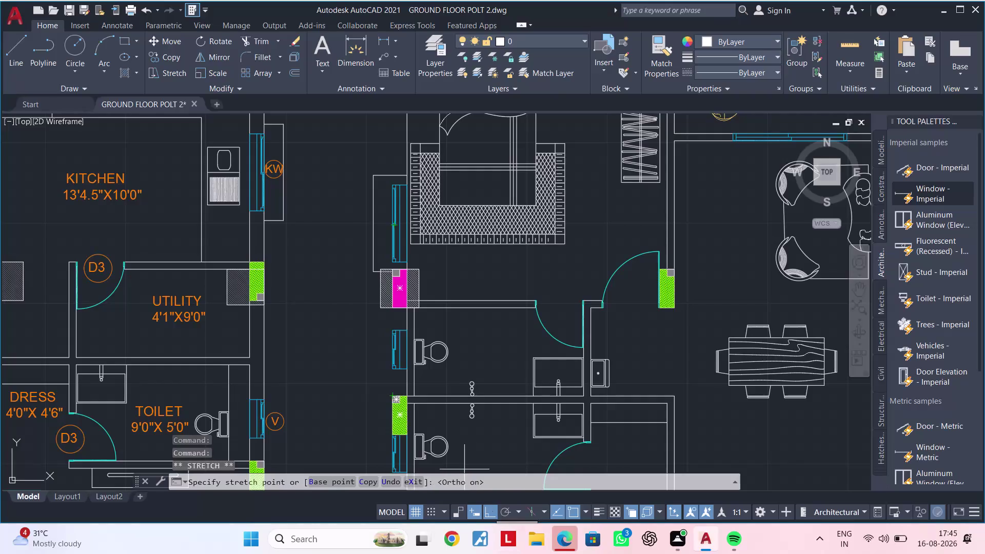
middle_drag(395, 178, 391, 359)
scroll(up, 3)
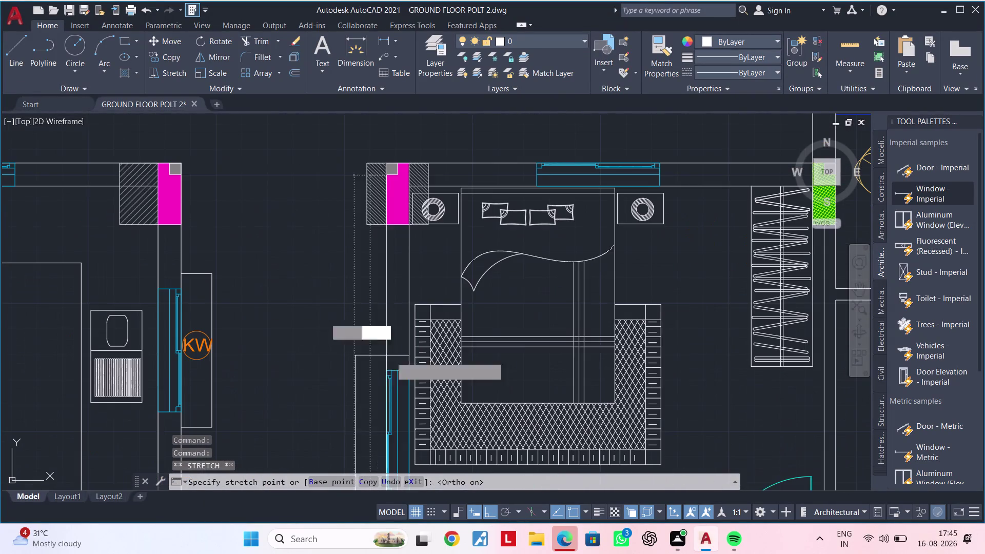
middle_drag(391, 230, 392, 244)
middle_drag(393, 280, 391, 354)
scroll(up, 3)
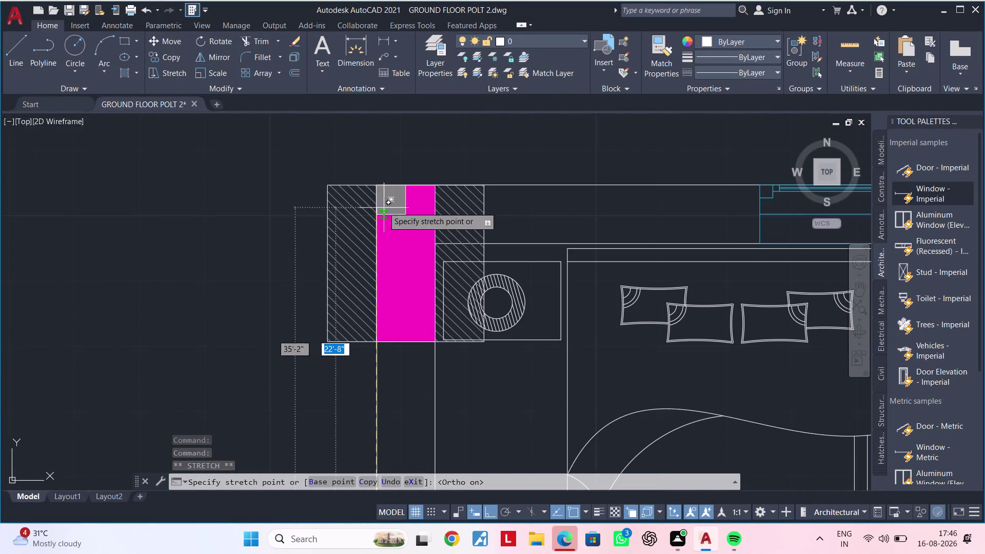
click(380, 185)
scroll(down, 3)
middle_drag(391, 427, 411, 191)
middle_drag(430, 292, 438, 255)
key(Escape)
key(Escape)
Trim the wall lines crossing and overlapping the column.
text(TR)
key(space)
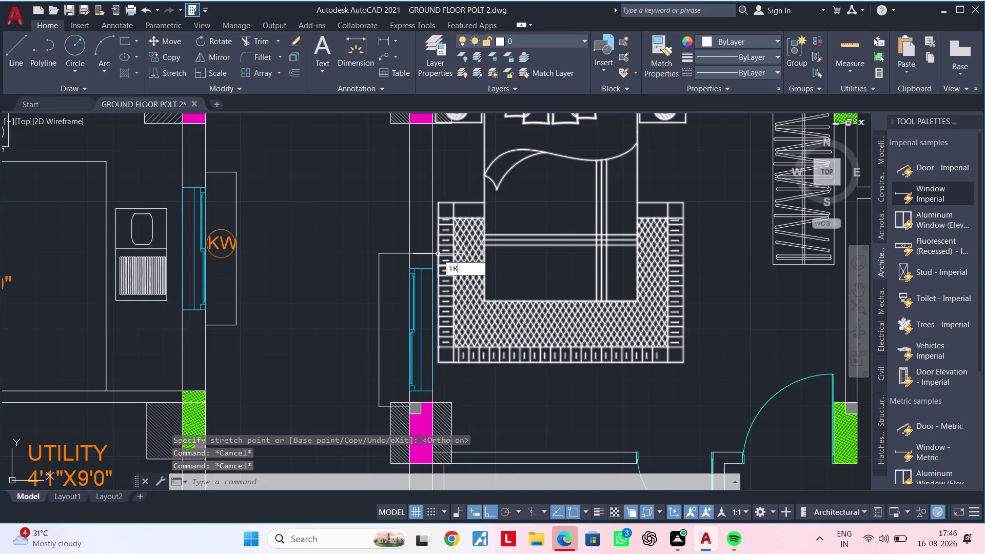
click(420, 253)
scroll(down, 3)
middle_drag(421, 260, 425, 134)
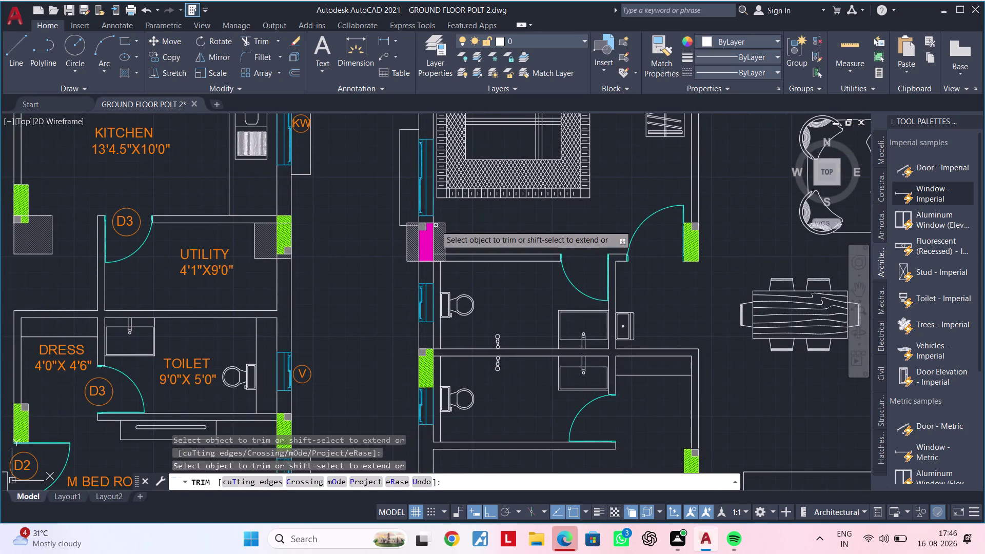
scroll(up, 3)
scroll(up, 3)
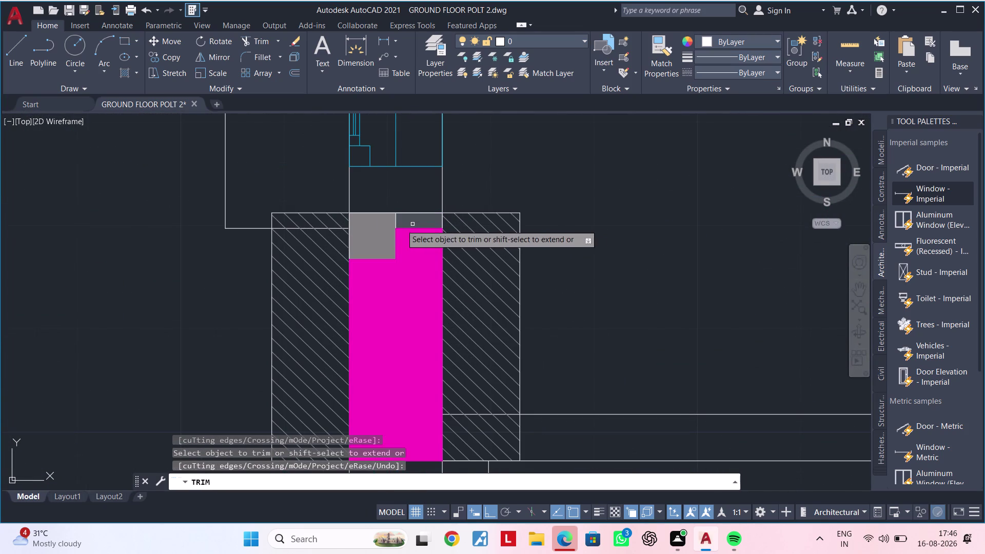
click(337, 228)
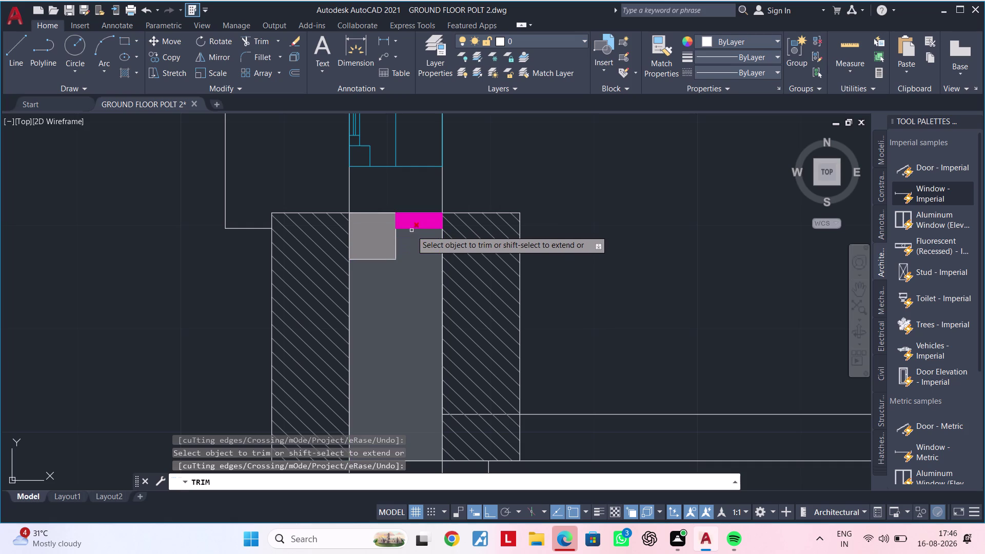
key(Escape)
Pan over the mirrored units to the wardrobe walls, leaving no command active.
scroll(down, 3)
scroll(down, 3)
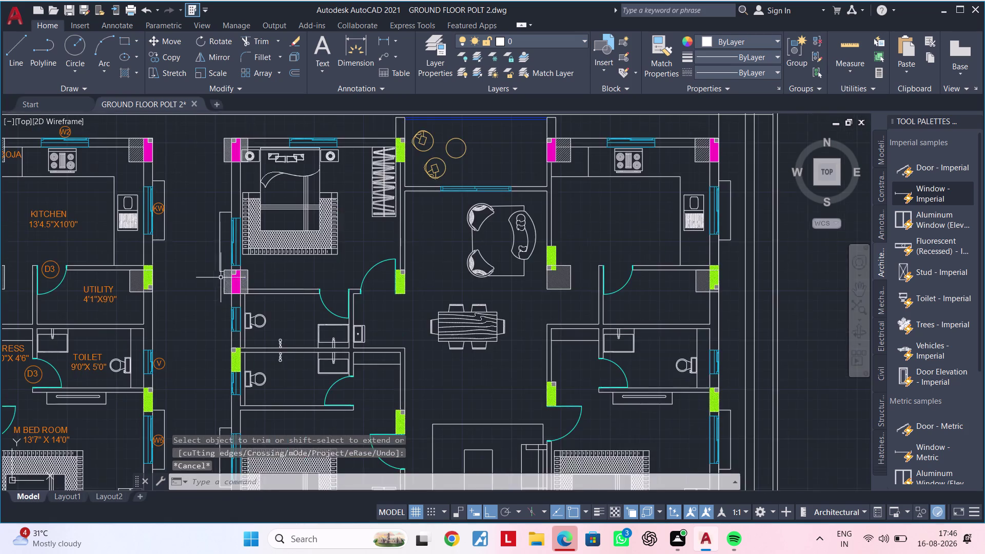
middle_drag(216, 289, 341, 205)
middle_drag(315, 292, 395, 200)
middle_drag(375, 303, 395, 259)
scroll(up, 3)
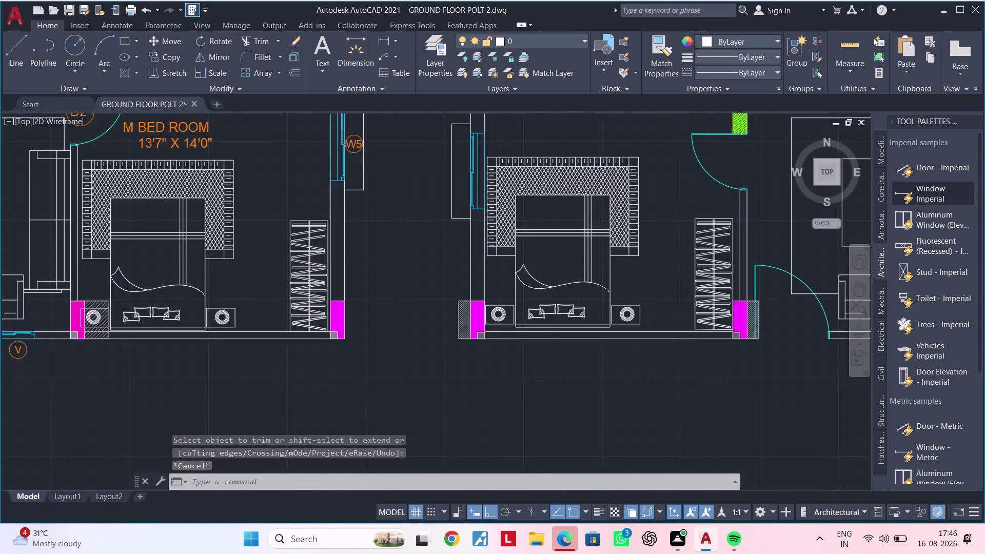
middle_drag(423, 341, 409, 397)
key(Escape)
key(Escape)
key(space)
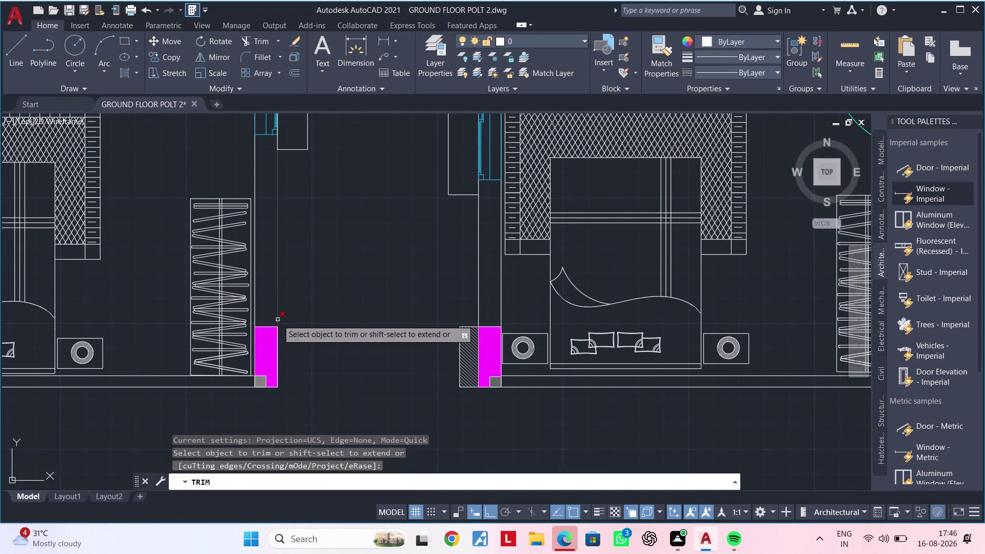
key(Escape)
key(Escape)
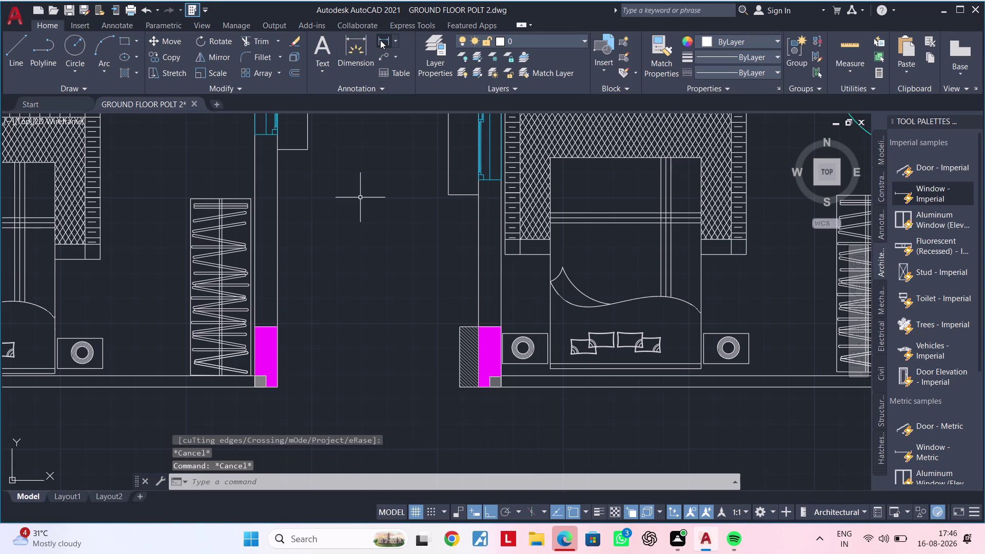
click(380, 40)
click(274, 324)
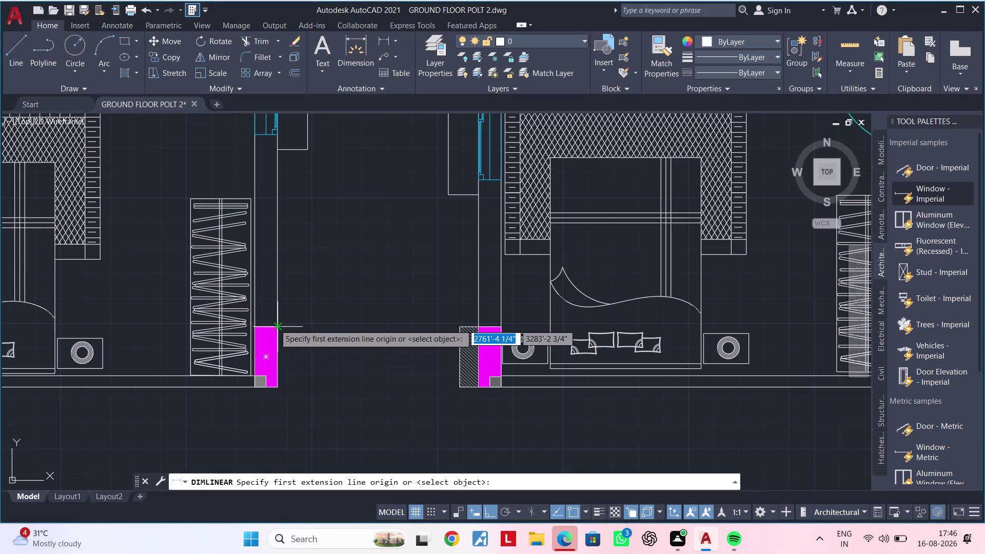
click(478, 324)
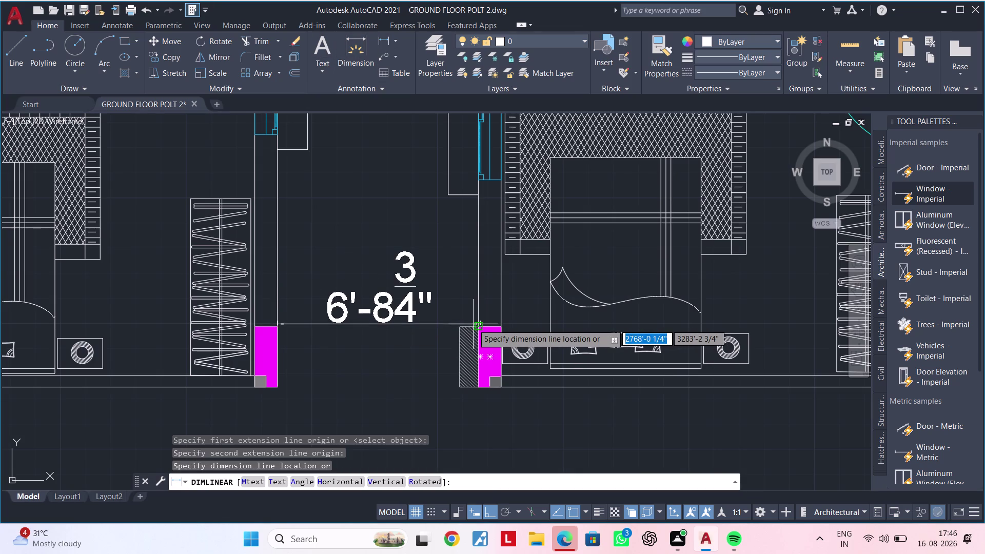
key(Escape)
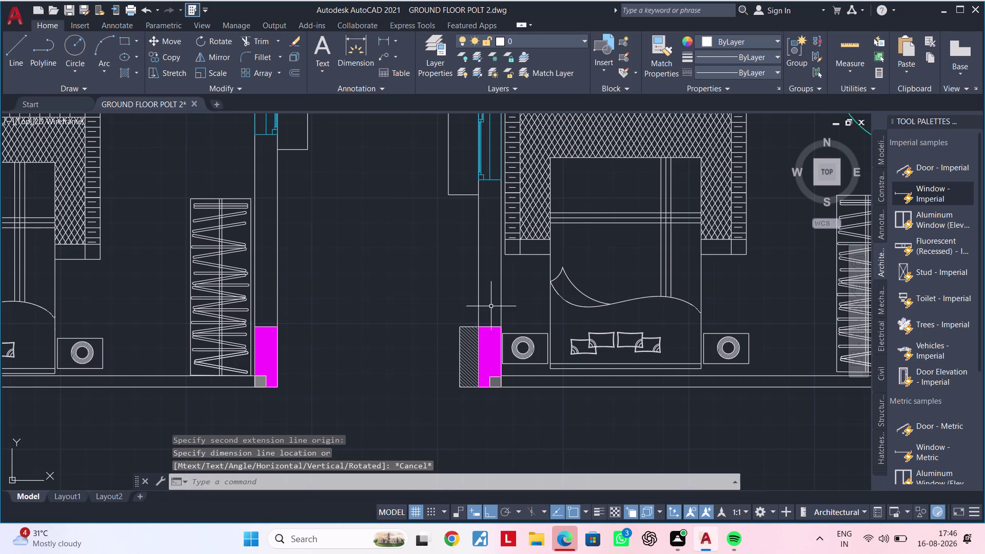
key(Escape)
key(Escape)
key(Escape)
key(Escape)
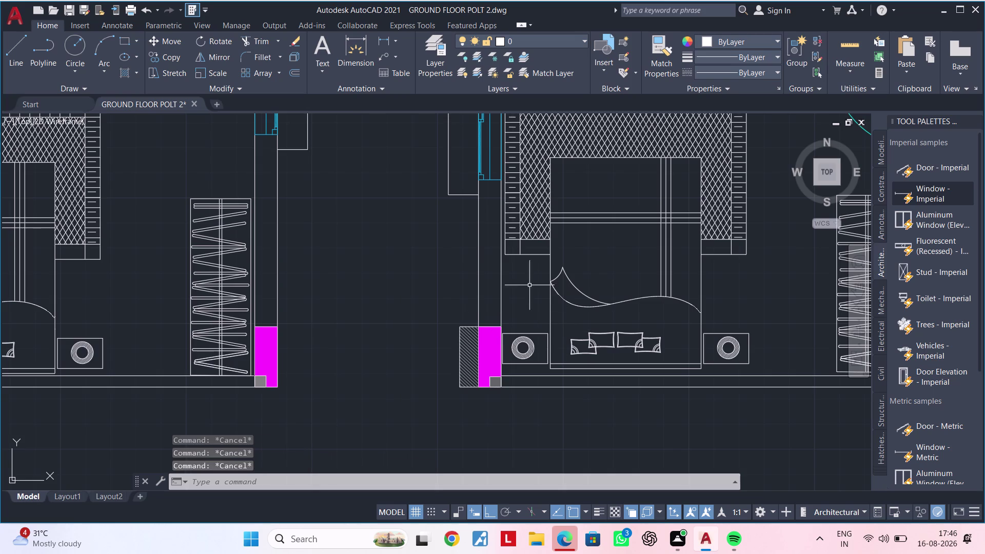
key(Escape)
key(Escape)
middle_drag(310, 331, 302, 380)
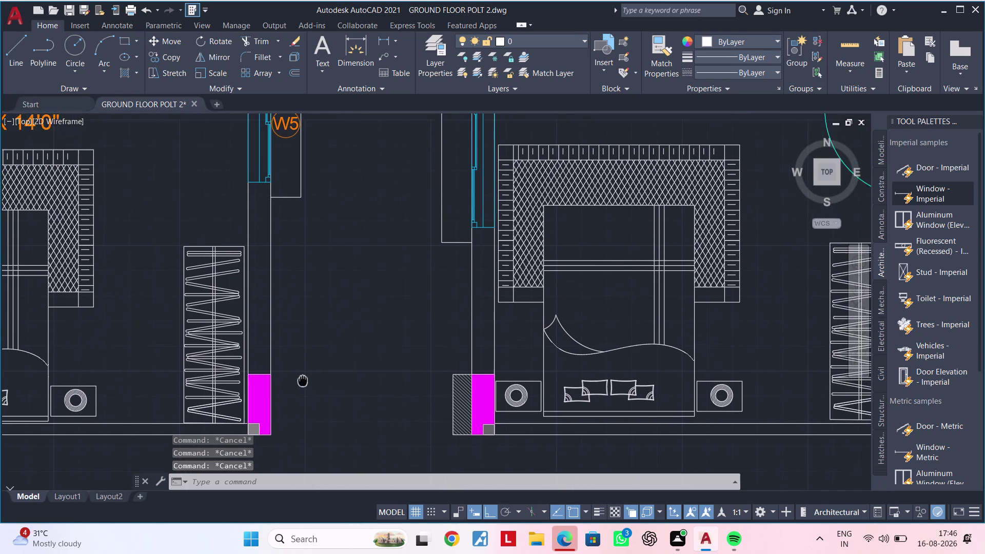
middle_drag(303, 380, 293, 341)
scroll(up, 3)
key(Escape)
key(Escape)
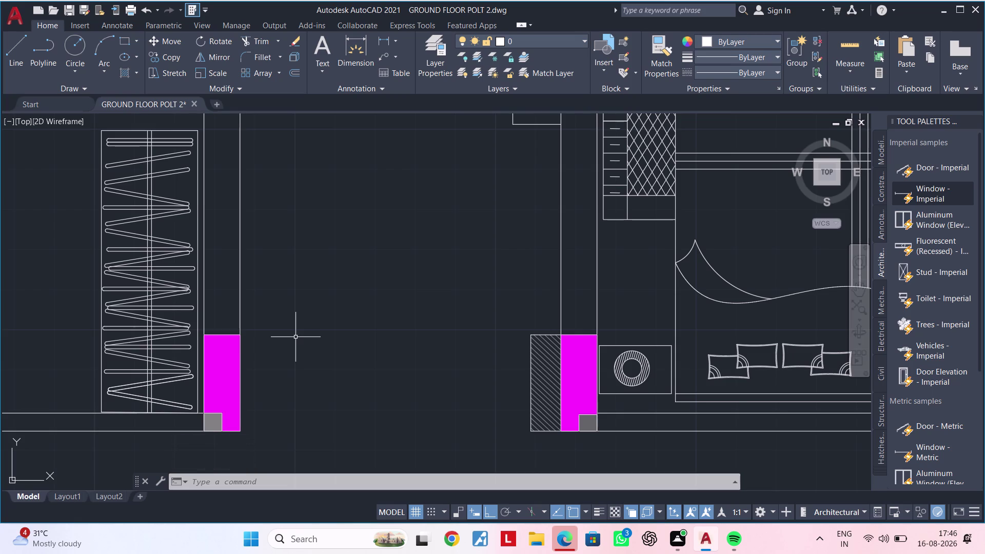
Delete the hatched wall strip beside the magenta column.
key(Escape)
key(Escape)
key(Escape)
key(Escape)
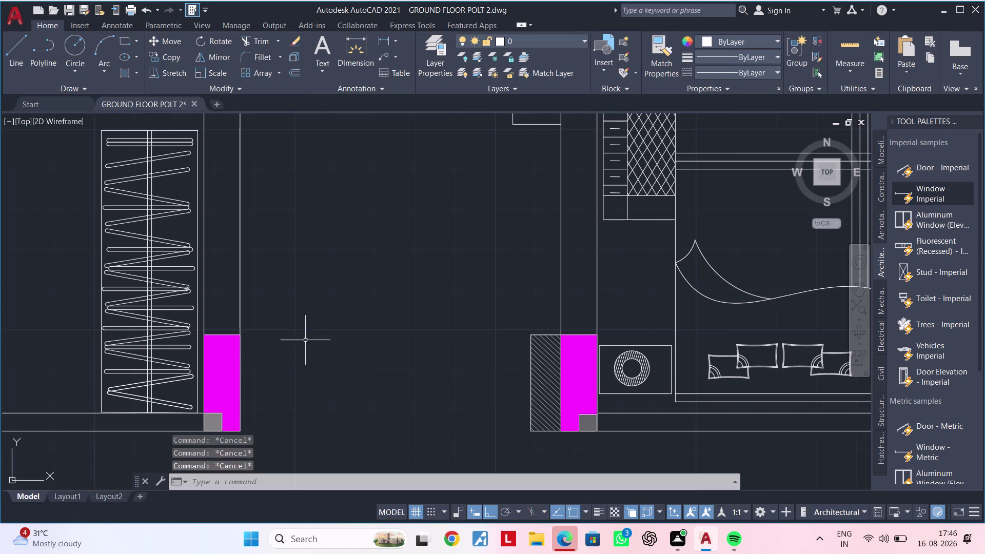
key(Escape)
key(Escape)
click(538, 337)
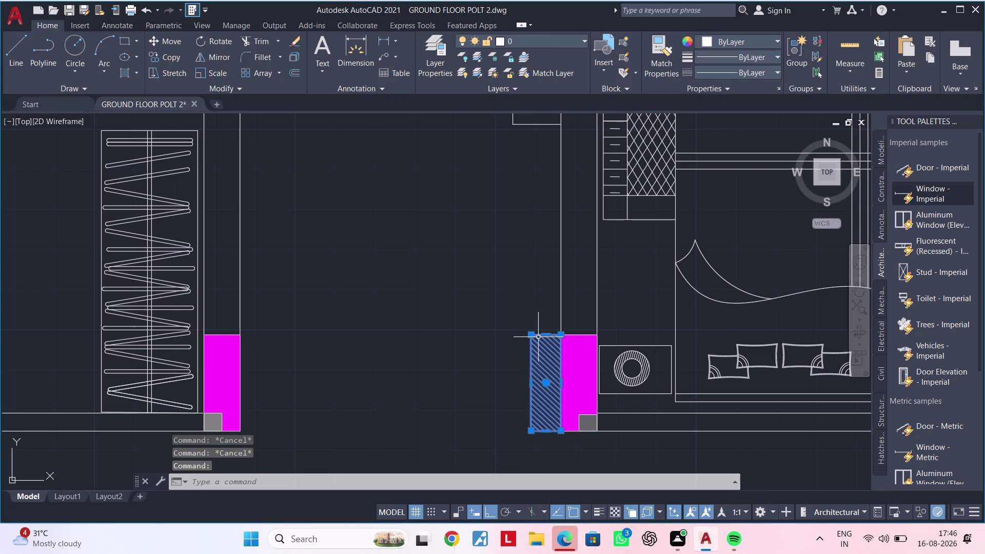
key(Delete)
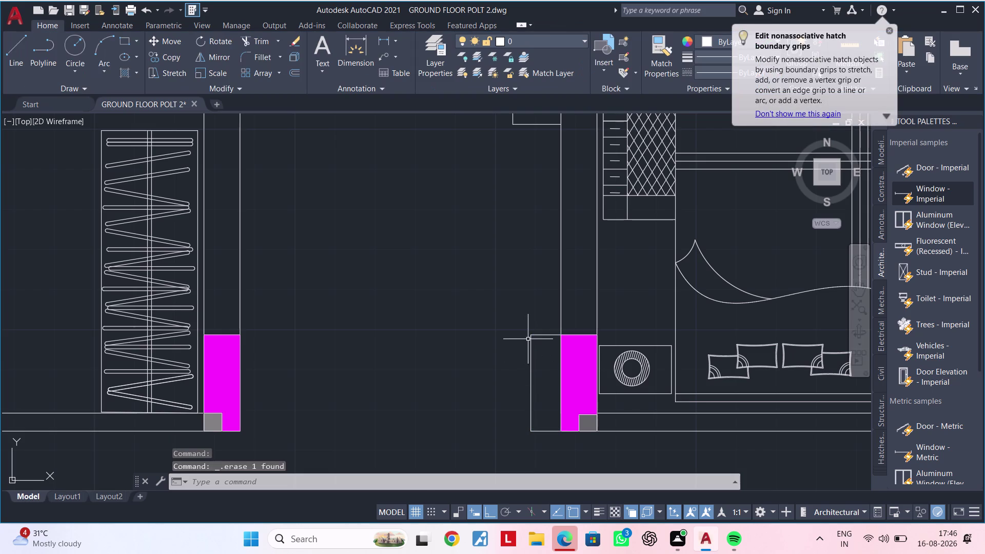
Select and delete the strip's leftover outline.
click(532, 333)
click(533, 336)
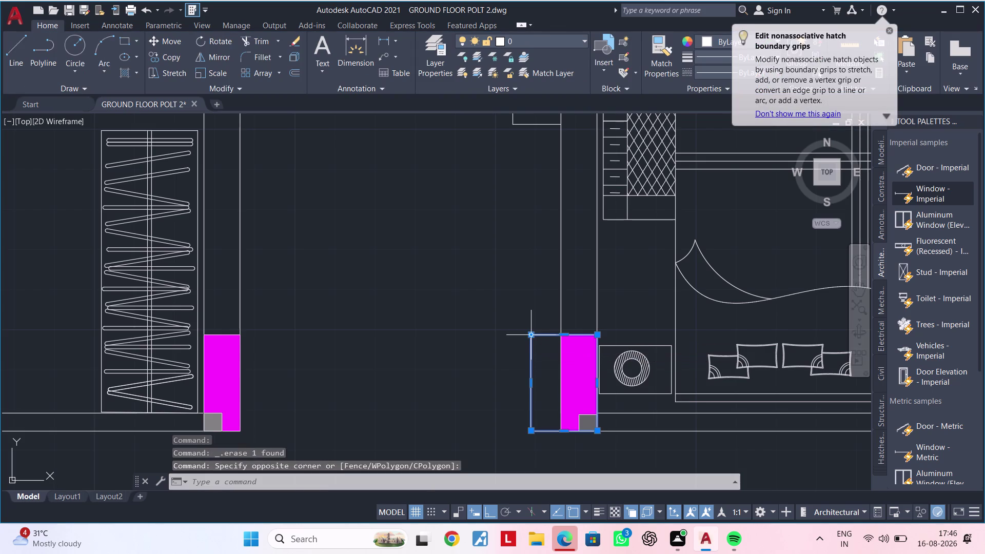
key(Escape)
key(Escape)
key(Escape)
click(533, 337)
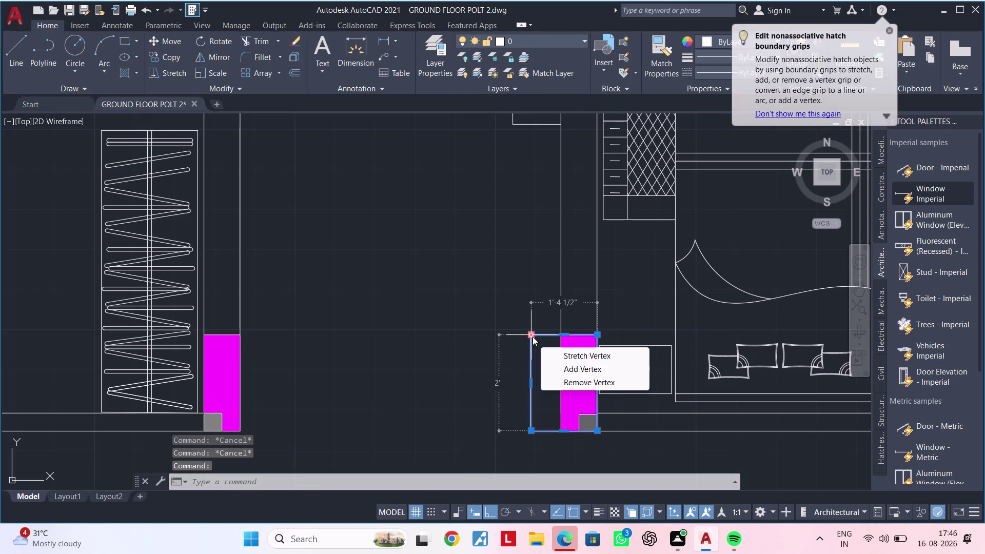
key(Delete)
key(Delete)
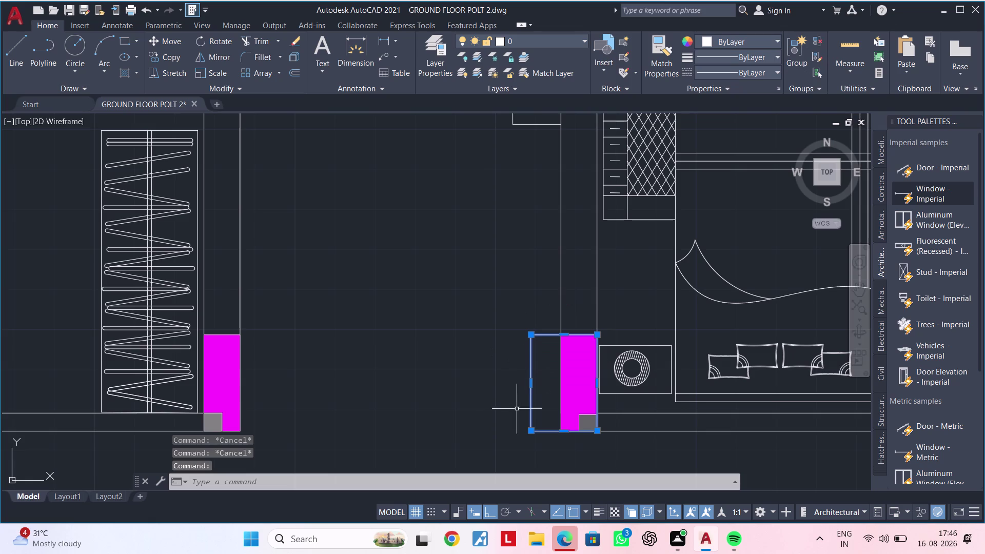
key(Delete)
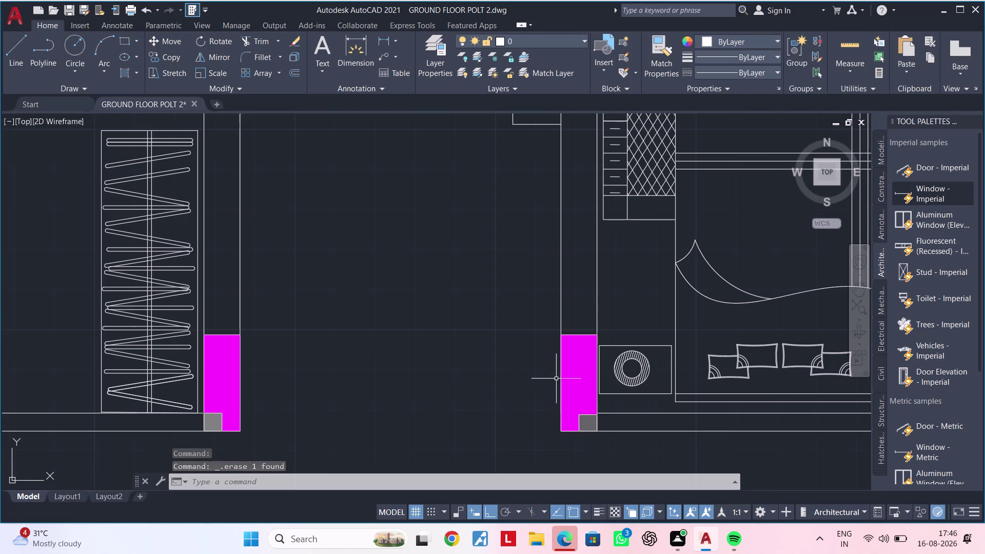
Pull back to view both bedroom walls, then zoom in on the magenta column.
scroll(down, 3)
middle_drag(547, 388, 510, 372)
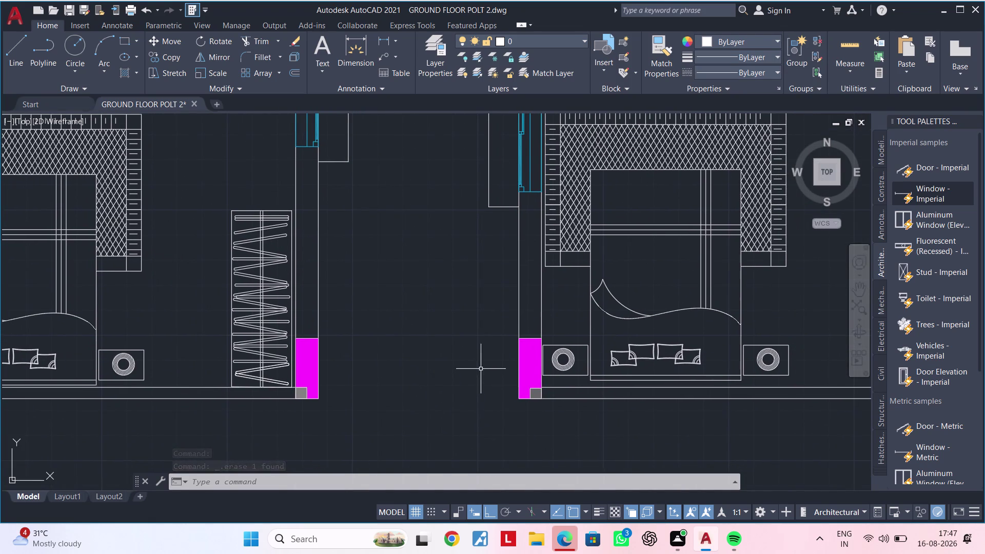
scroll(up, 3)
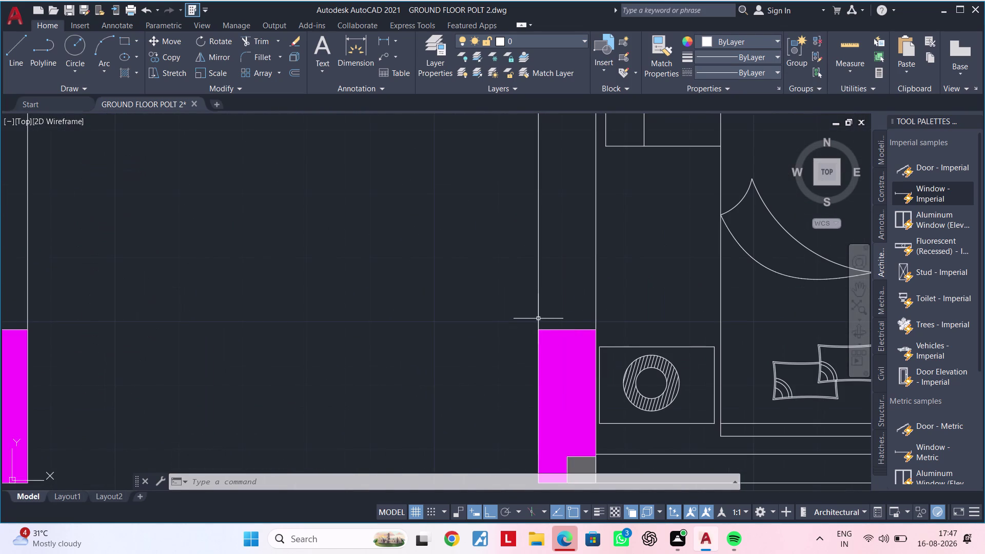
click(538, 318)
scroll(down, 3)
middle_drag(525, 347, 515, 269)
scroll(up, 3)
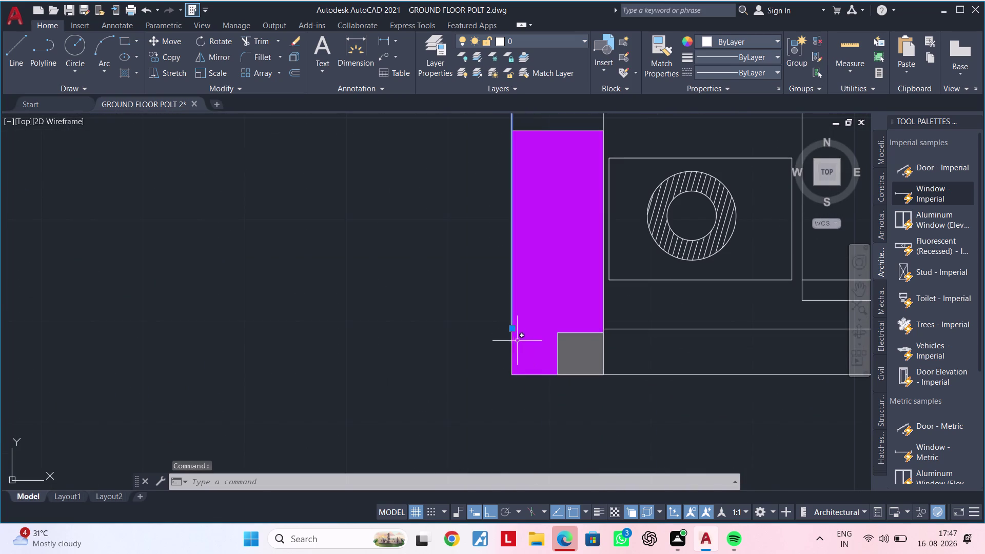
Grab the column's lower corner grip, then cancel the stretch.
click(511, 330)
click(513, 373)
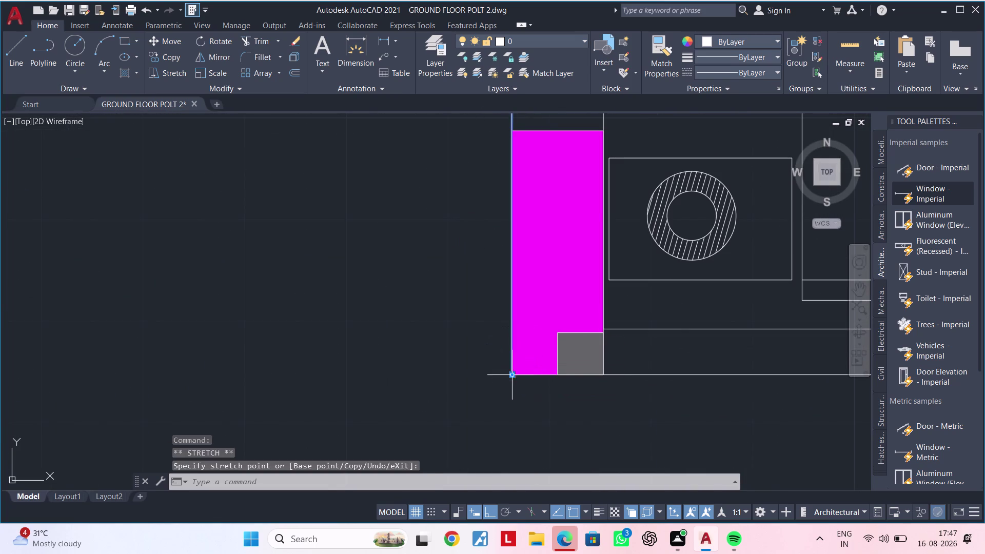
key(Escape)
scroll(down, 3)
middle_drag(424, 372, 477, 344)
key(Escape)
key(Escape)
scroll(down, 3)
middle_drag(379, 326, 442, 318)
key(Escape)
key(Escape)
middle_drag(396, 318, 276, 382)
scroll(down, 3)
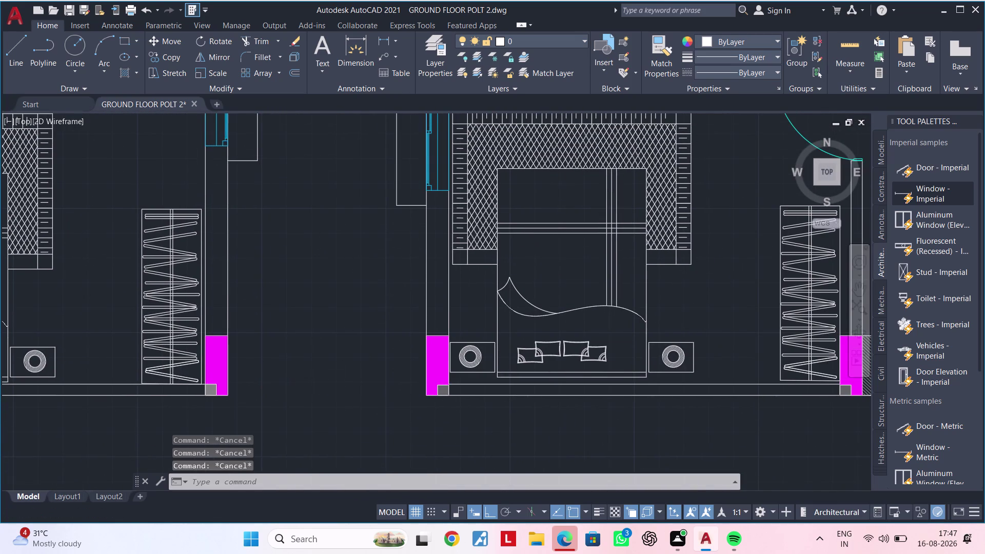
middle_drag(258, 367, 252, 367)
middle_drag(636, 420, 418, 414)
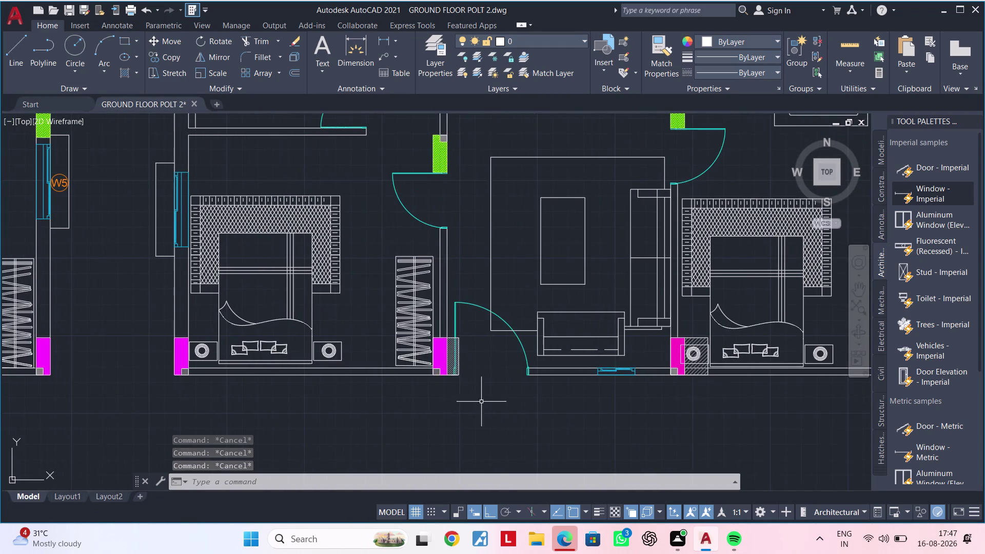
middle_drag(482, 402, 335, 407)
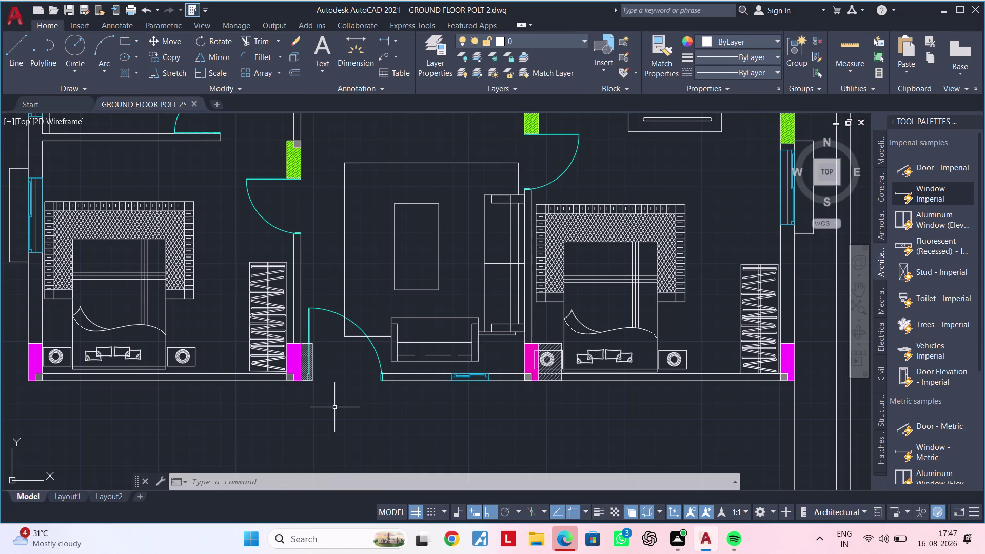
scroll(down, 3)
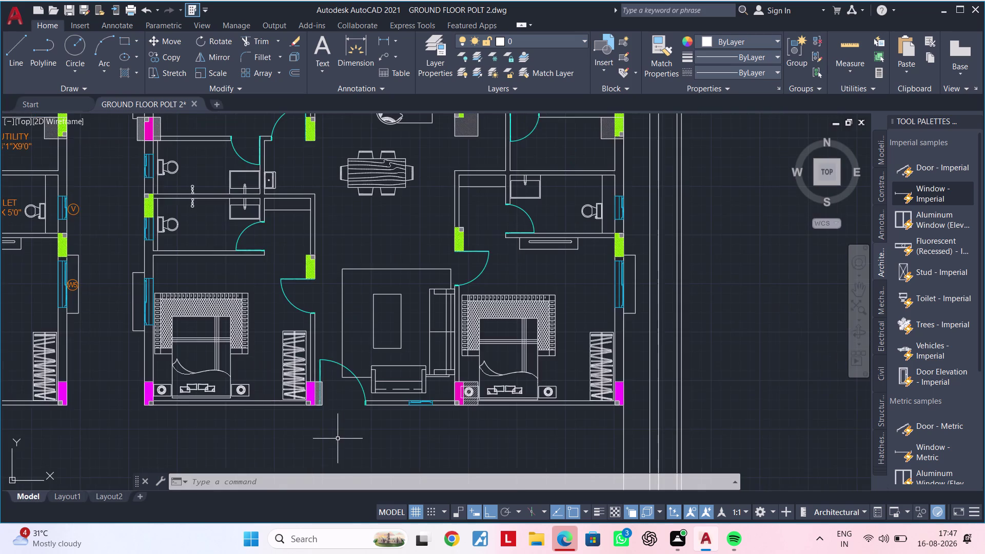
scroll(down, 3)
middle_drag(345, 448, 359, 472)
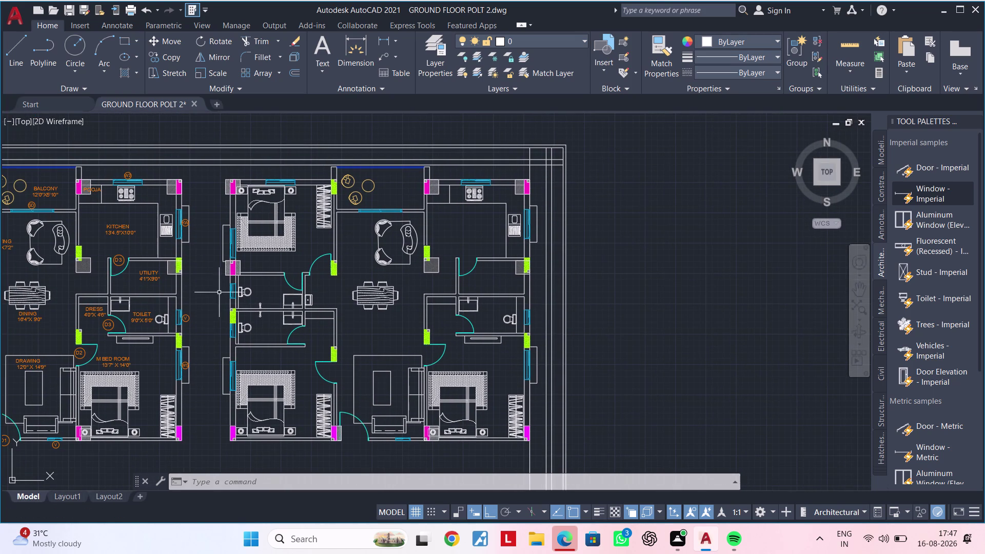
Zoom and pan to the upper bedroom and balcony of the right-hand apartment block.
middle_drag(219, 292, 372, 292)
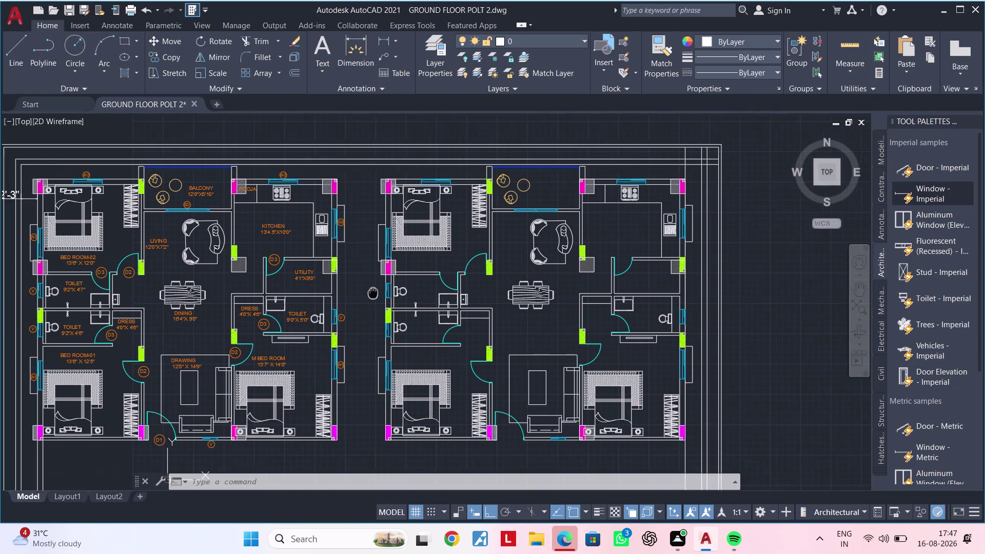
middle_drag(373, 291, 315, 291)
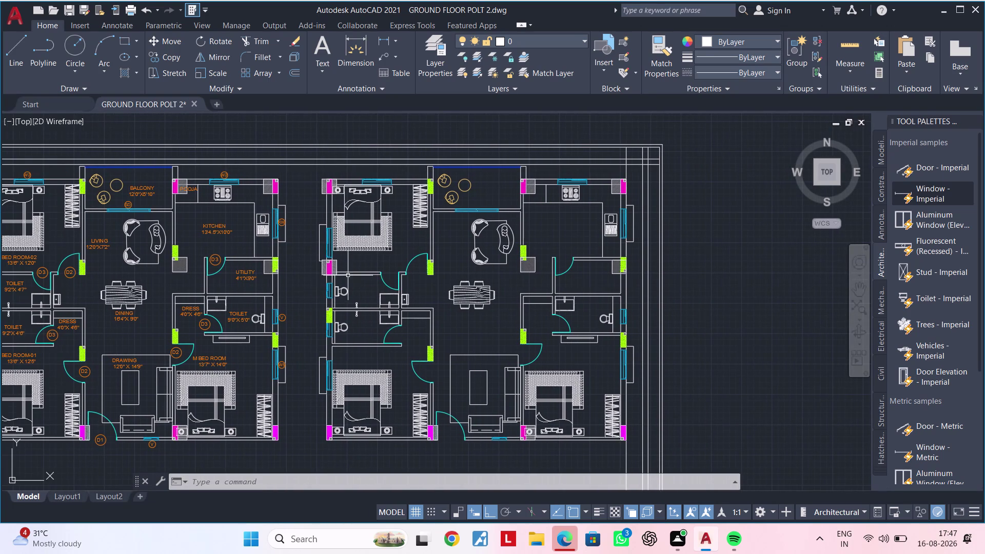
scroll(up, 3)
middle_drag(412, 238, 399, 287)
click(406, 268)
key(Escape)
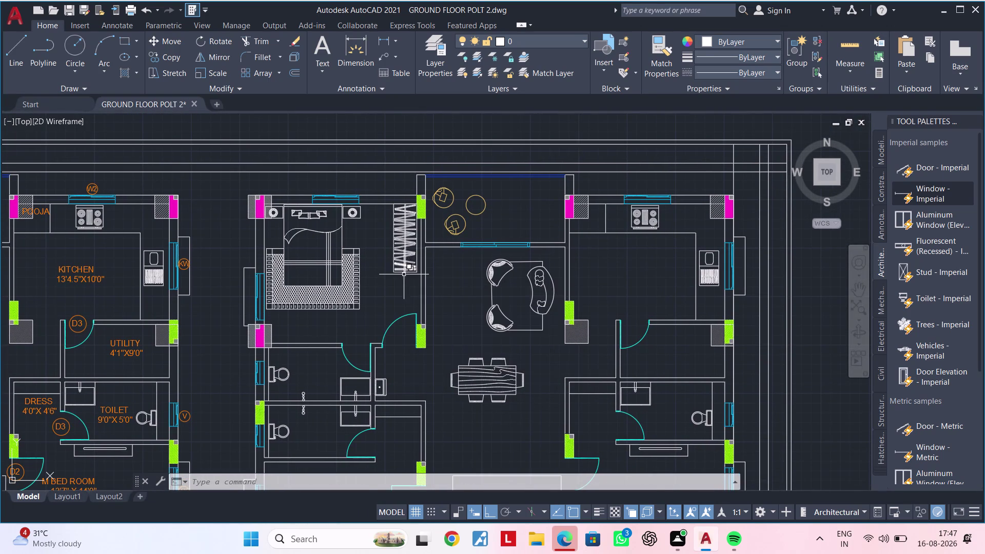
Window-select the zigzag wardrobe beside the upper bedroom and erase its 31 objects.
click(404, 277)
middle_drag(392, 228, 386, 299)
scroll(up, 3)
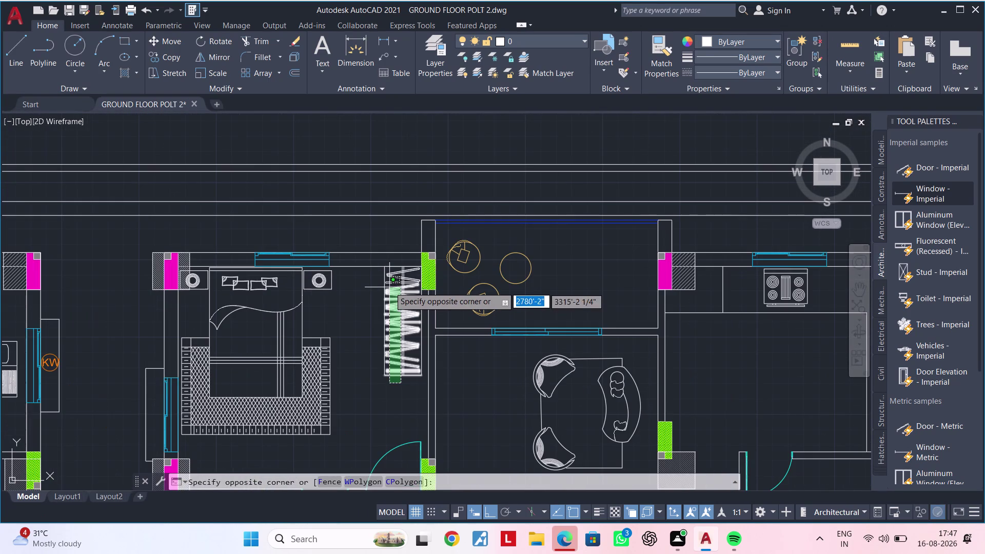
key(Escape)
click(380, 258)
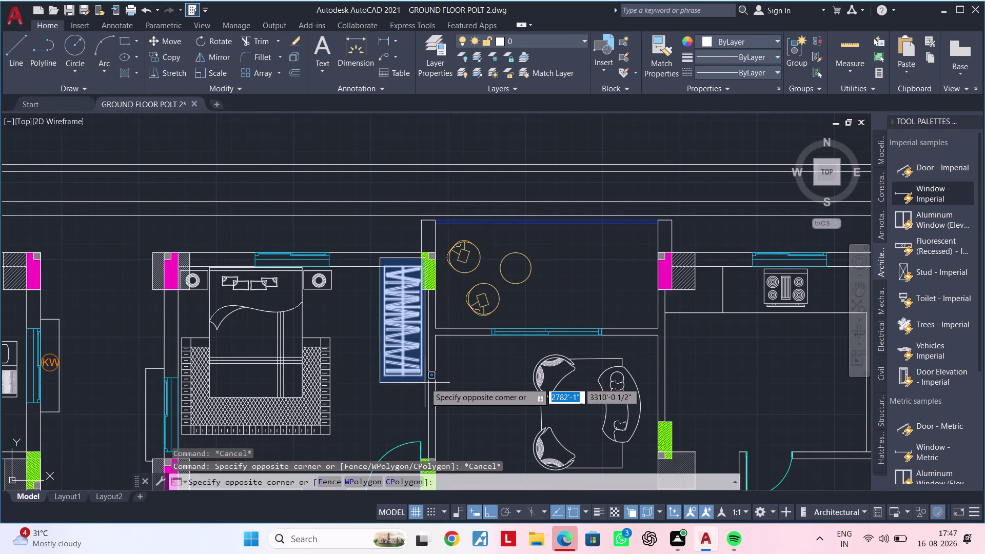
click(425, 382)
key(Delete)
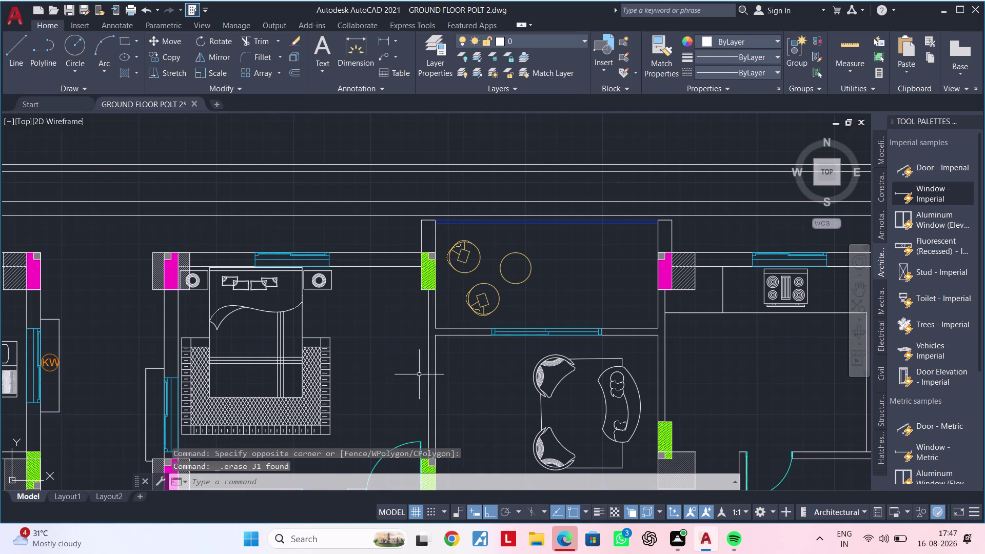
scroll(down, 3)
middle_drag(407, 366, 386, 304)
middle_drag(386, 327, 386, 290)
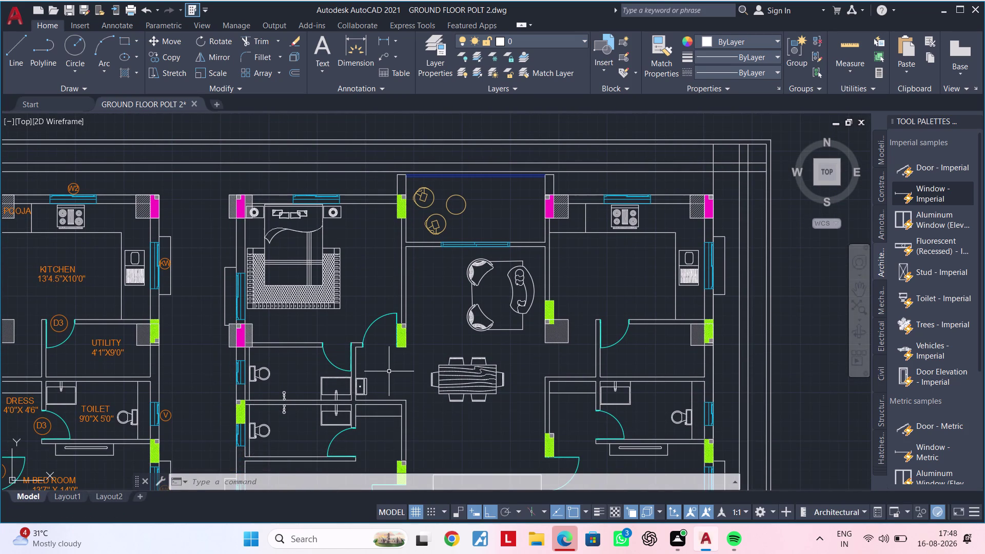
Pan and zoom down to the lower bedrooms' wall with the magenta columns and door swing.
middle_drag(368, 248, 393, 294)
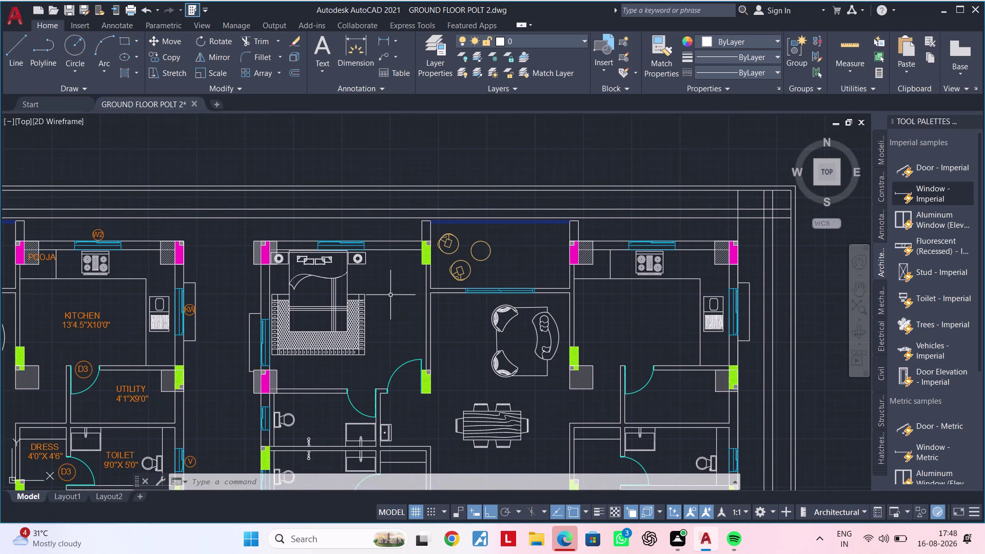
key(Escape)
key(Escape)
middle_drag(397, 298, 391, 235)
key(Escape)
key(Escape)
key(Escape)
key(Escape)
key(Escape)
key(Escape)
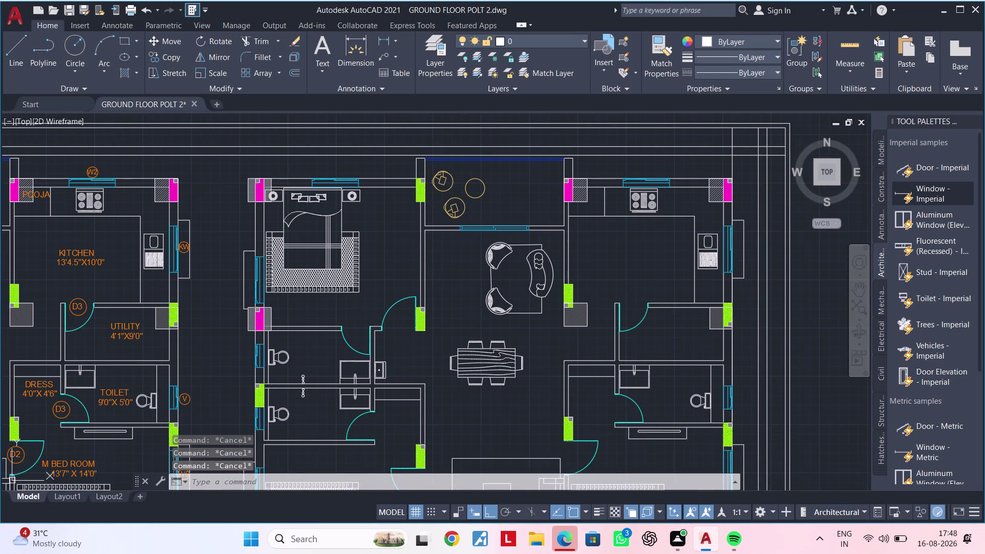
key(Escape)
key(Escape)
key(Escape)
key(Escape)
key(Escape)
key(Escape)
middle_drag(393, 315, 400, 220)
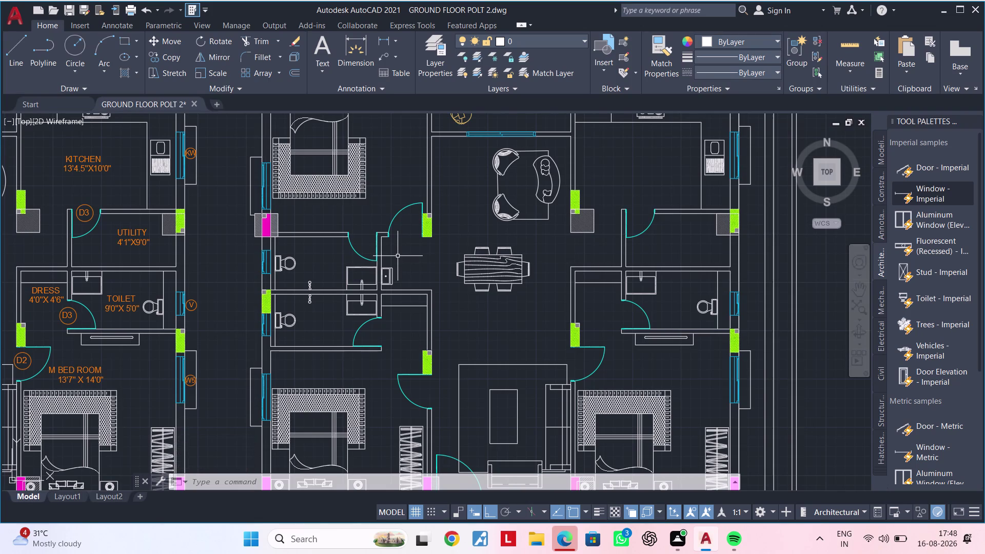
key(Escape)
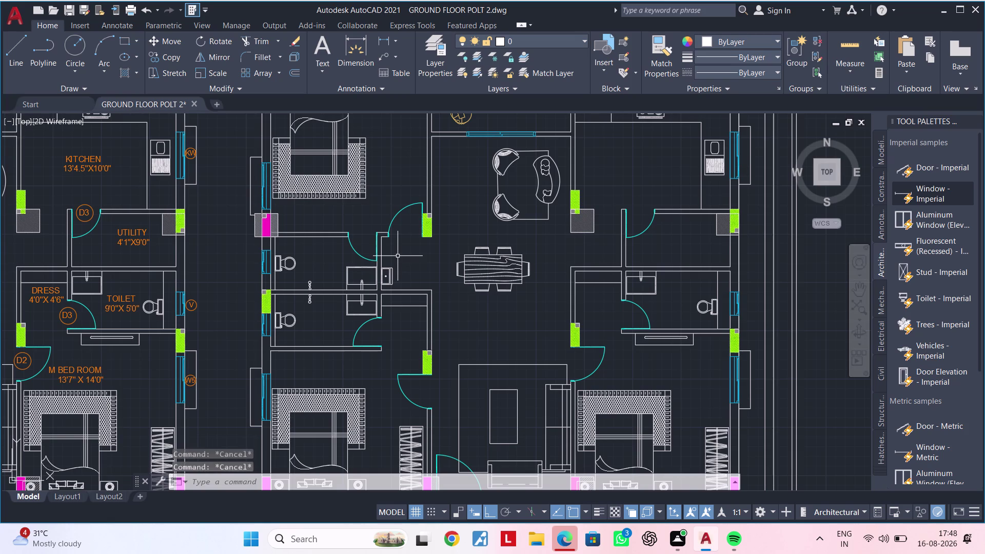
key(Escape)
scroll(down, 3)
middle_drag(368, 379, 390, 215)
scroll(up, 3)
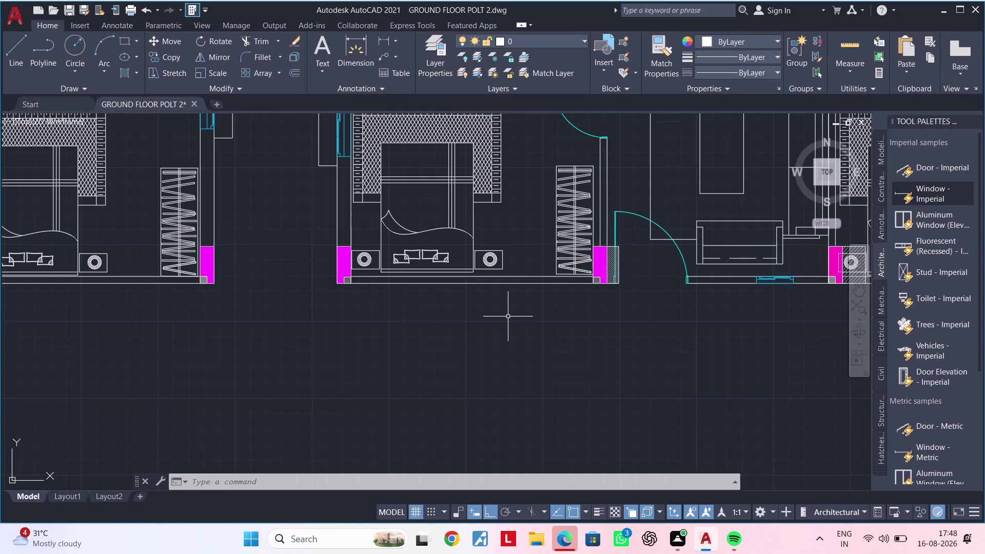
Center the view on the magenta column and window-select it with its hatch.
scroll(up, 3)
middle_drag(620, 298, 615, 310)
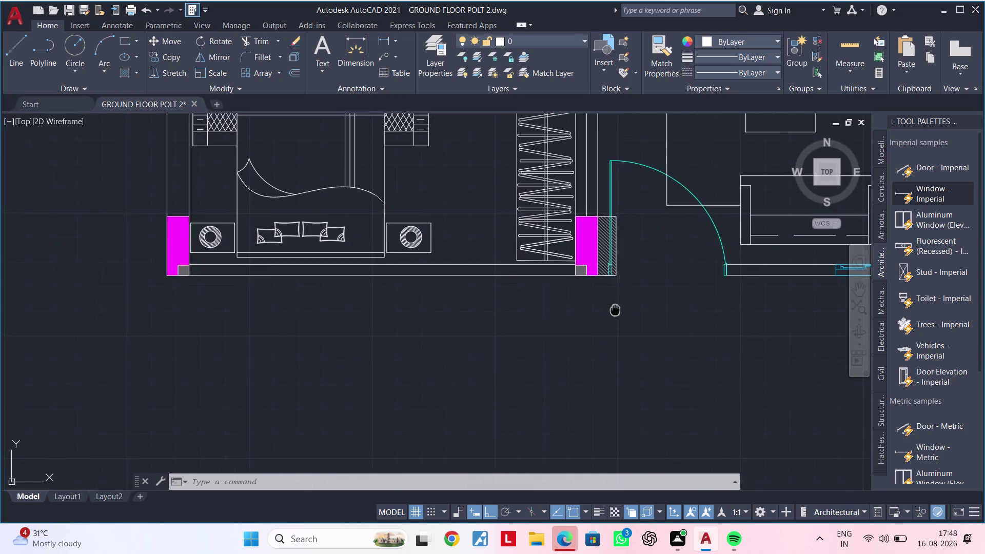
middle_drag(615, 310, 583, 372)
scroll(up, 3)
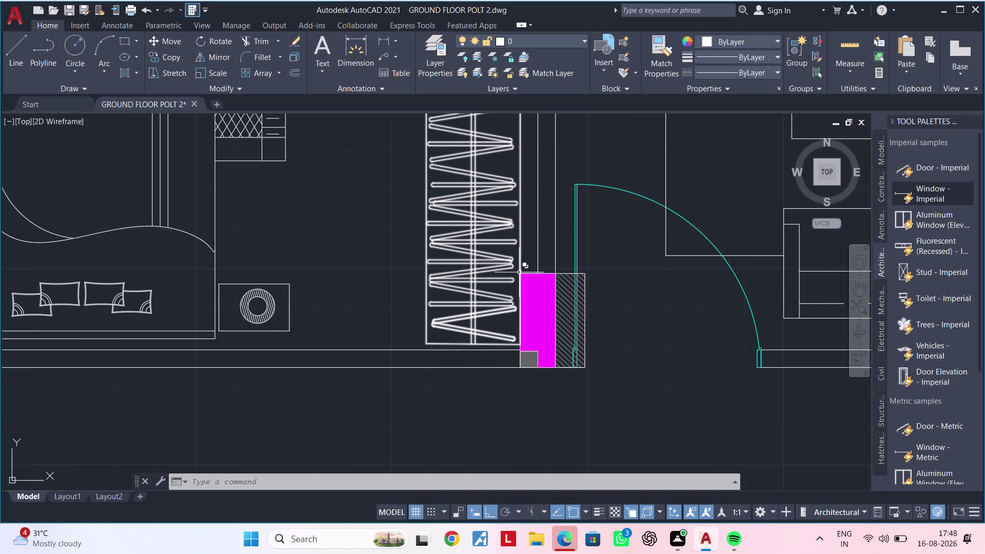
click(596, 267)
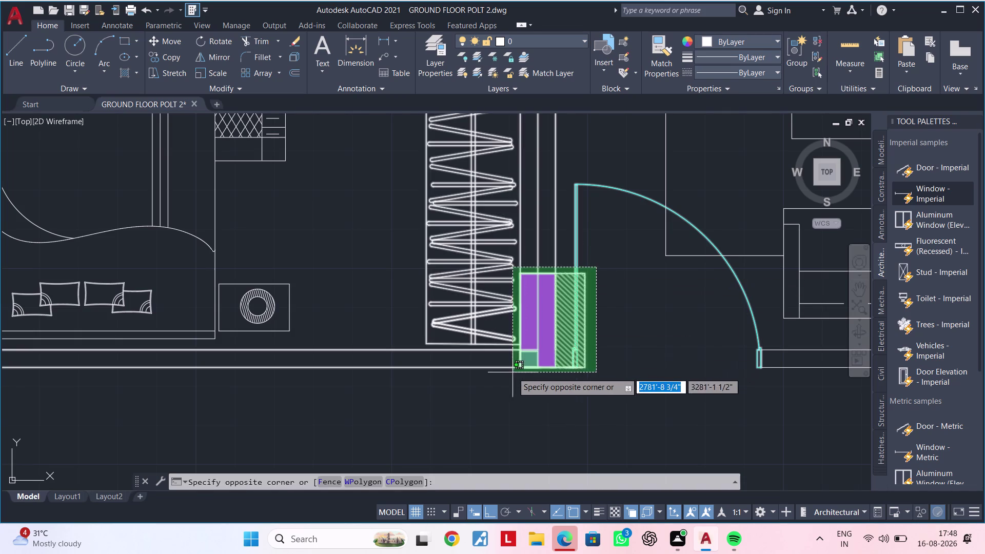
key(Escape)
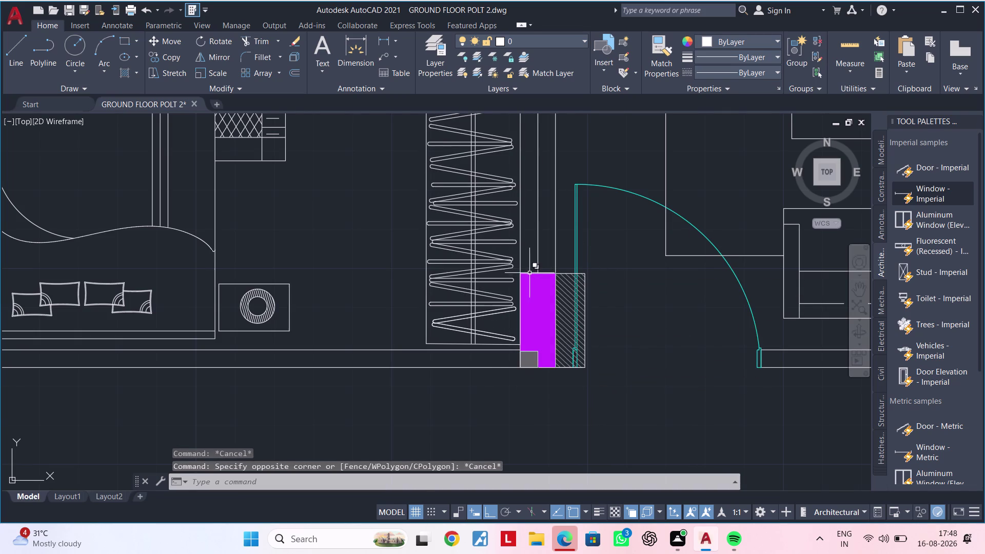
click(515, 270)
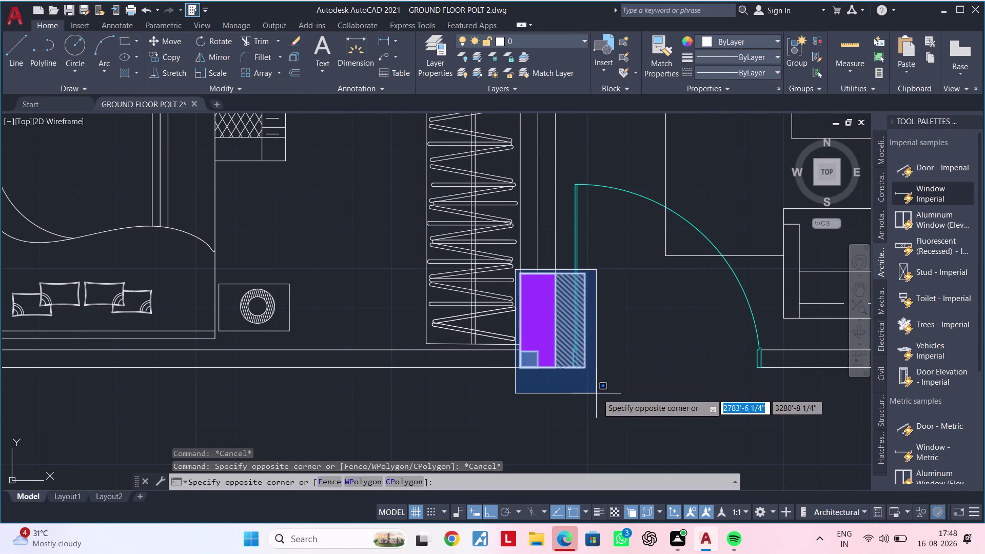
click(600, 394)
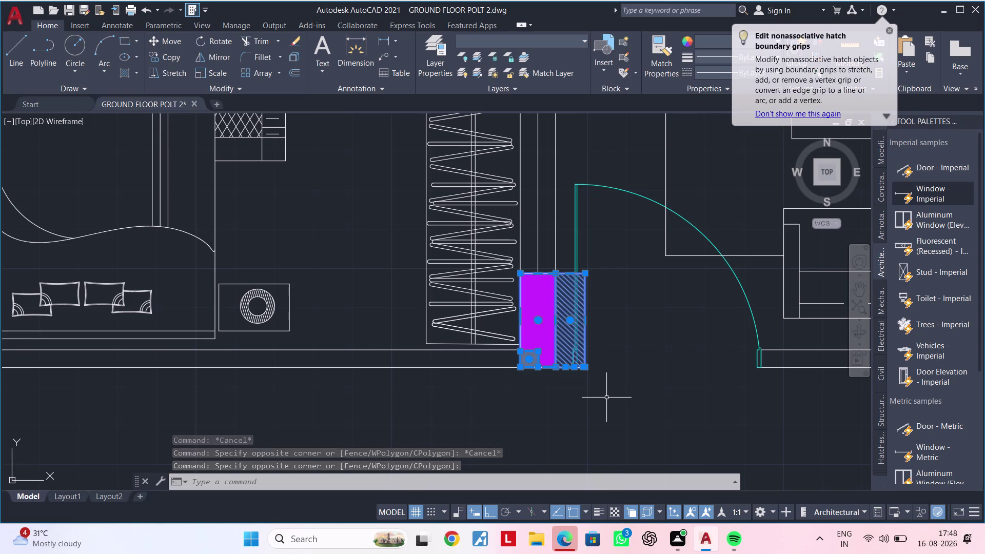
text(CO)
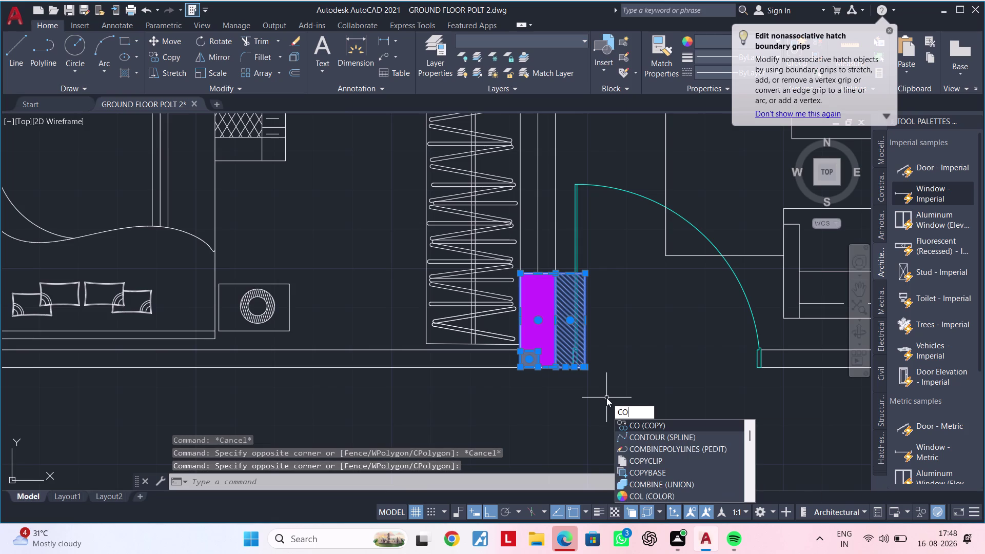
key(Escape)
Move the 7 column and hatch objects straight down below the bedroom wall.
click(517, 271)
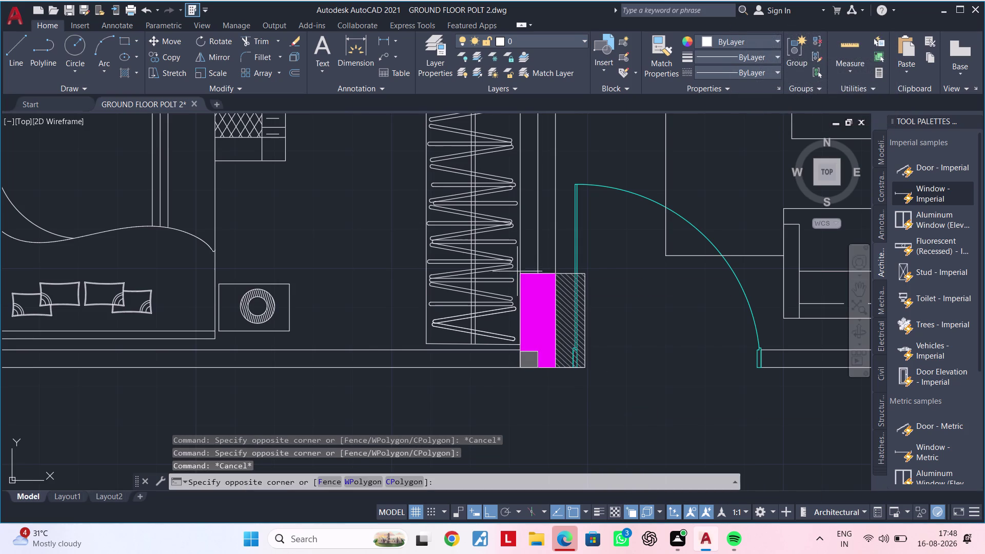
click(602, 376)
text(M)
key(space)
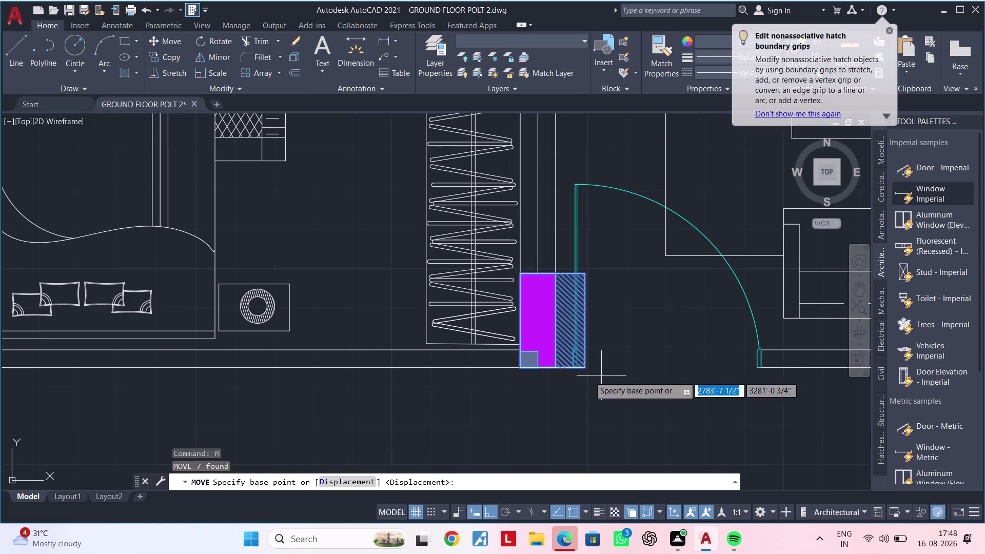
click(581, 362)
middle_drag(646, 436, 631, 360)
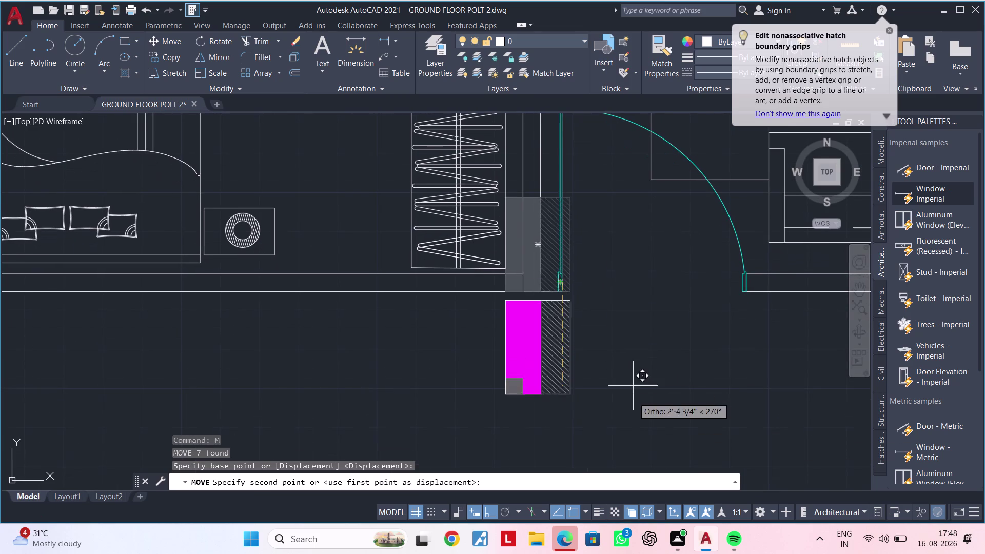
click(633, 410)
Select the hatched block's bottom edge line and start moving it toward the wall.
middle_drag(633, 409, 633, 387)
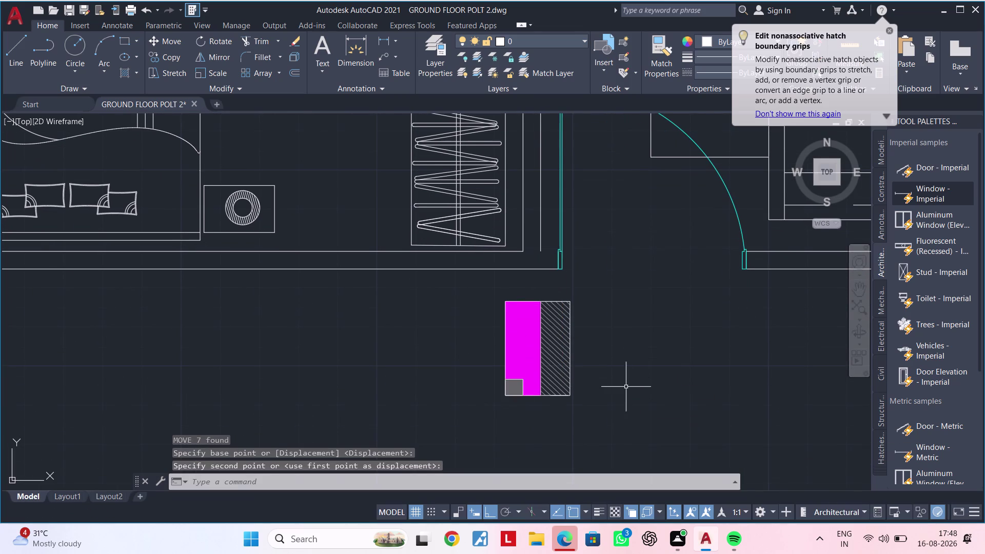
scroll(up, 3)
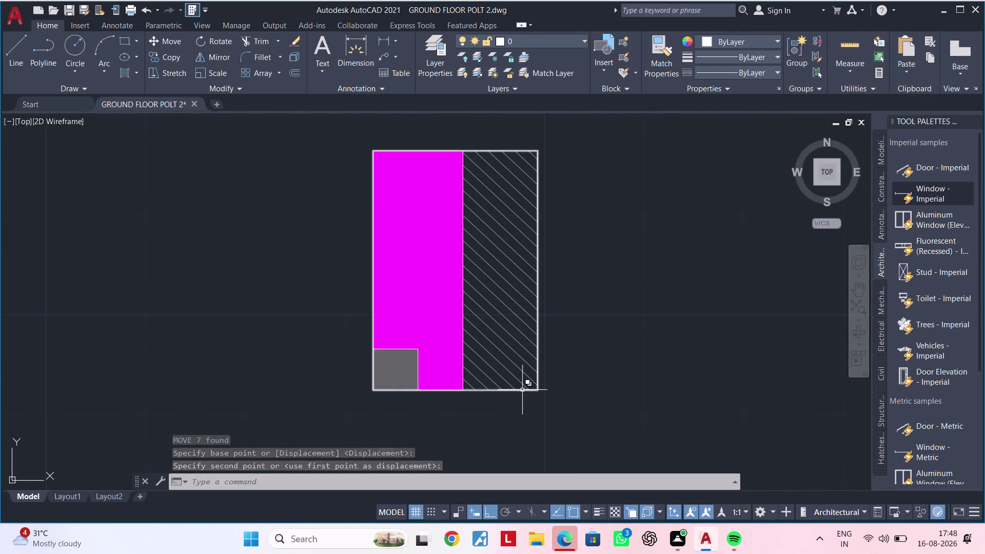
click(522, 390)
click(571, 449)
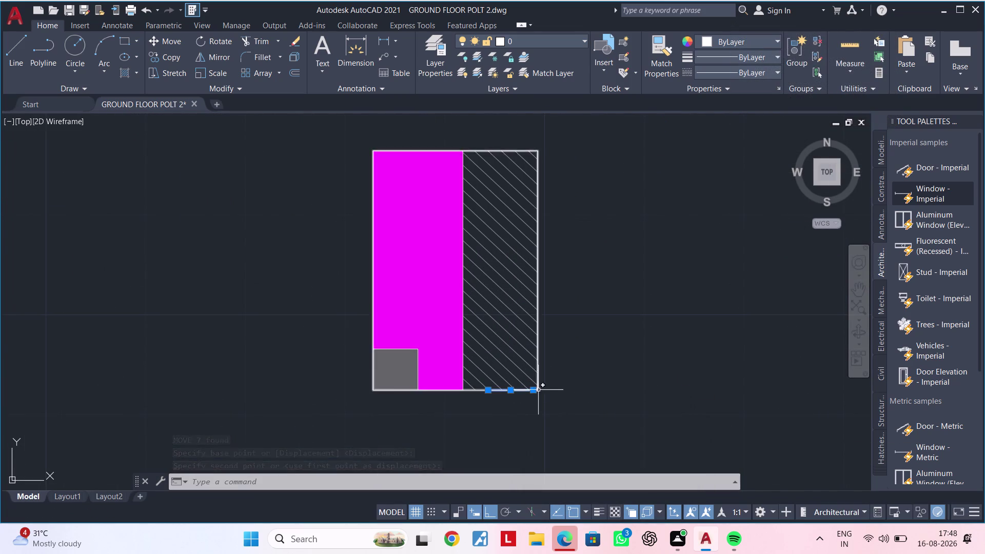
text(M)
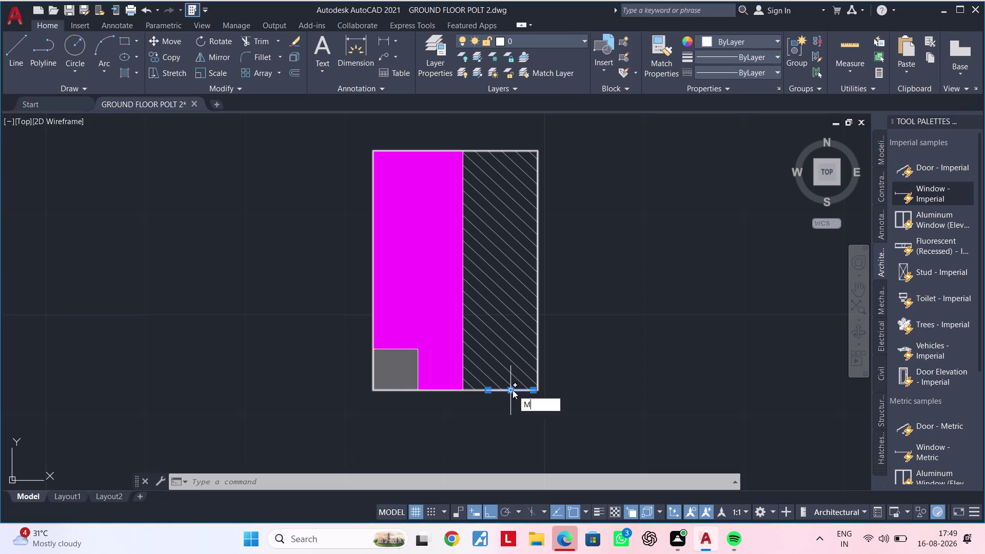
key(space)
click(512, 390)
middle_drag(537, 245, 526, 451)
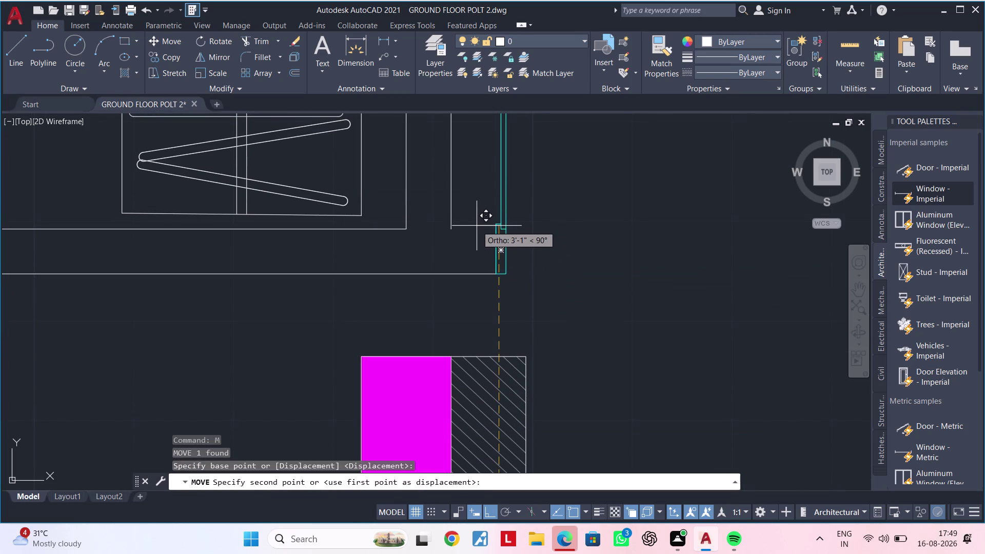
Move the short horizontal wall line near the door to the bedroom corner.
click(477, 221)
key(Escape)
scroll(up, 3)
middle_drag(467, 226, 477, 273)
scroll(up, 3)
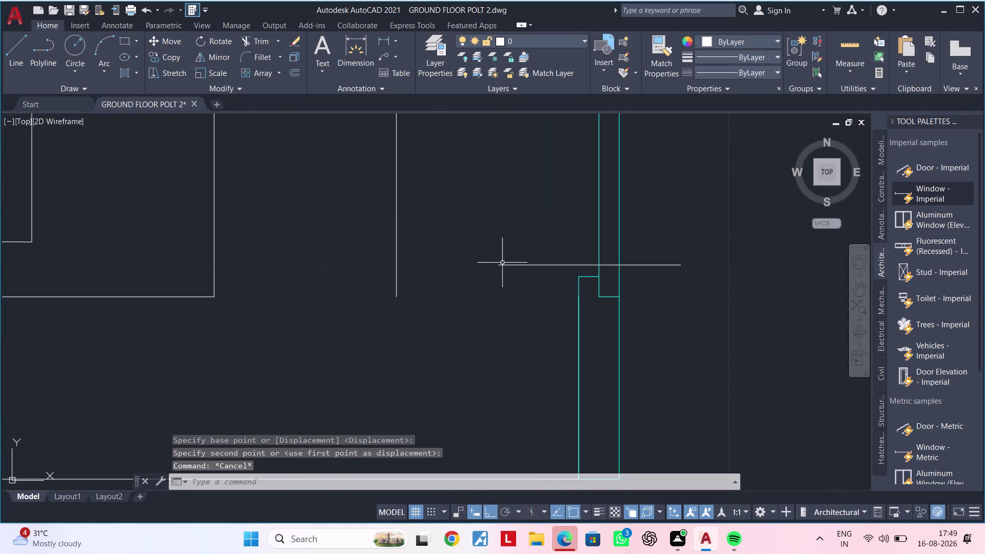
click(503, 265)
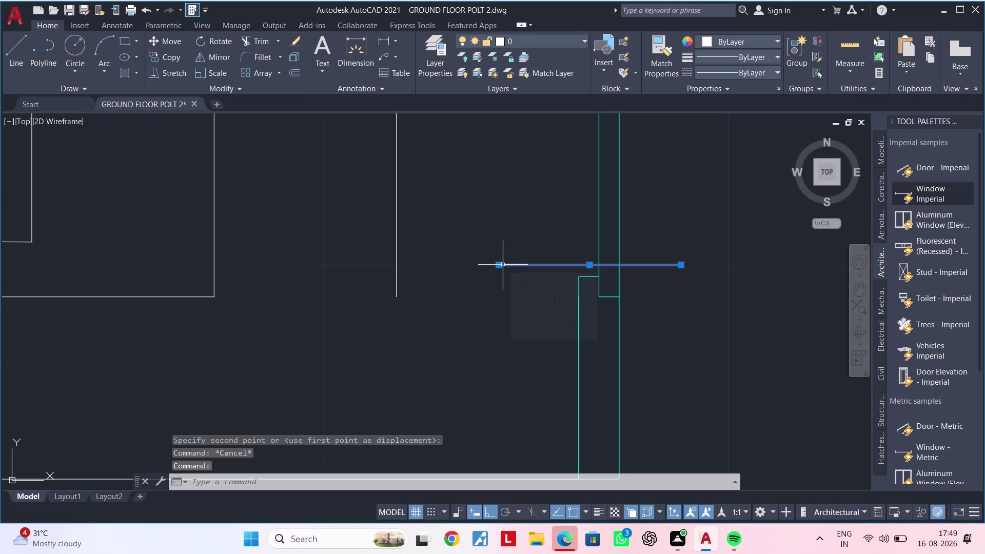
text(M)
key(space)
click(499, 263)
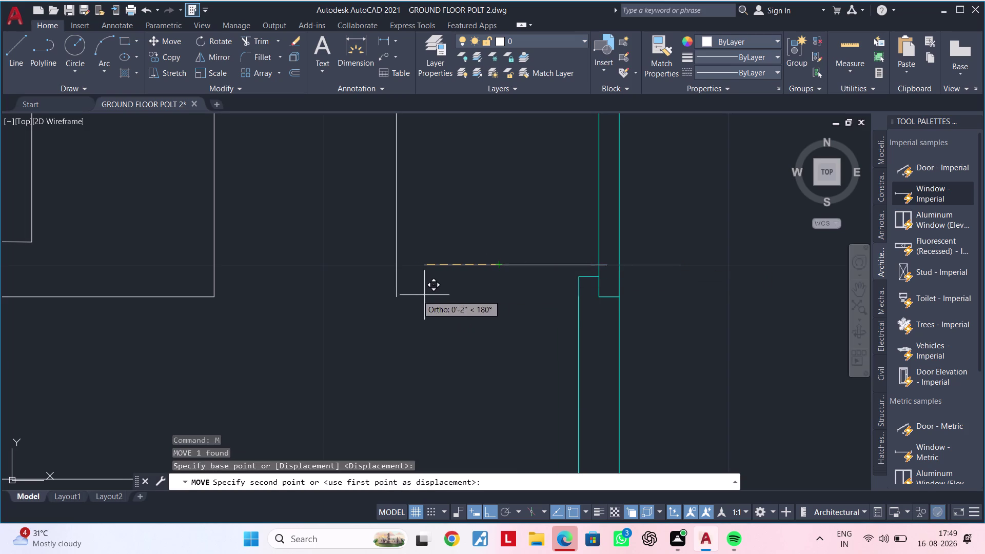
click(399, 296)
key(Escape)
Join the vertical and horizontal wall lines into a single polyline with J.
click(397, 280)
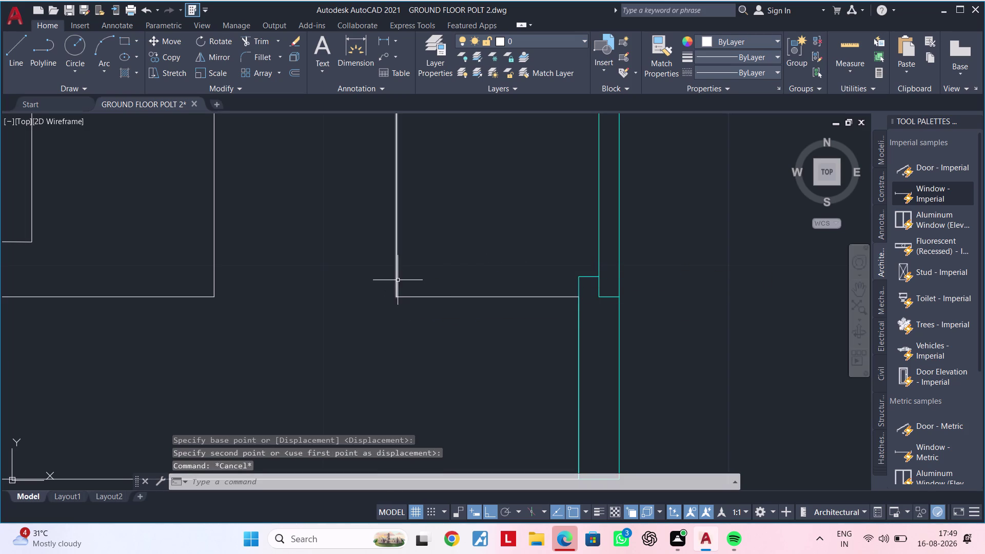
click(419, 299)
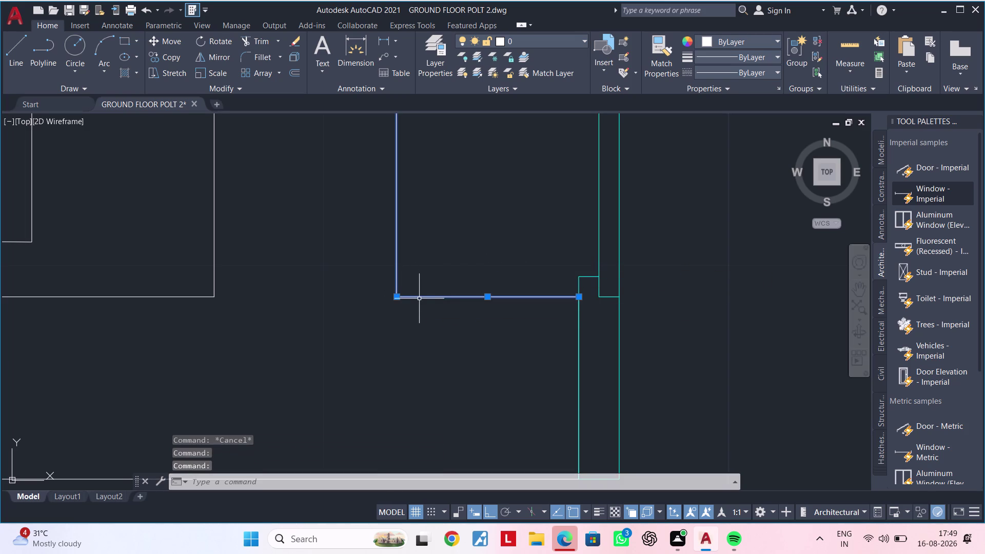
key(j)
key(space)
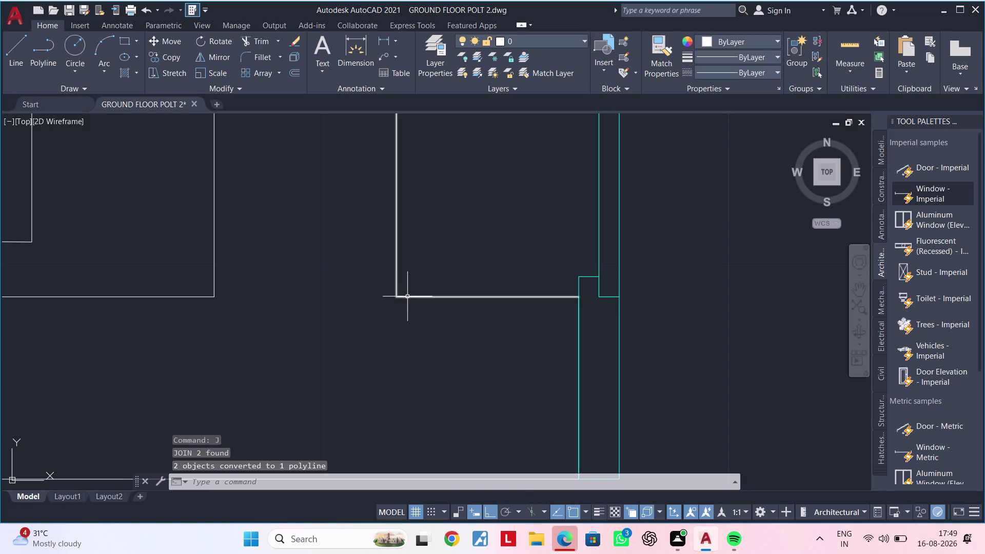
scroll(down, 3)
middle_drag(462, 329, 486, 259)
scroll(down, 3)
middle_drag(581, 359, 571, 244)
middle_drag(579, 323, 566, 358)
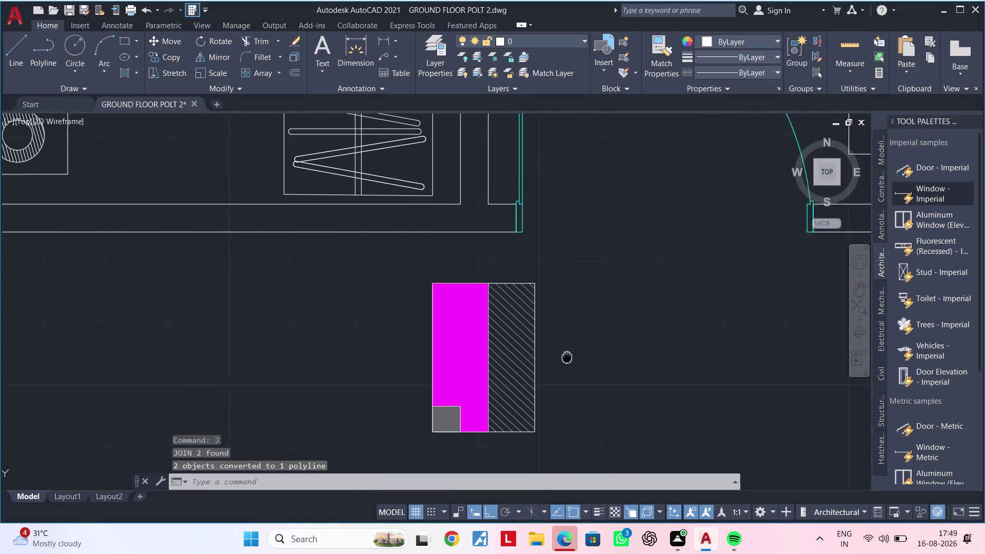
Mirror the selected column and hatch pieces while keeping the original.
middle_drag(566, 358, 566, 363)
key(Escape)
key(Escape)
drag(552, 260, 552, 266)
click(401, 447)
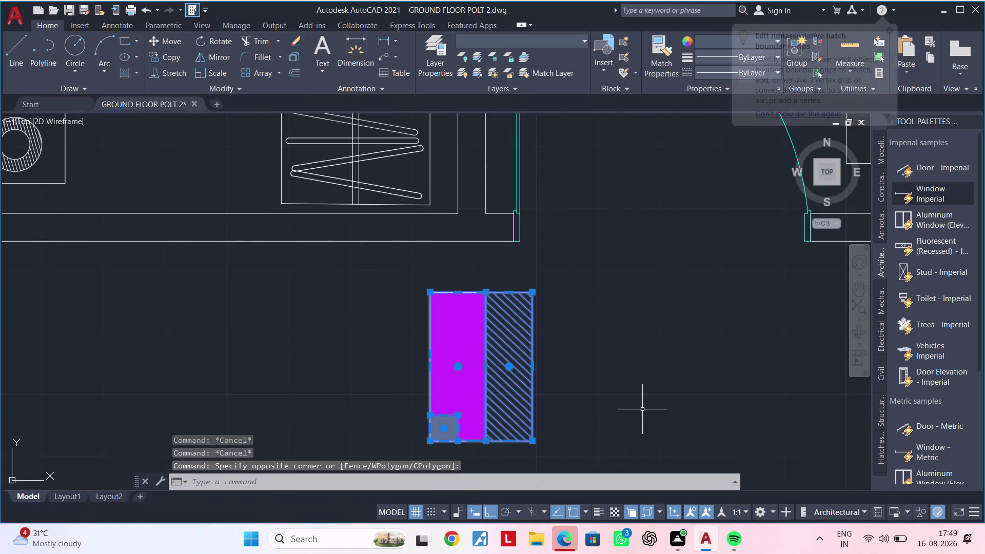
middle_drag(642, 409, 597, 343)
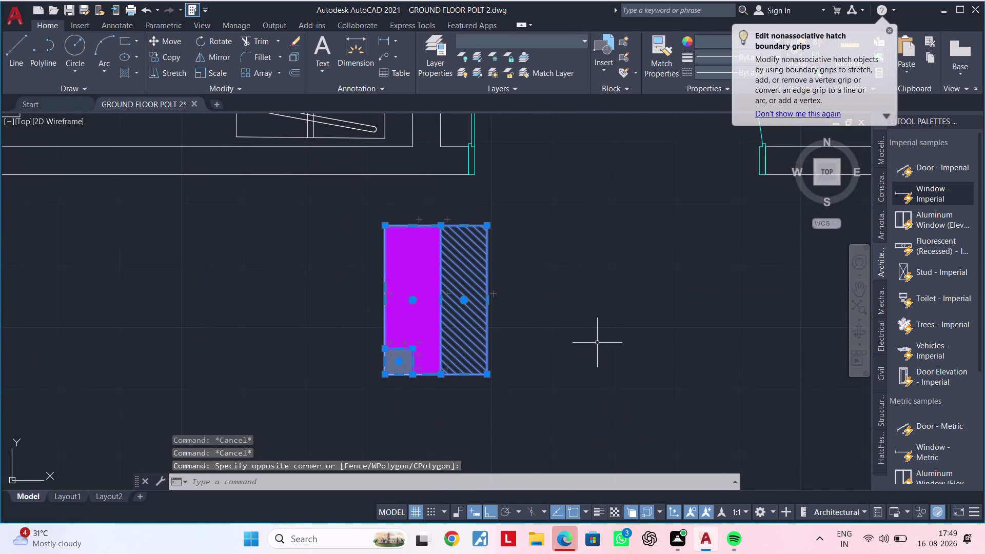
text(MI)
key(space)
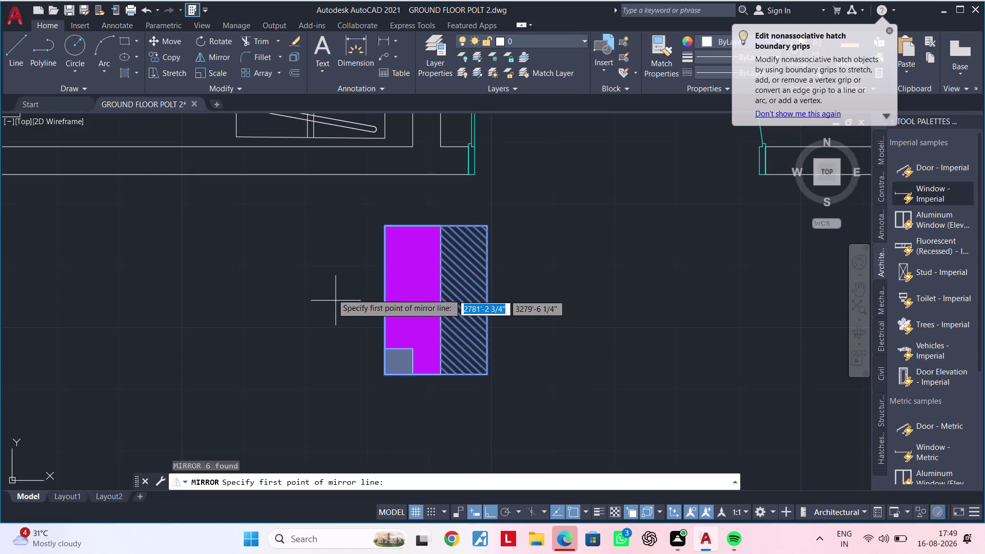
drag(334, 228, 336, 241)
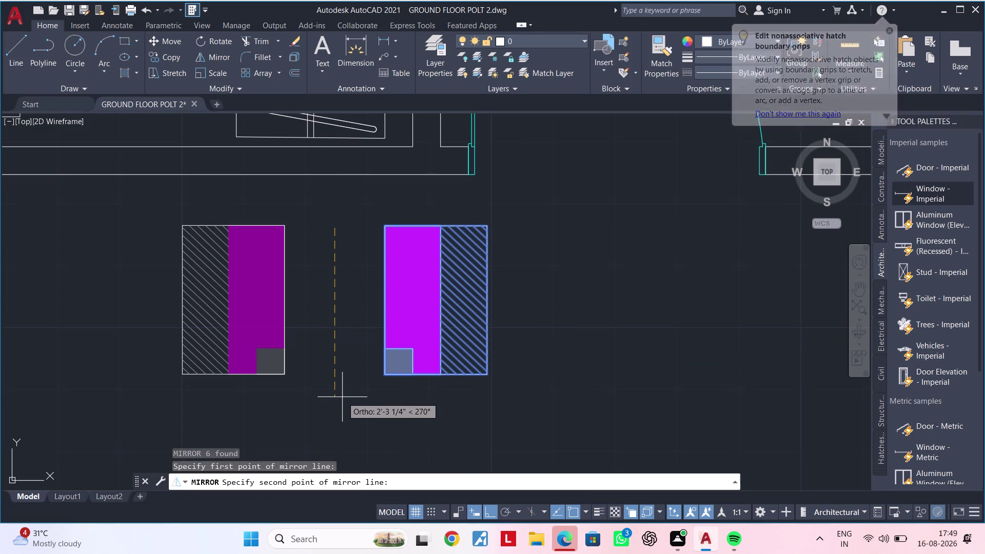
middle_drag(342, 397, 459, 390)
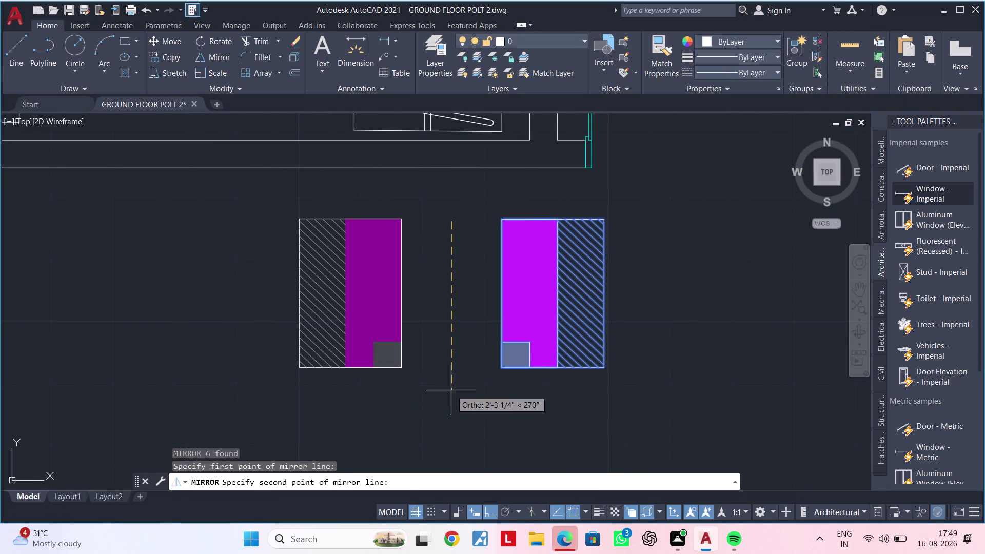
click(451, 390)
drag(483, 435, 451, 391)
middle_drag(428, 341, 438, 372)
key(Escape)
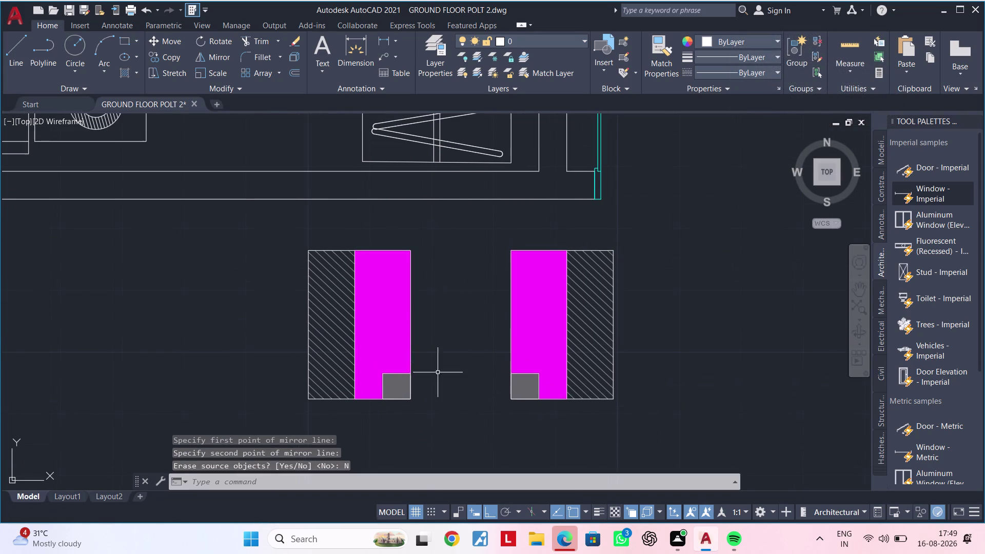
Move the mirrored column copy up into the wall.
drag(274, 217, 301, 251)
click(424, 413)
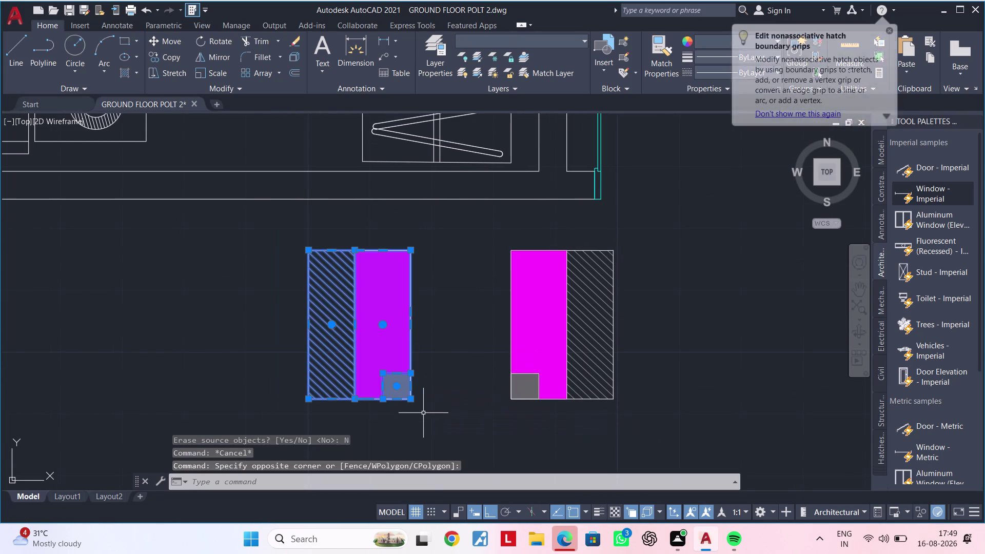
text(M)
key(space)
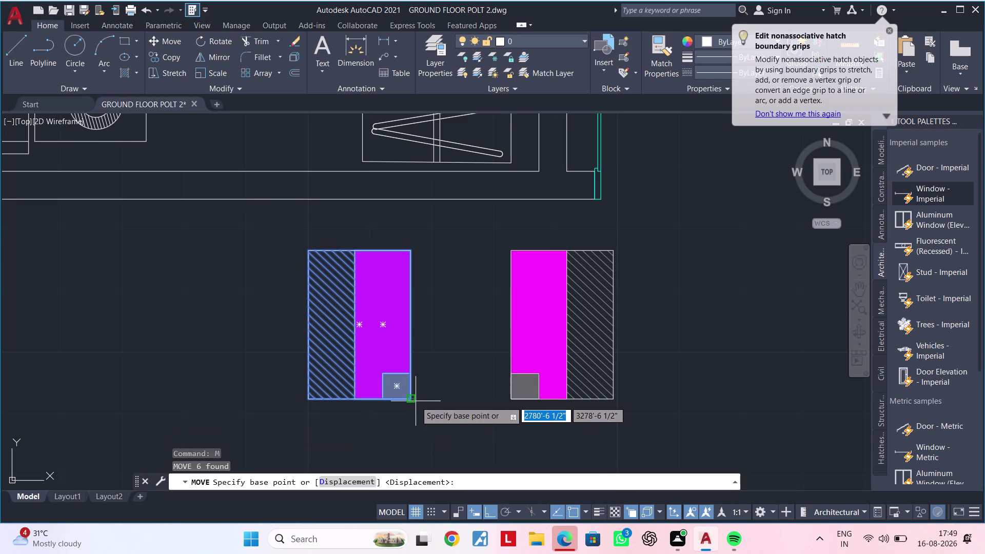
click(410, 400)
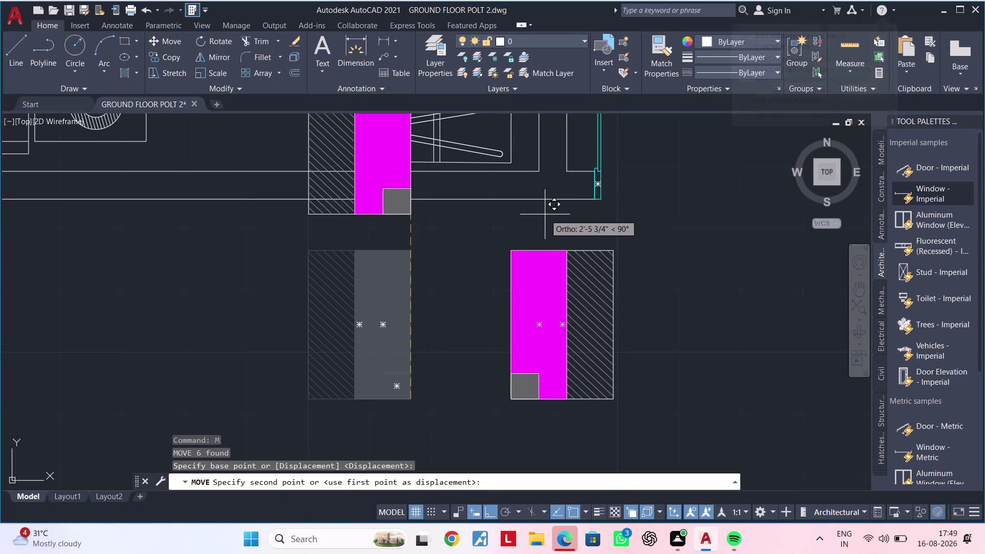
click(564, 170)
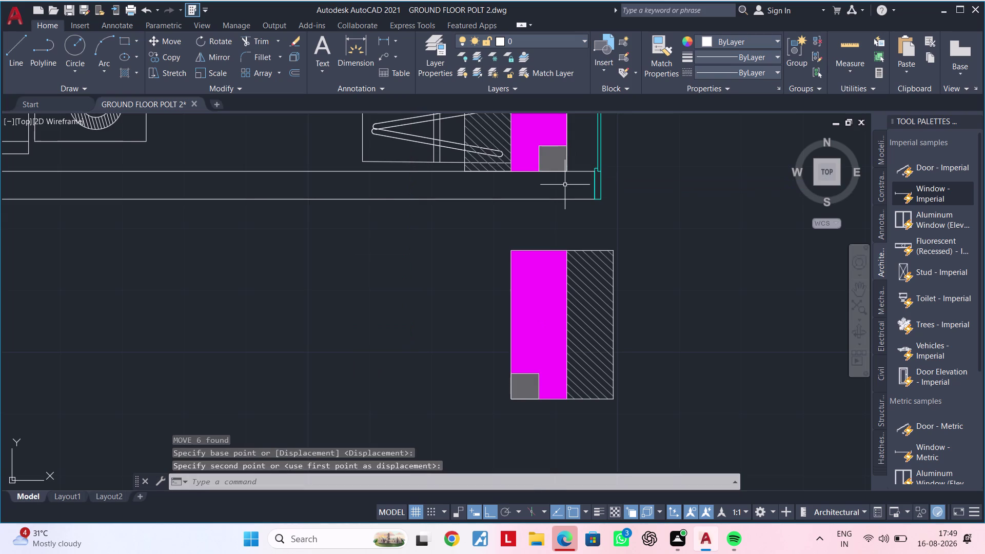
middle_drag(566, 196, 531, 329)
key(Escape)
key(Escape)
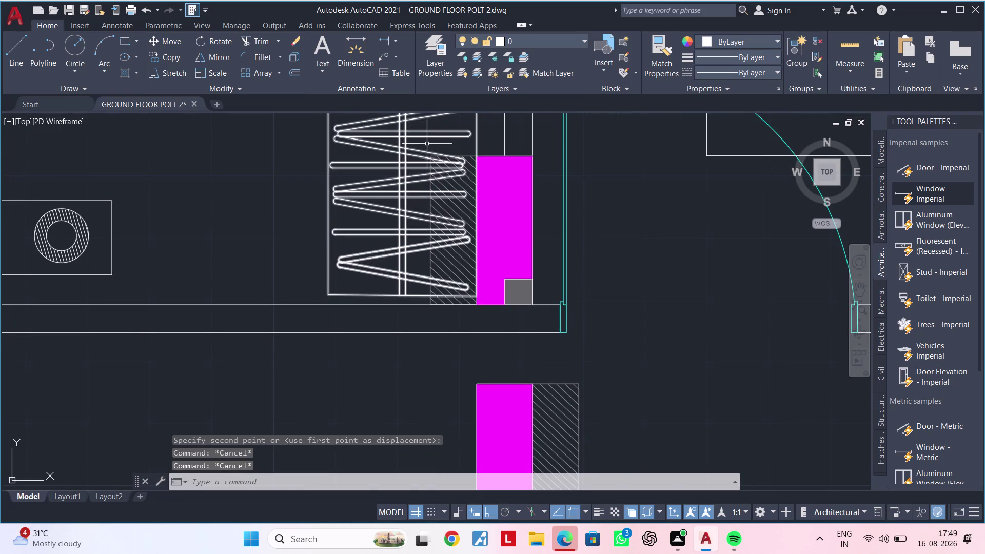
Move the stair column and its hatched block slightly downward.
click(427, 144)
click(545, 321)
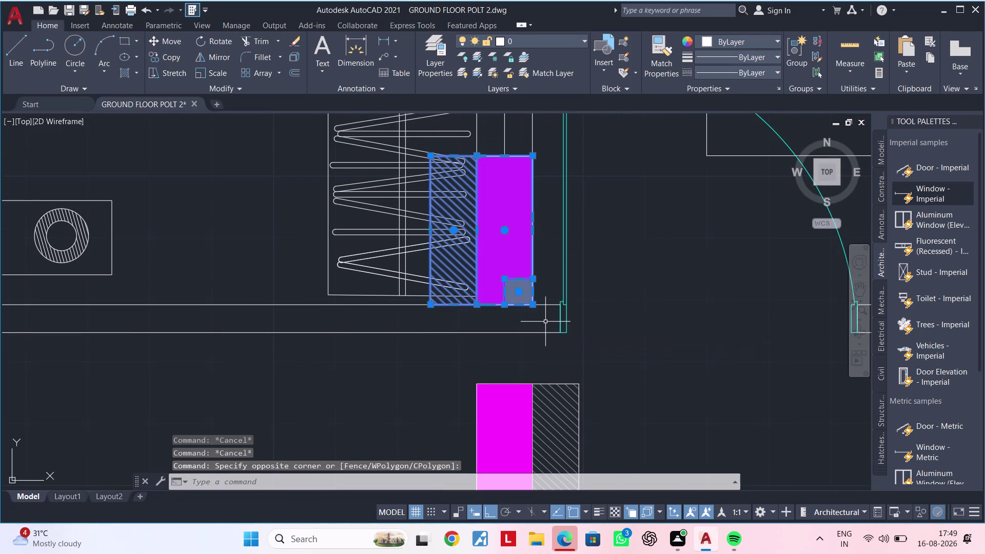
text(M)
key(space)
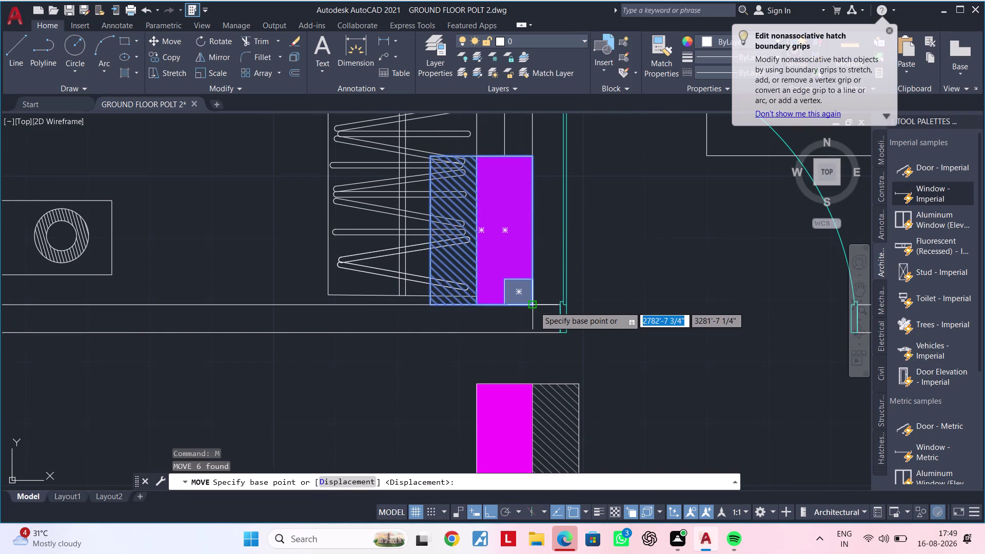
click(534, 306)
click(534, 331)
scroll(down, 3)
middle_drag(470, 340, 514, 312)
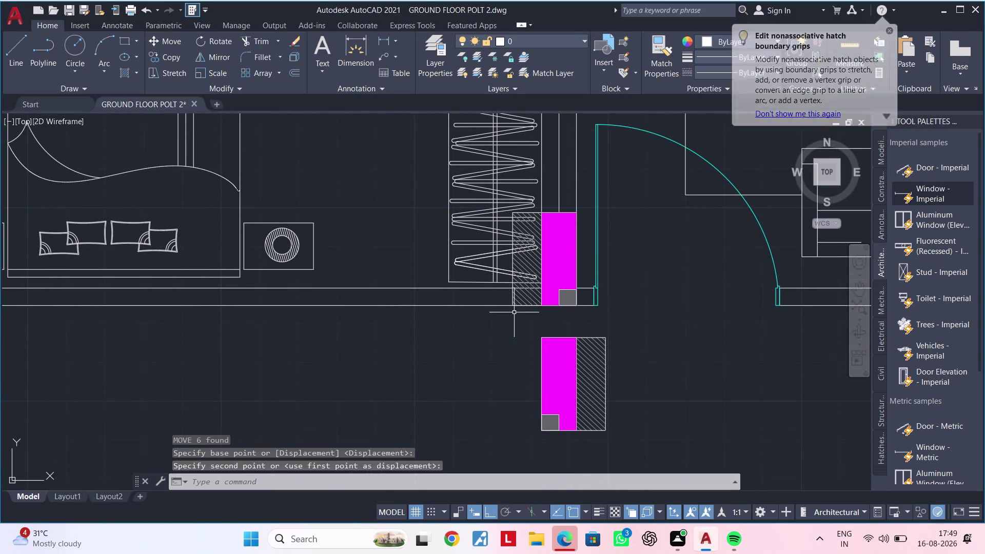
middle_drag(508, 336, 440, 389)
scroll(down, 3)
Move the column and hatch beside the second bedroom's bed below the front wall.
middle_drag(432, 380, 481, 330)
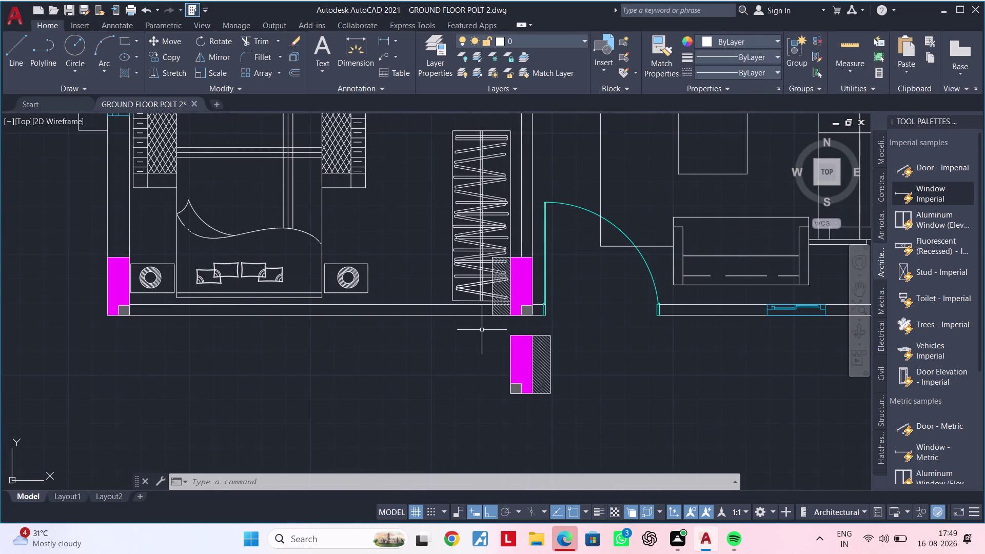
middle_drag(669, 362, 446, 370)
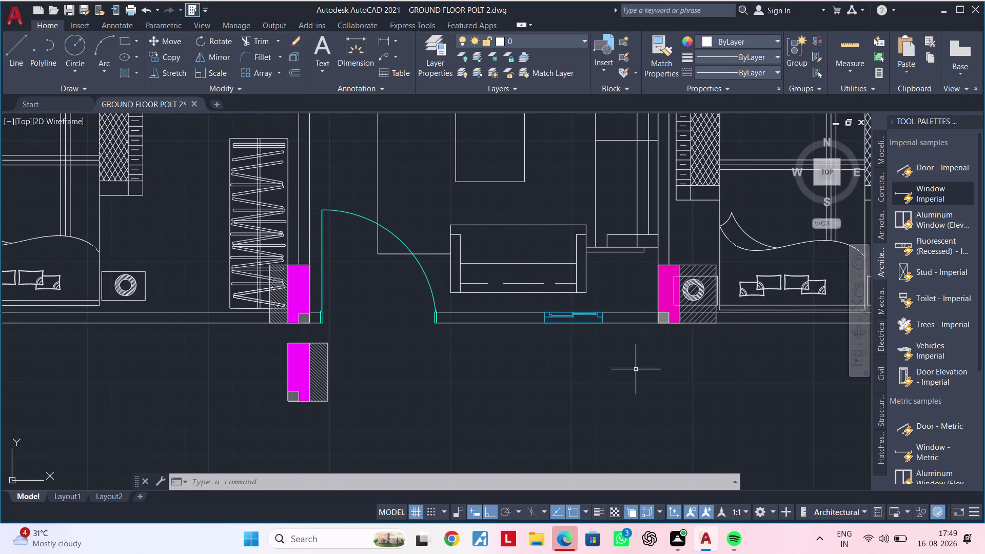
middle_drag(637, 369, 499, 379)
key(Escape)
scroll(up, 3)
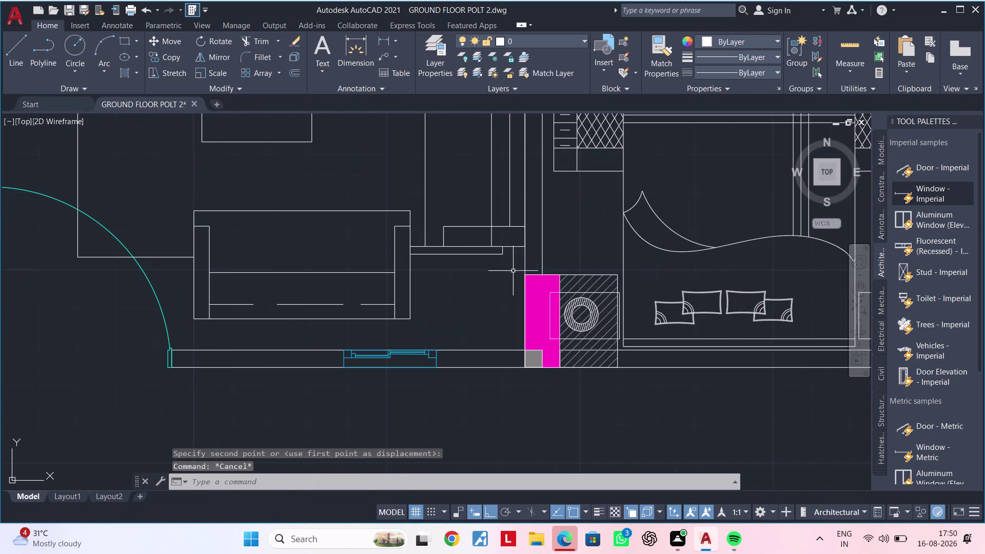
click(513, 269)
click(624, 380)
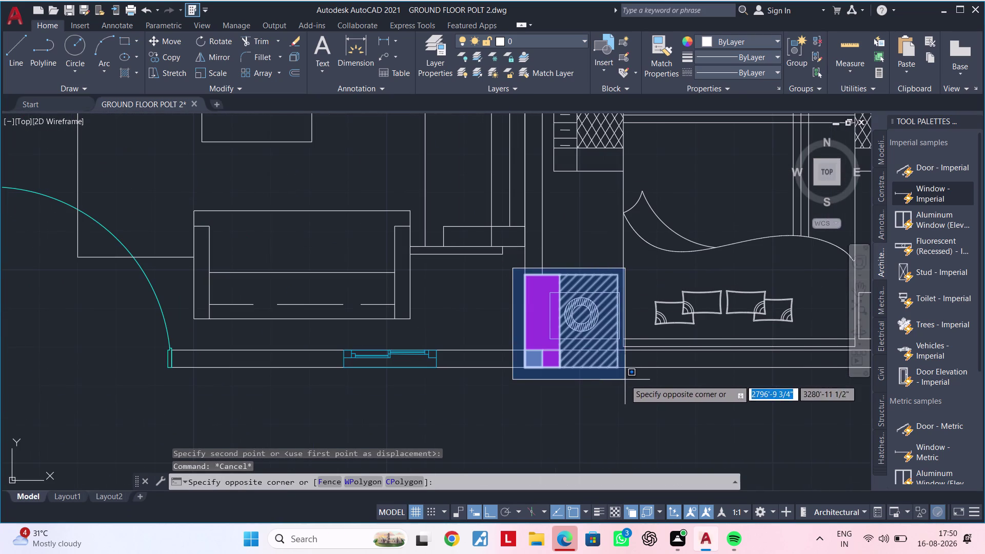
text(M)
key(space)
drag(616, 380, 621, 396)
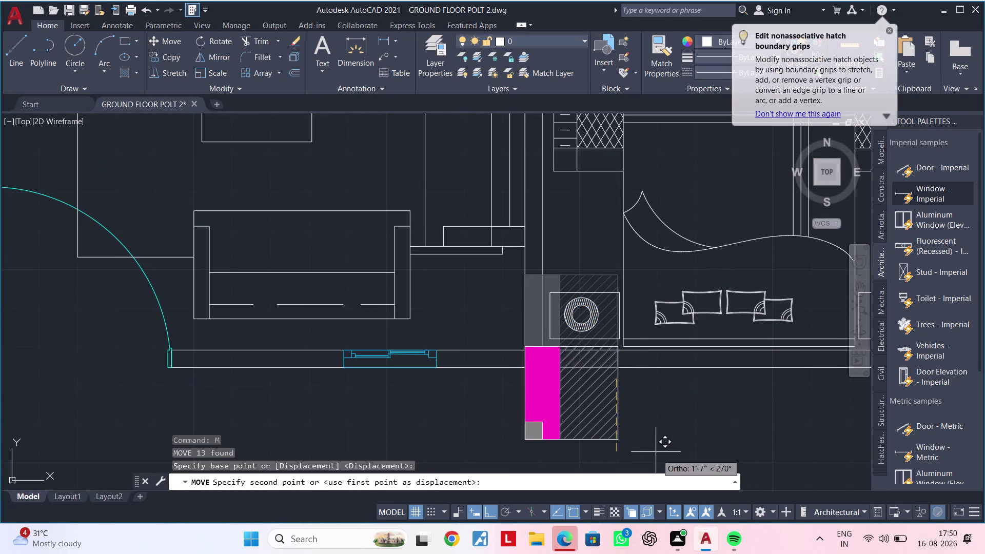
scroll(down, 3)
middle_drag(666, 457, 619, 360)
click(624, 412)
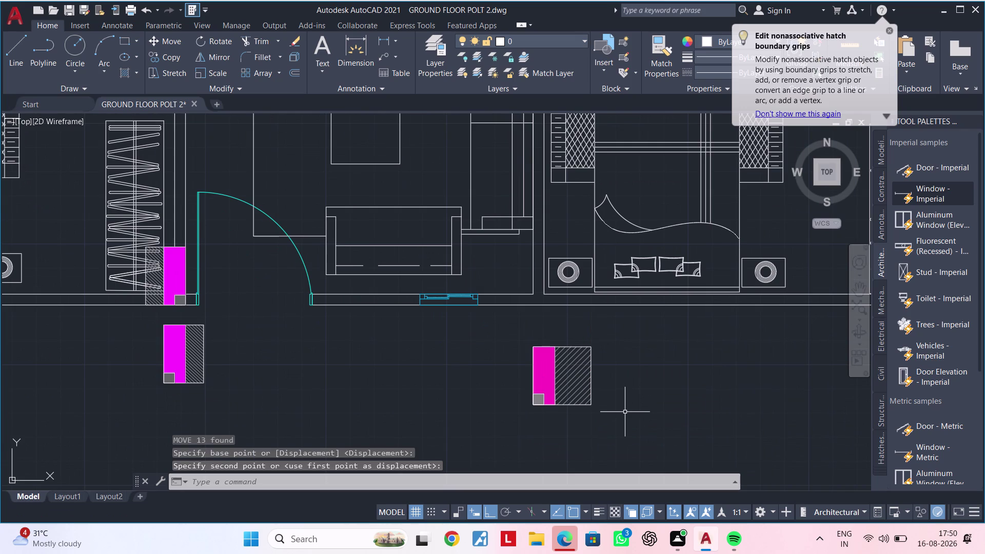
Pan along the plan to the column beside the stairs.
middle_drag(632, 385, 473, 392)
middle_drag(541, 390, 491, 394)
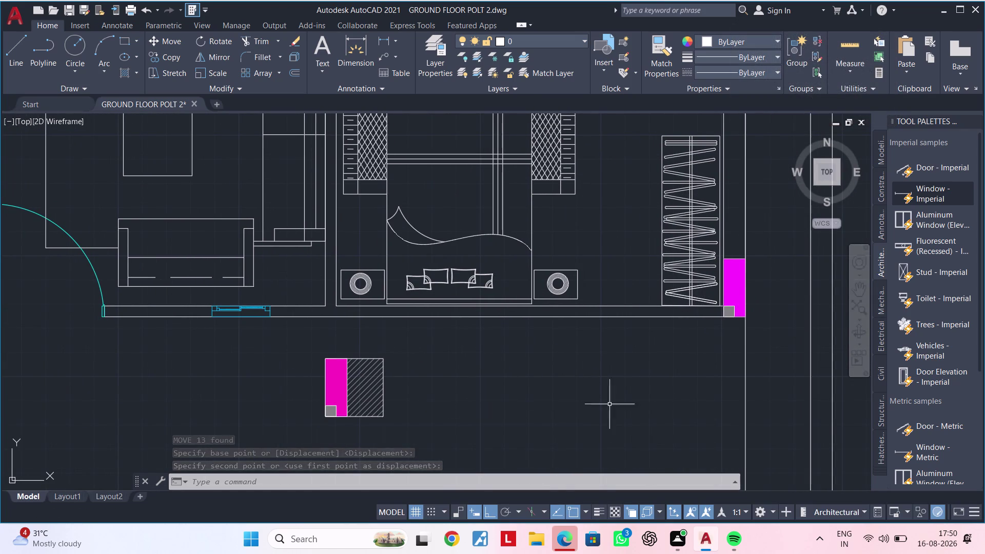
middle_drag(642, 394, 505, 429)
key(Escape)
scroll(up, 3)
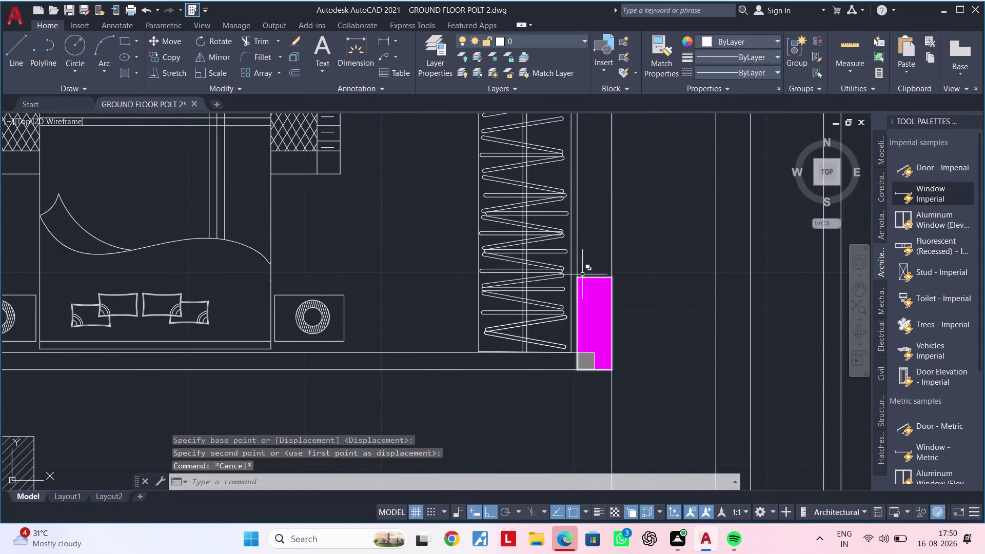
Copy the magenta stair column (CO) to the empty area below the plan.
scroll(up, 3)
click(570, 273)
click(643, 451)
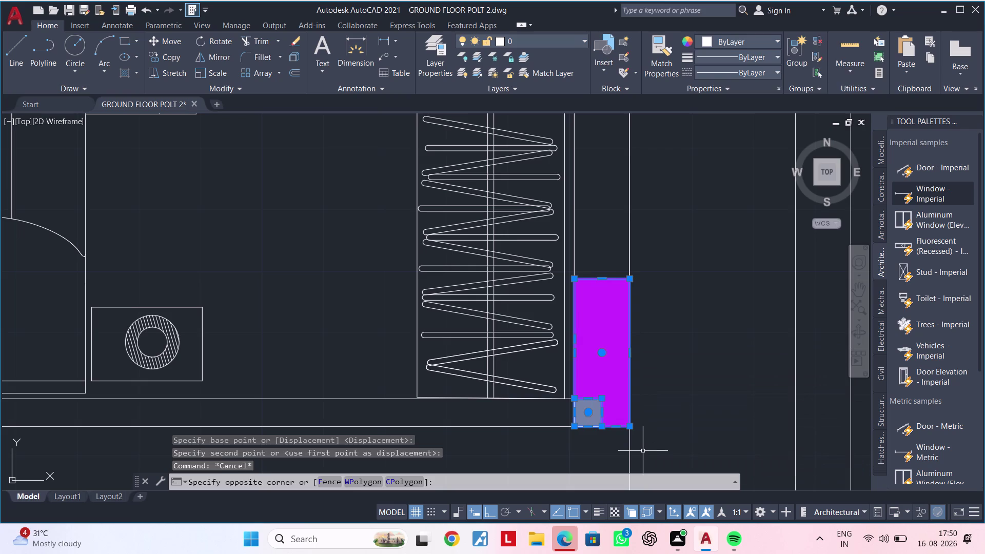
text(CO)
key(space)
drag(642, 451, 642, 456)
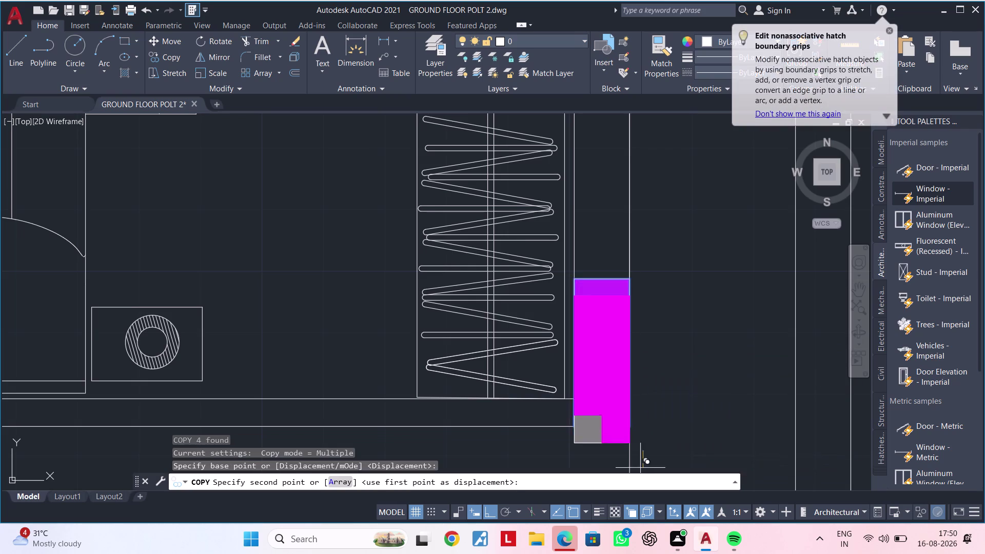
scroll(down, 3)
middle_drag(626, 382, 750, 261)
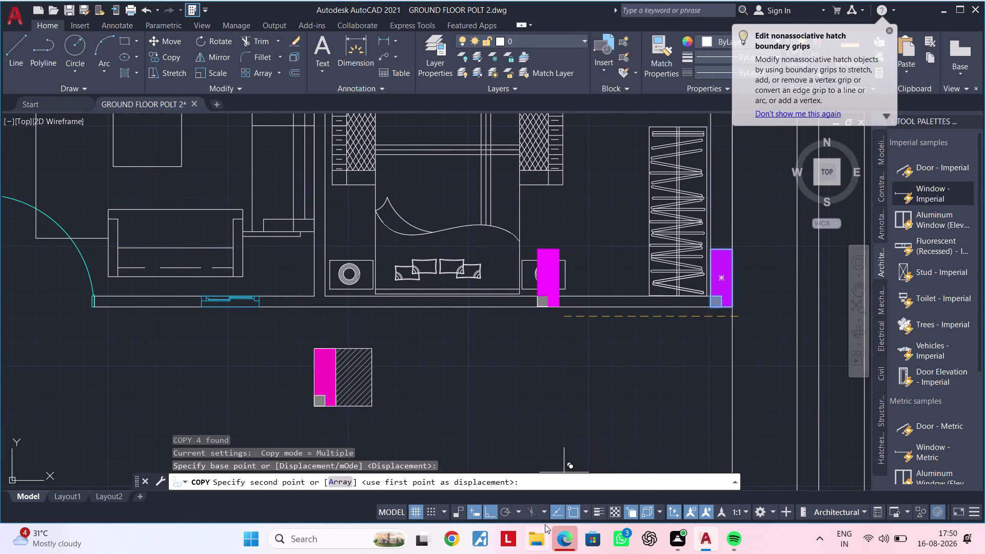
click(493, 513)
click(486, 420)
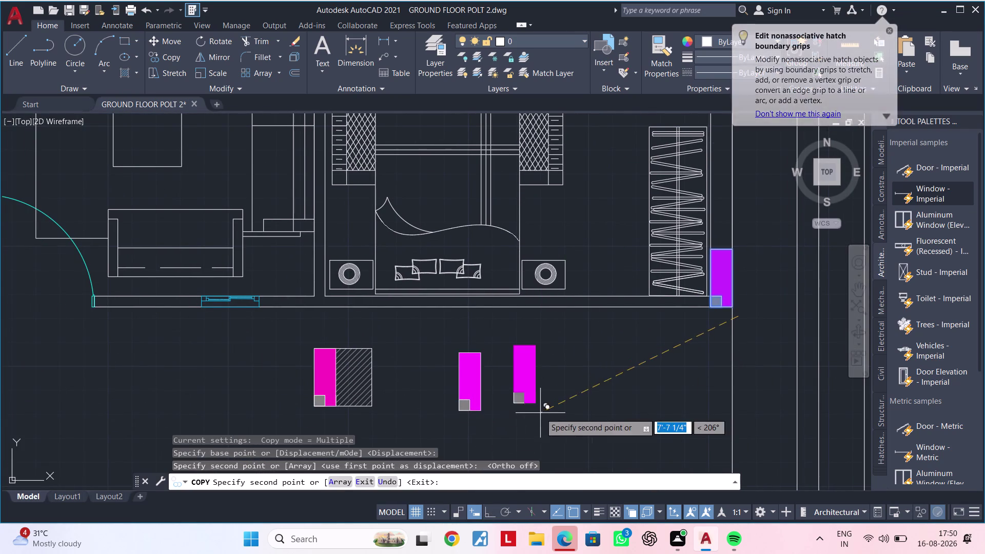
key(Escape)
key(Escape)
middle_drag(519, 413, 534, 410)
key(Escape)
key(Escape)
key(Escape)
key(Escape)
key(Escape)
key(Escape)
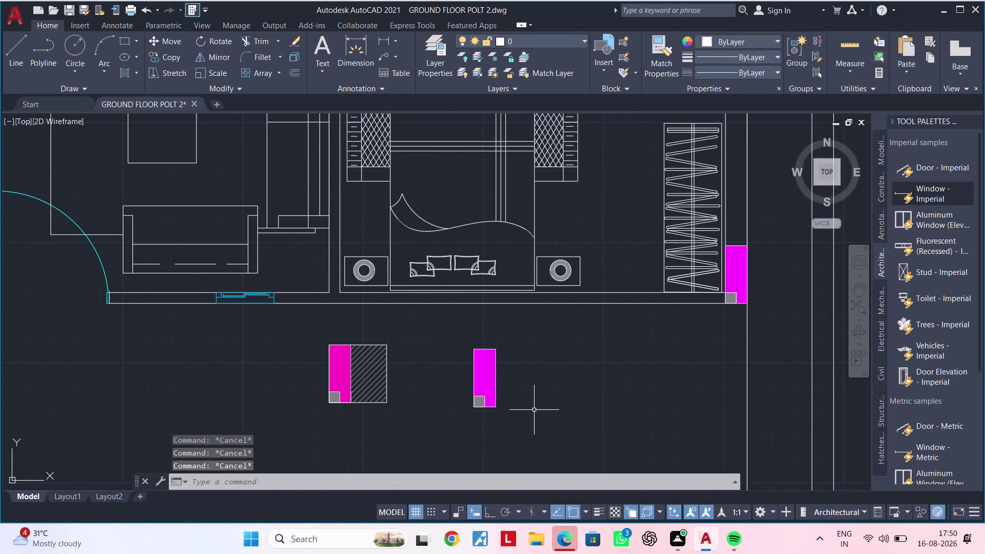
Rotate the copied column 90° (RO) so it lies horizontally.
click(454, 338)
click(551, 441)
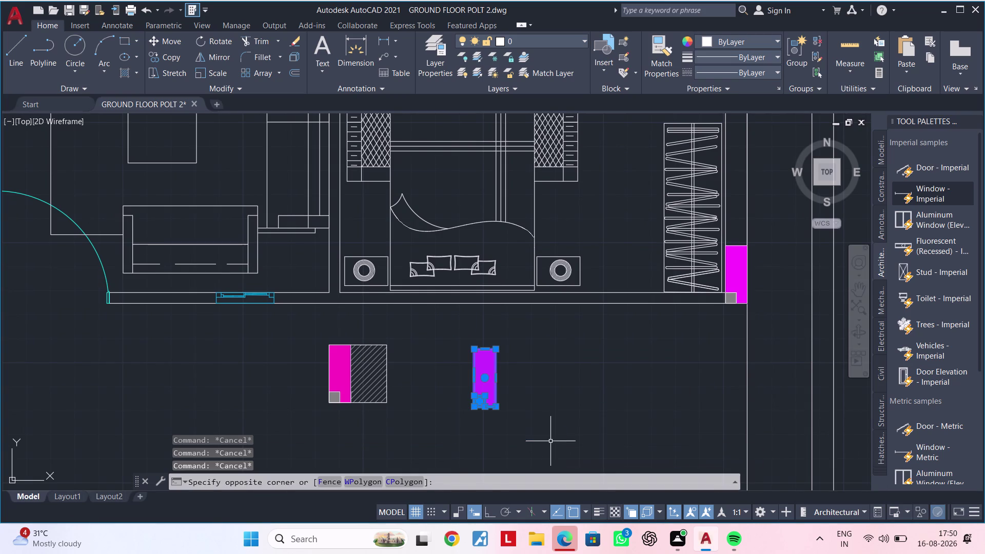
text(RO)
key(space)
drag(517, 445, 529, 445)
click(491, 510)
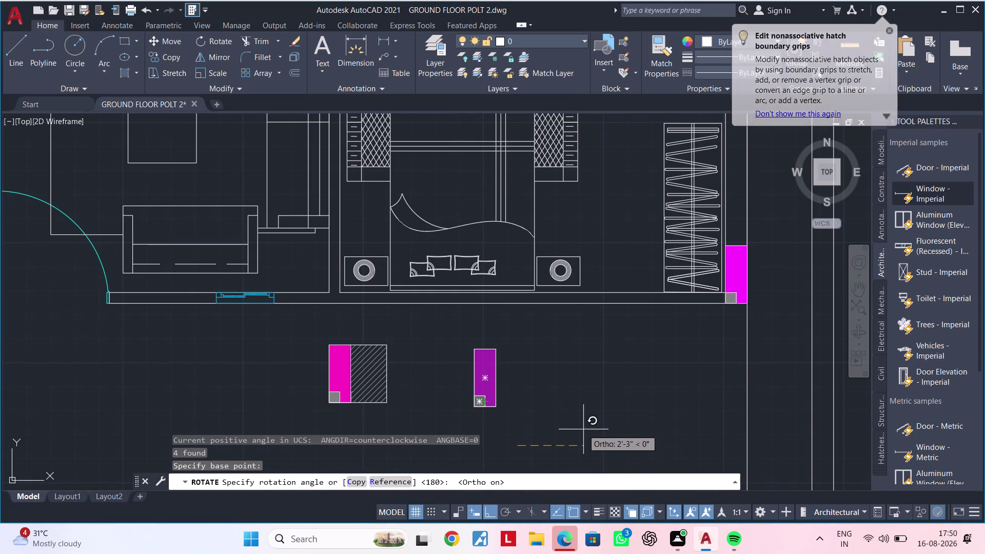
scroll(down, 3)
middle_drag(583, 430, 572, 391)
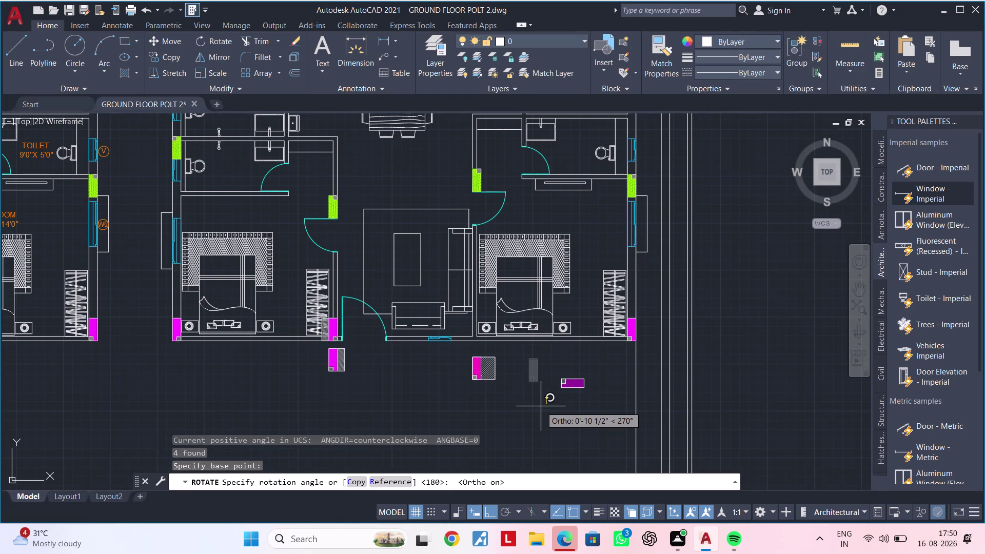
click(541, 406)
scroll(up, 3)
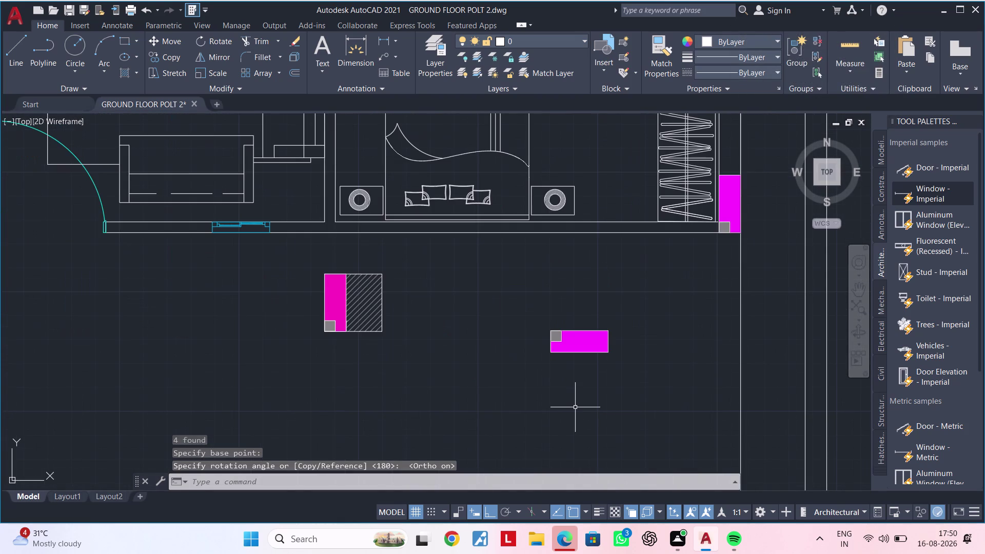
middle_drag(584, 411, 573, 446)
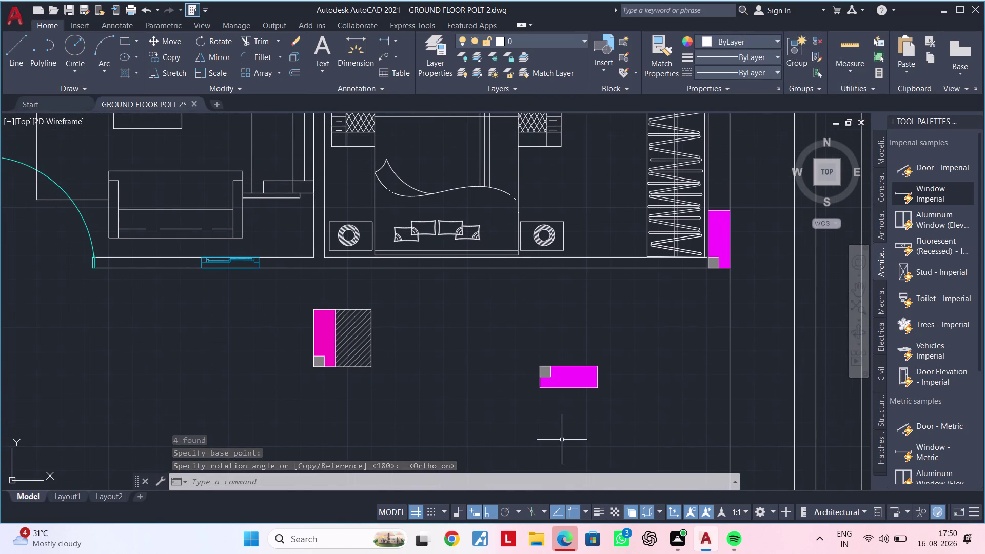
key(Escape)
Copy the horizontal column under the hatched column, then undo that extra copy.
click(651, 335)
click(466, 431)
key(c)
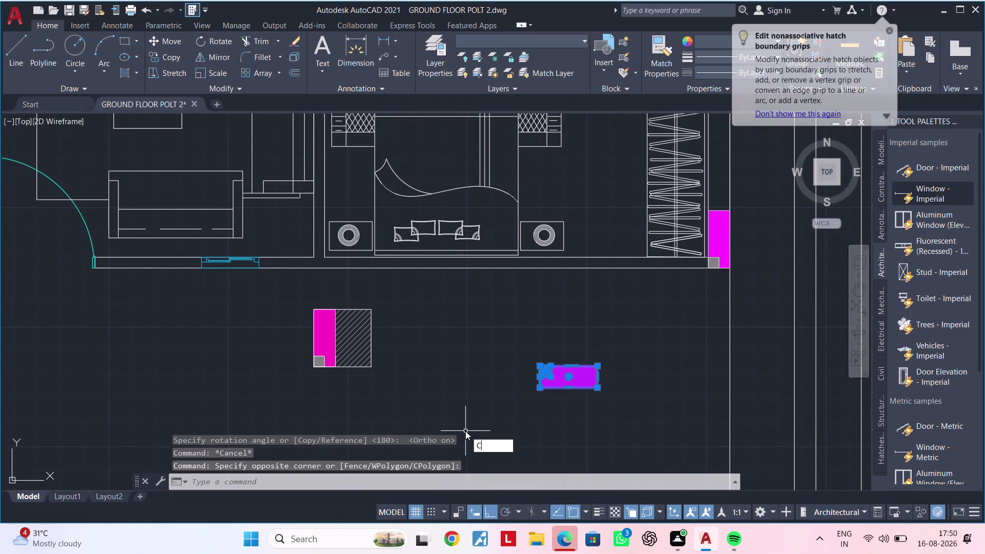
key(o)
key(space)
scroll(up, 3)
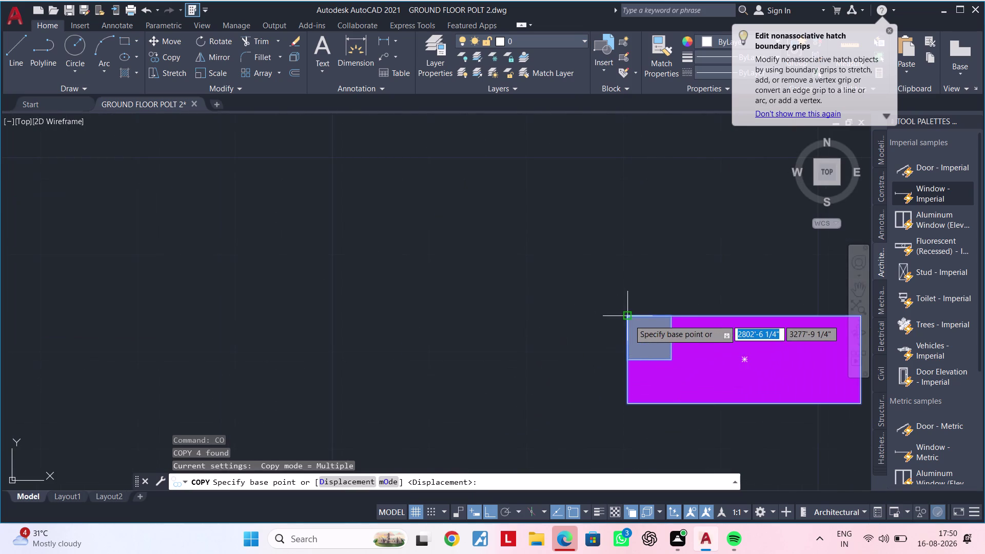
click(628, 318)
scroll(down, 3)
scroll(up, 3)
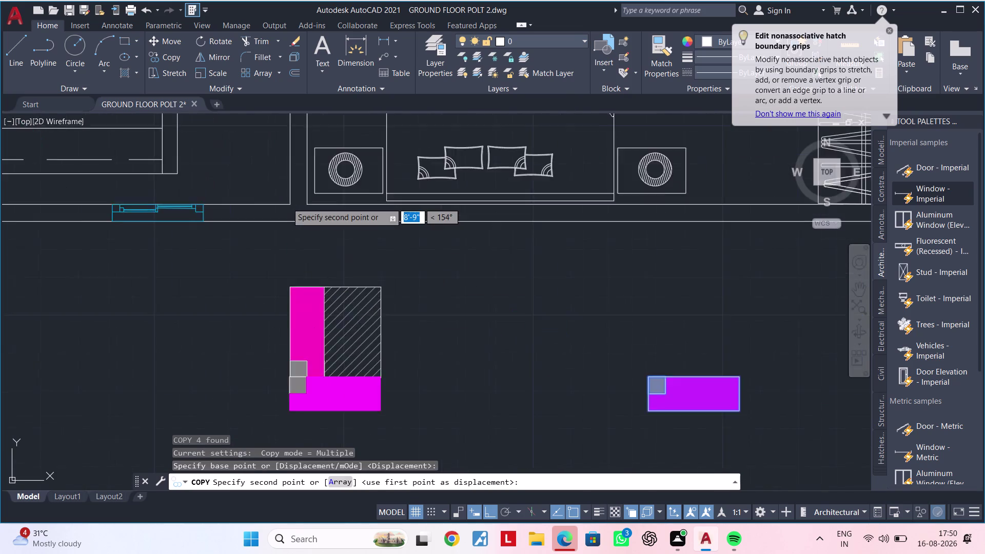
scroll(up, 3)
click(290, 203)
scroll(down, 3)
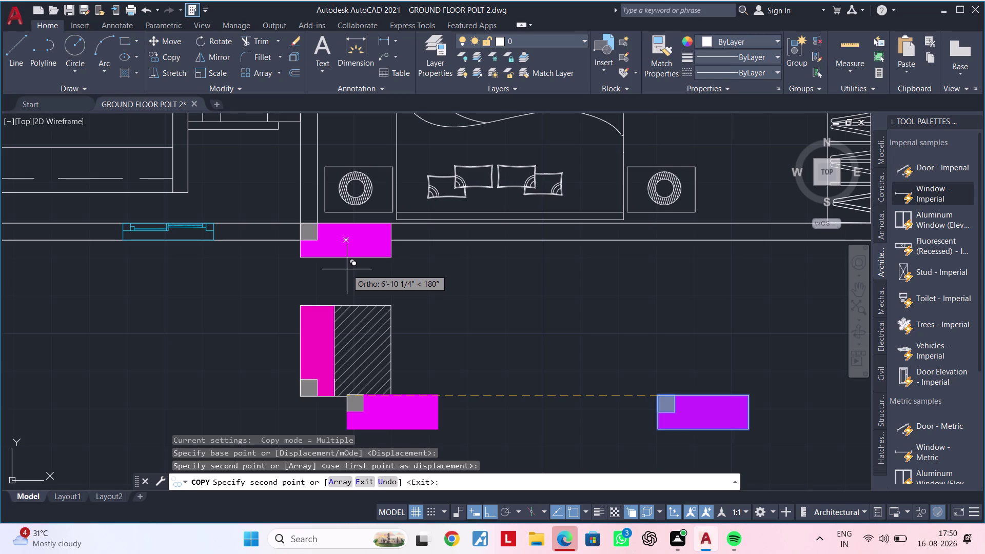
scroll(up, 3)
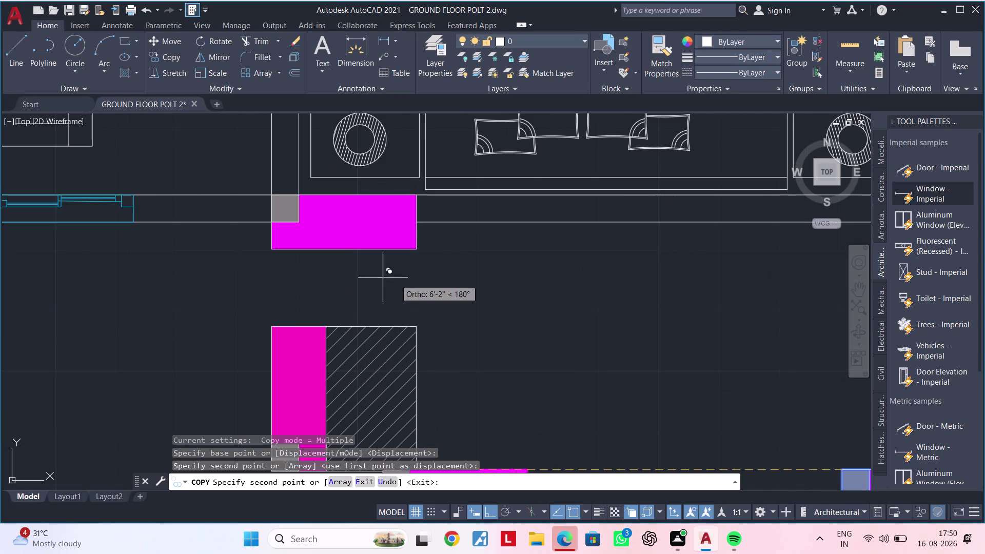
scroll(down, 3)
middle_drag(532, 299, 474, 299)
key(Escape)
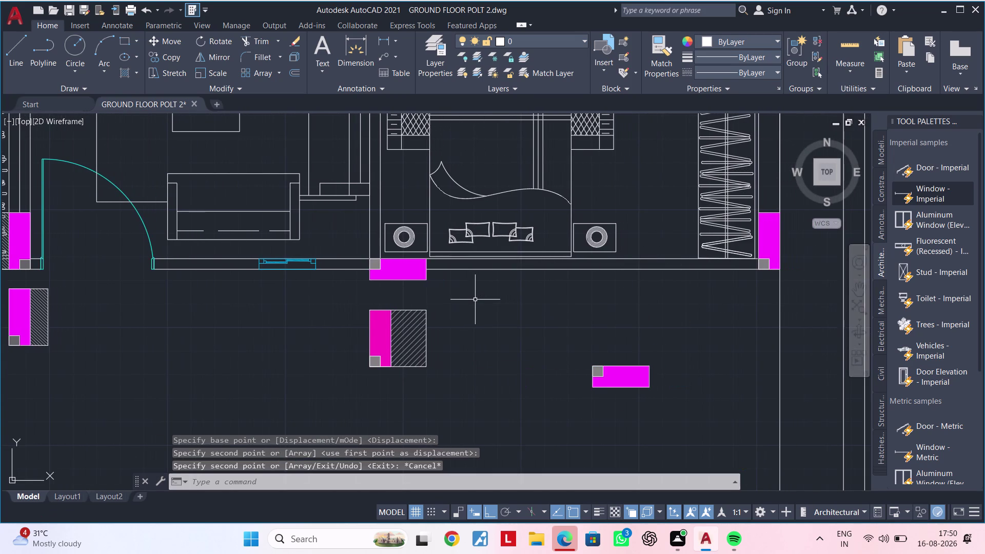
key(ctrl+z)
scroll(down, 3)
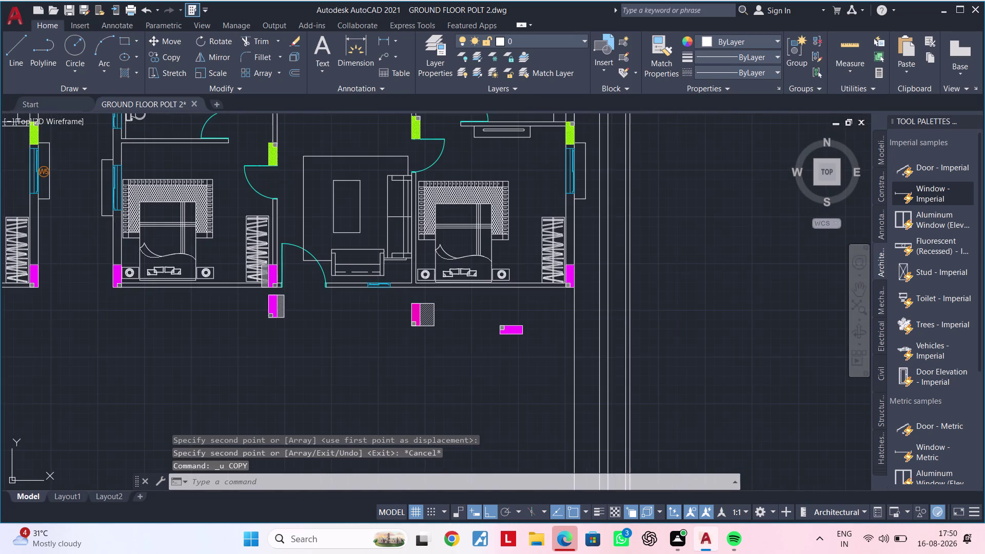
middle_drag(495, 303, 484, 384)
middle_drag(469, 269, 521, 420)
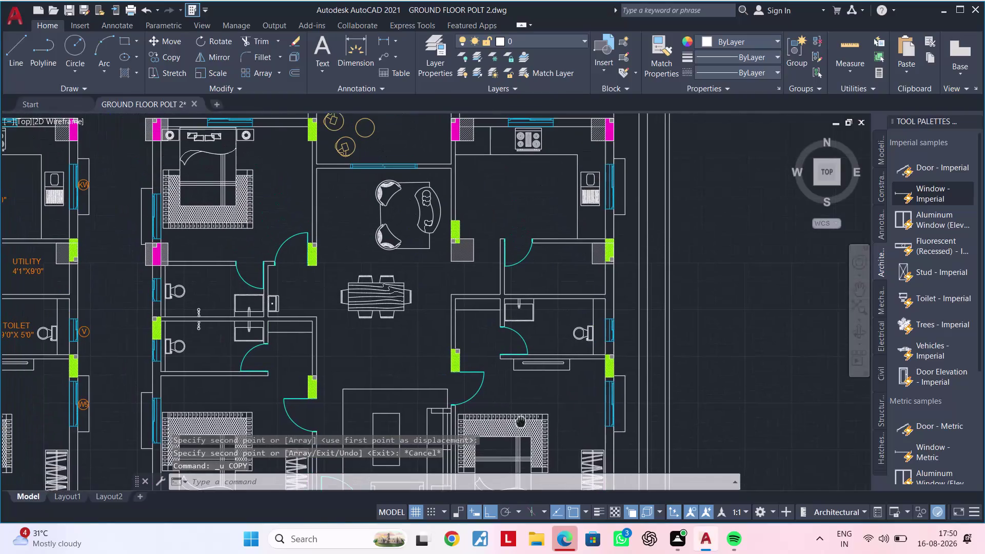
middle_drag(520, 420, 520, 421)
middle_drag(389, 338, 400, 440)
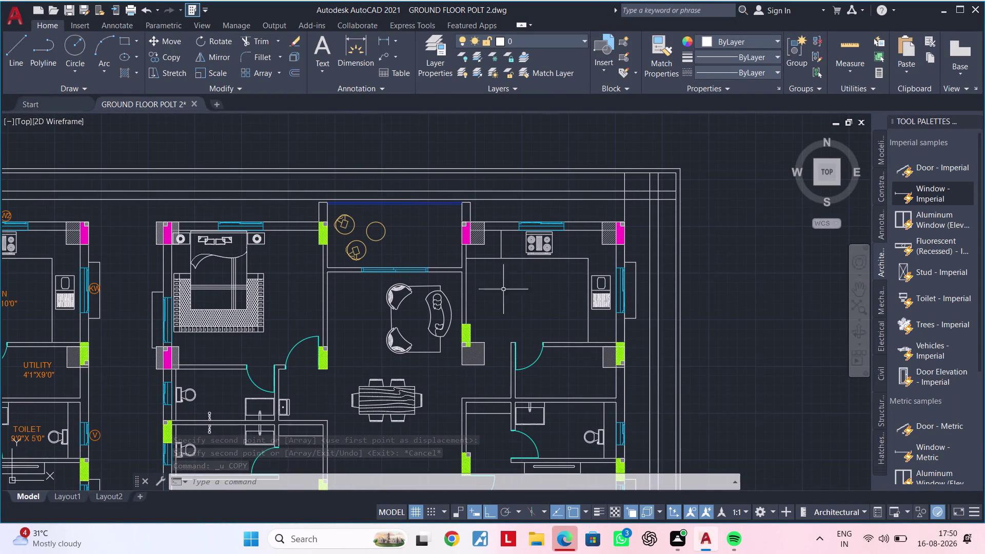
scroll(up, 3)
scroll(down, 3)
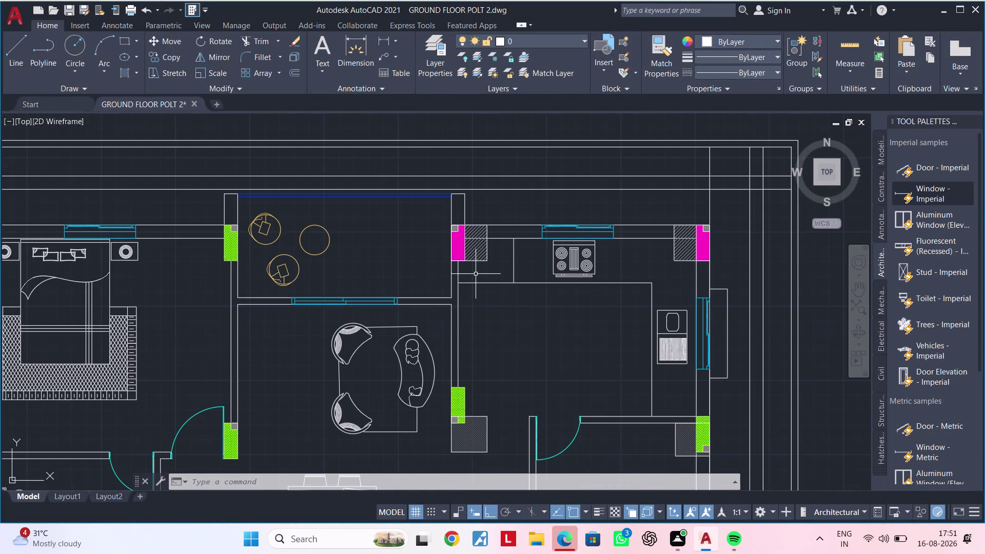
middle_drag(471, 272, 558, 223)
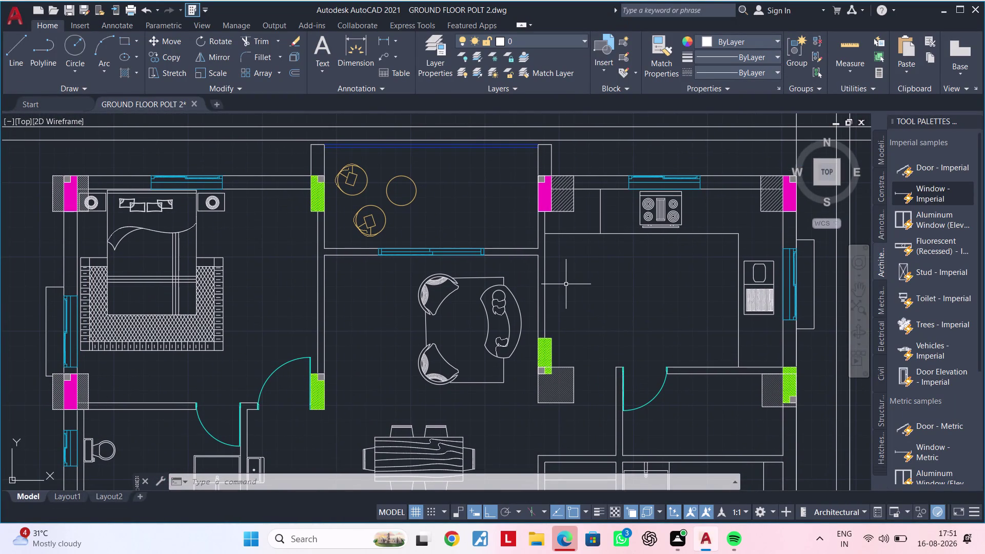
middle_drag(566, 284, 619, 272)
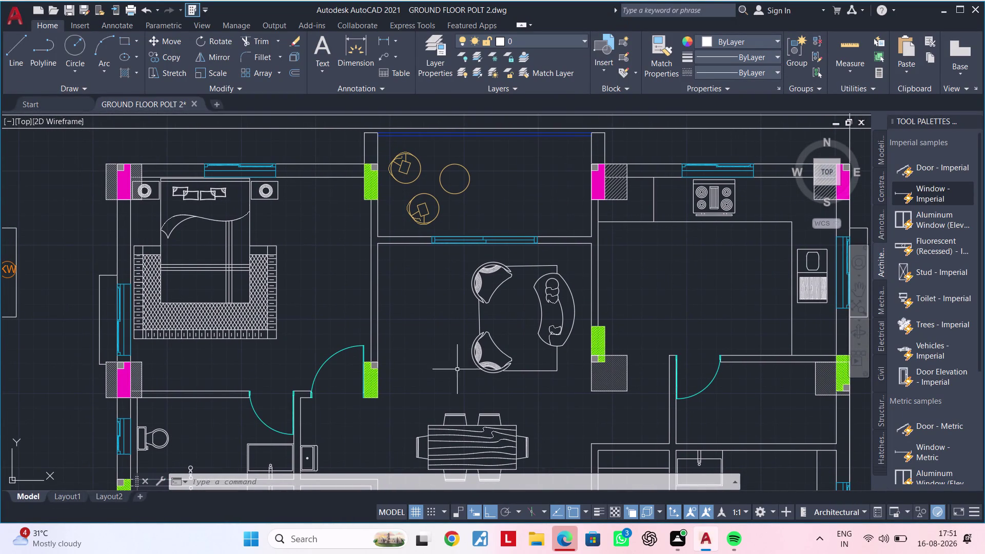
middle_drag(456, 355, 405, 241)
middle_drag(497, 407, 481, 185)
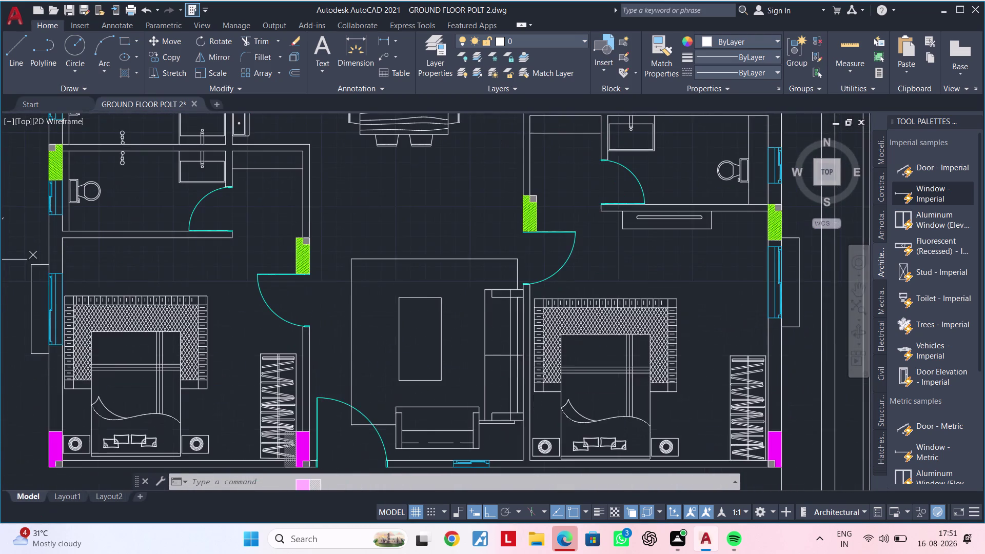
middle_drag(571, 439, 559, 285)
scroll(up, 3)
middle_drag(561, 308, 510, 347)
scroll(up, 3)
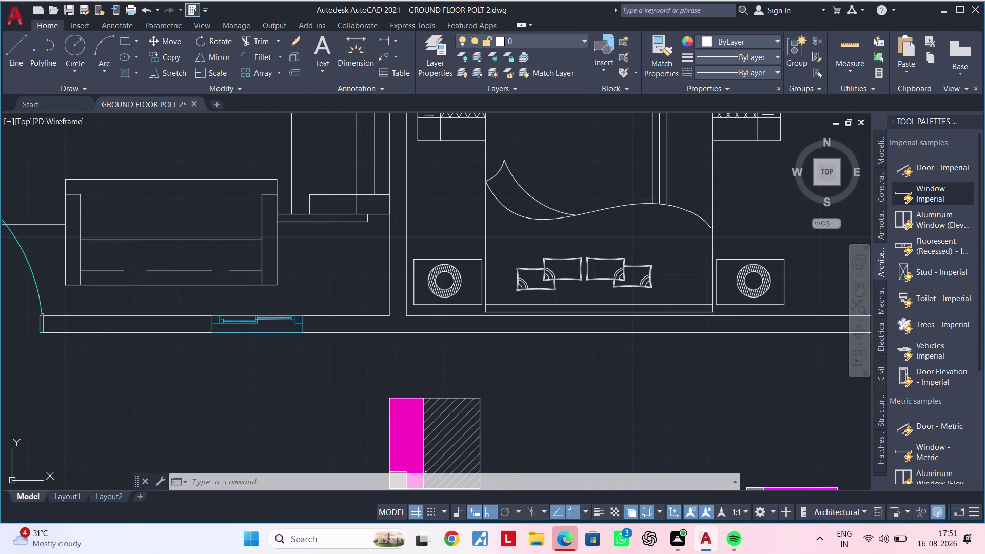
Copy the small magenta column piece to the bedroom wall corner.
scroll(down, 3)
scroll(down, 3)
middle_drag(567, 390, 490, 377)
drag(492, 380, 523, 406)
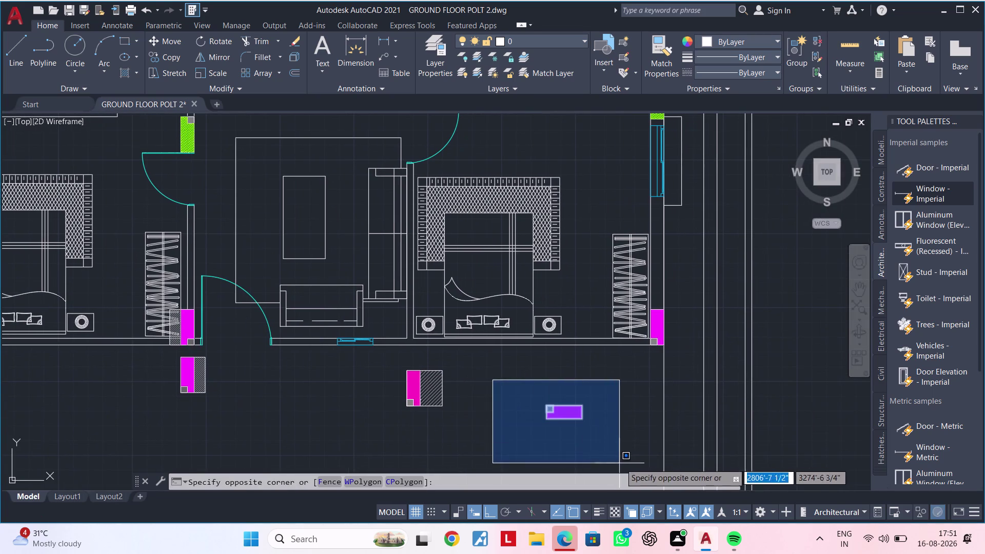
click(621, 460)
key(c)
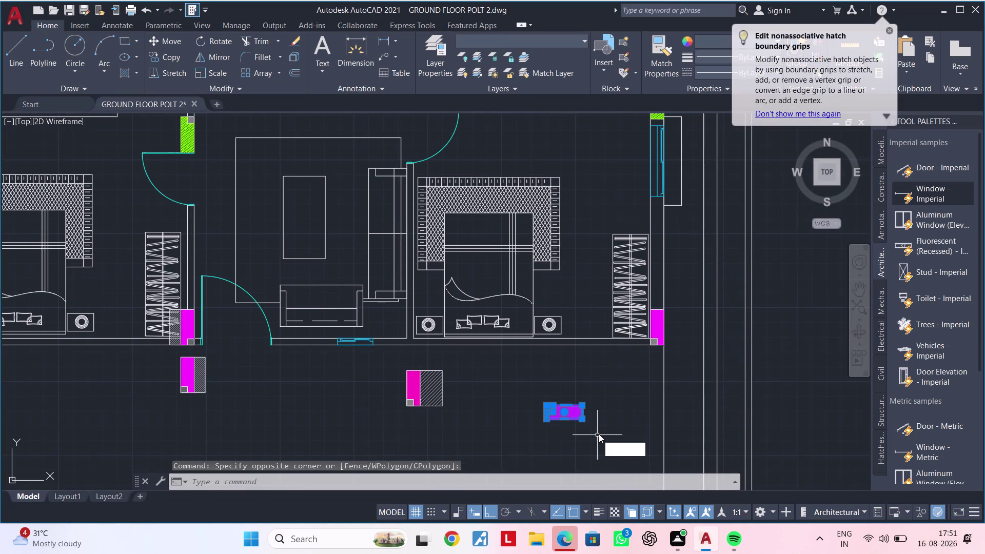
key(o)
key(space)
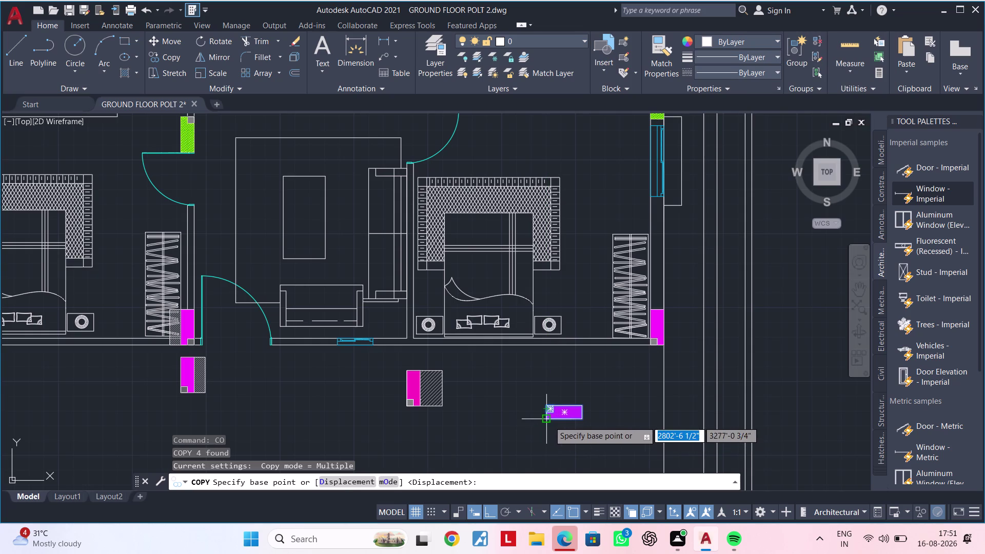
click(549, 421)
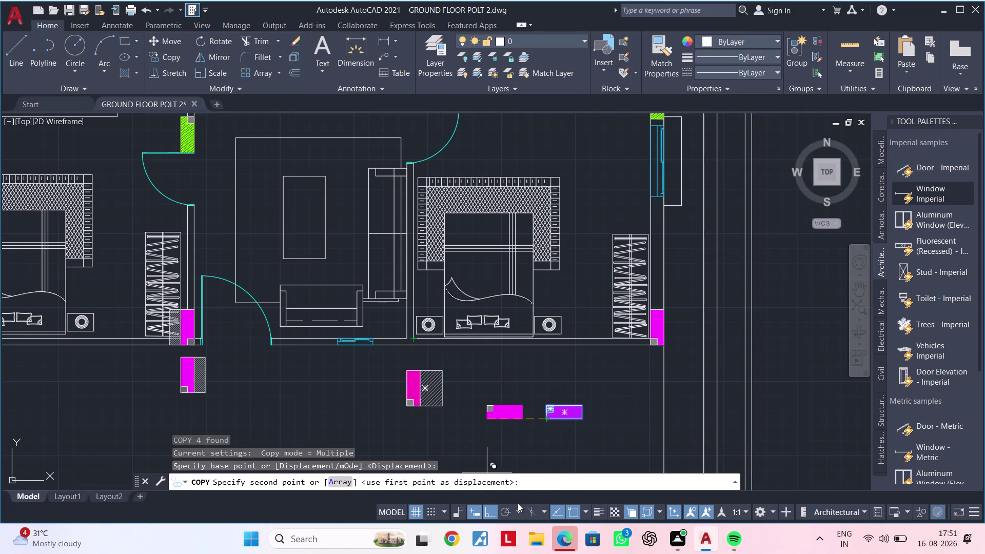
click(489, 508)
scroll(up, 3)
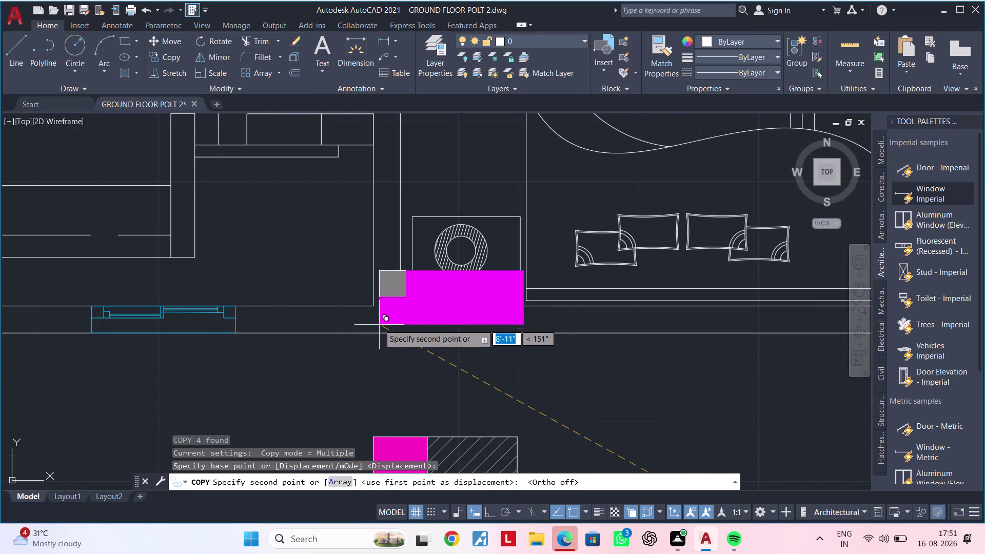
click(375, 305)
key(Escape)
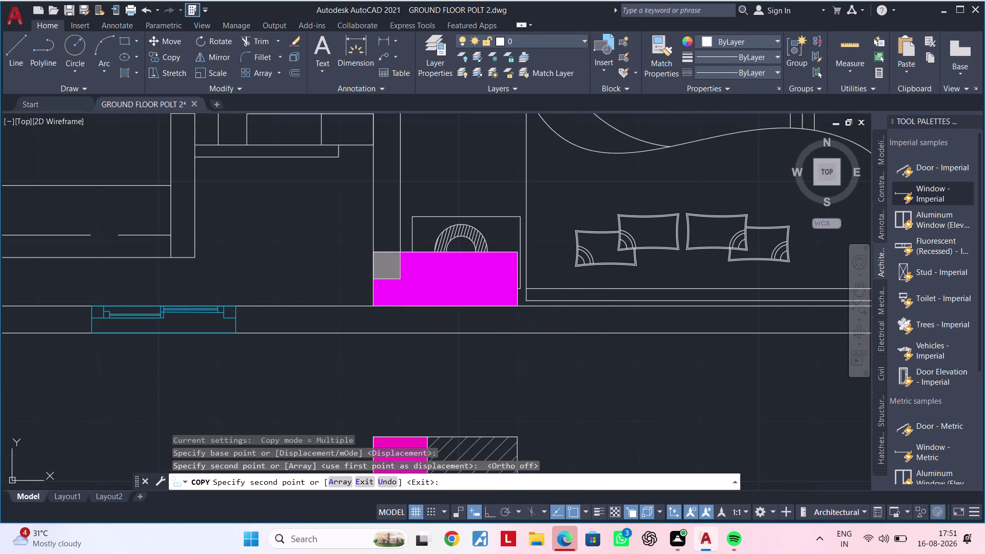
key(Escape)
key(Escape)
Move the placed column copy down onto the outer wall line.
scroll(up, 3)
click(346, 231)
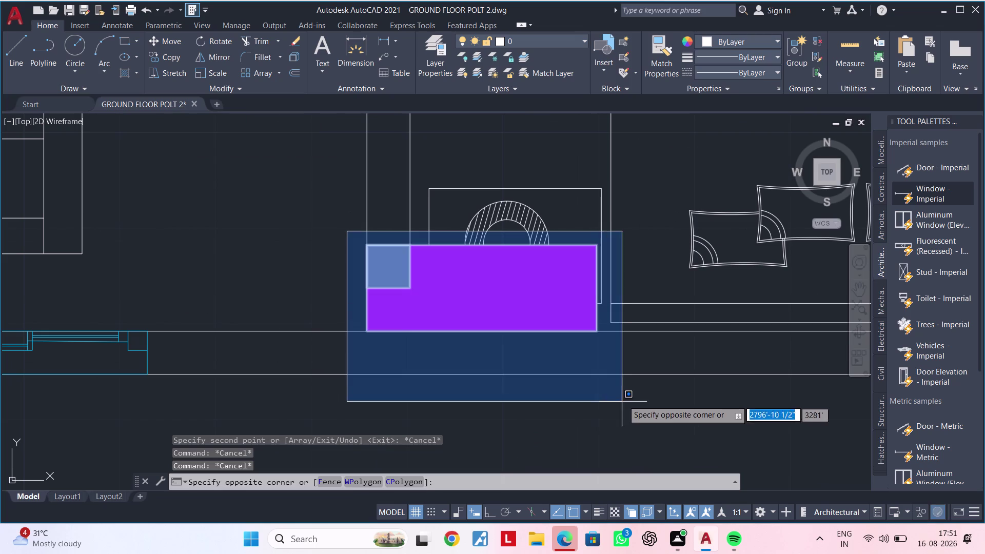
click(607, 369)
text(M)
key(space)
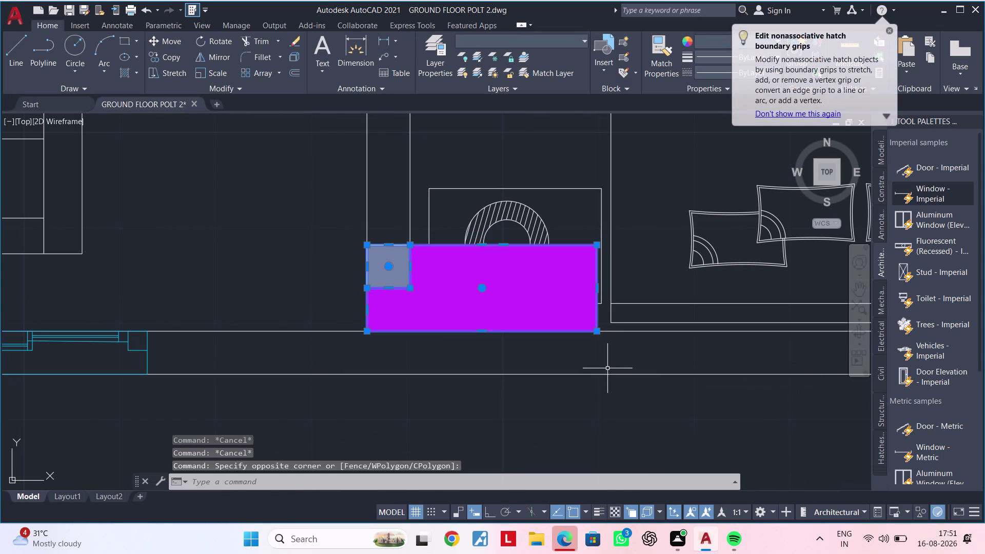
click(367, 330)
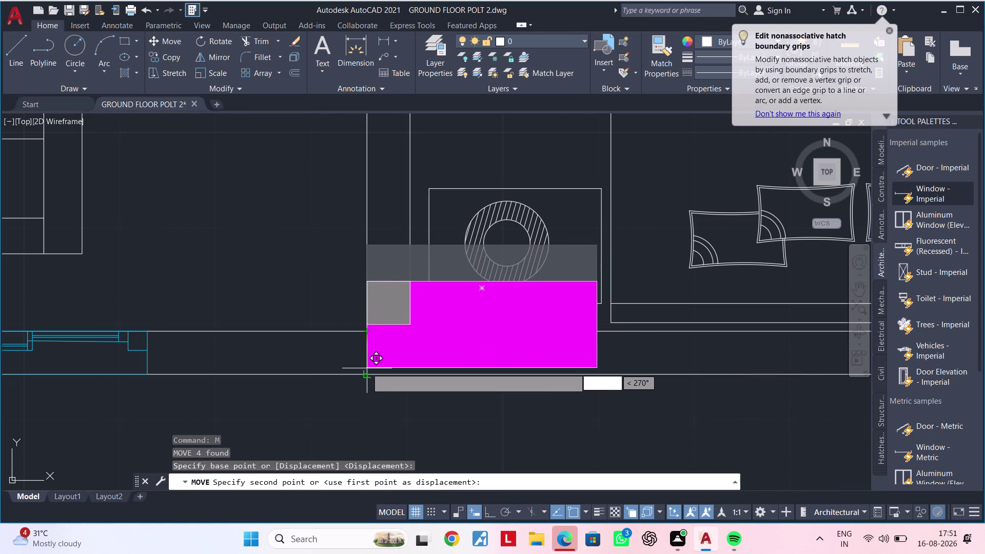
click(369, 372)
key(Escape)
Window-select the magenta column piece beside the bedroom wardrobe.
scroll(down, 3)
middle_drag(516, 403, 413, 390)
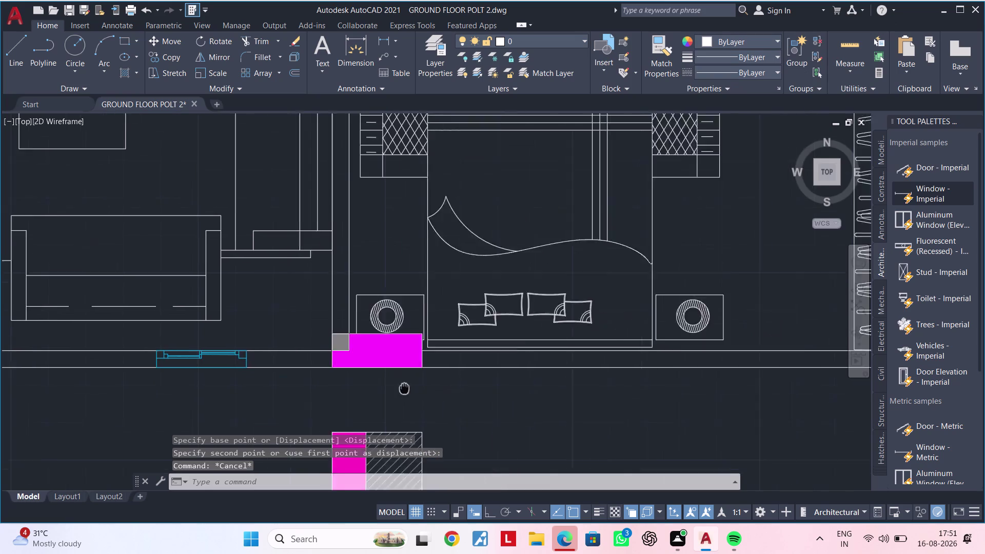
middle_drag(413, 390, 374, 386)
scroll(down, 3)
middle_drag(609, 426, 352, 384)
key(Escape)
key(Escape)
key(Escape)
middle_drag(472, 382, 480, 375)
key(Escape)
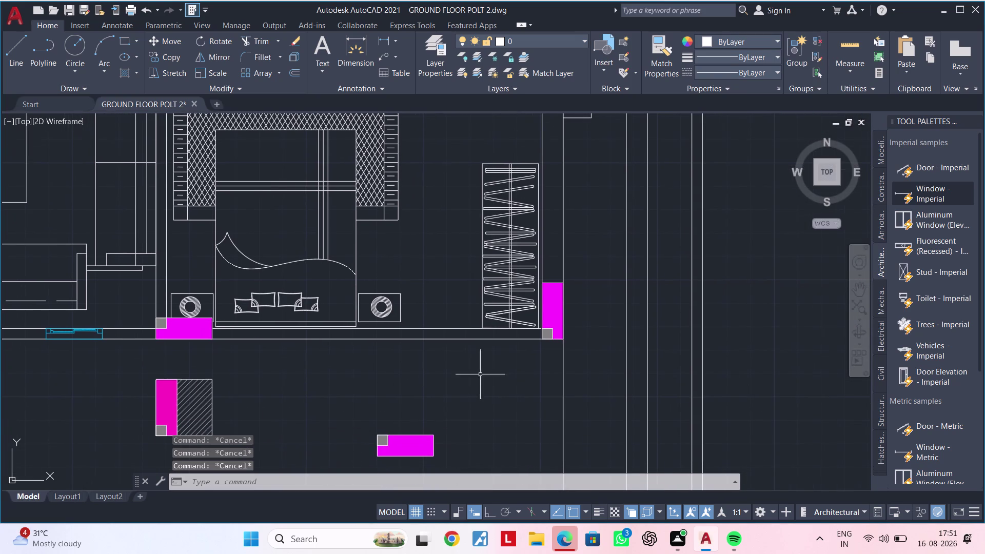
click(539, 281)
key(Escape)
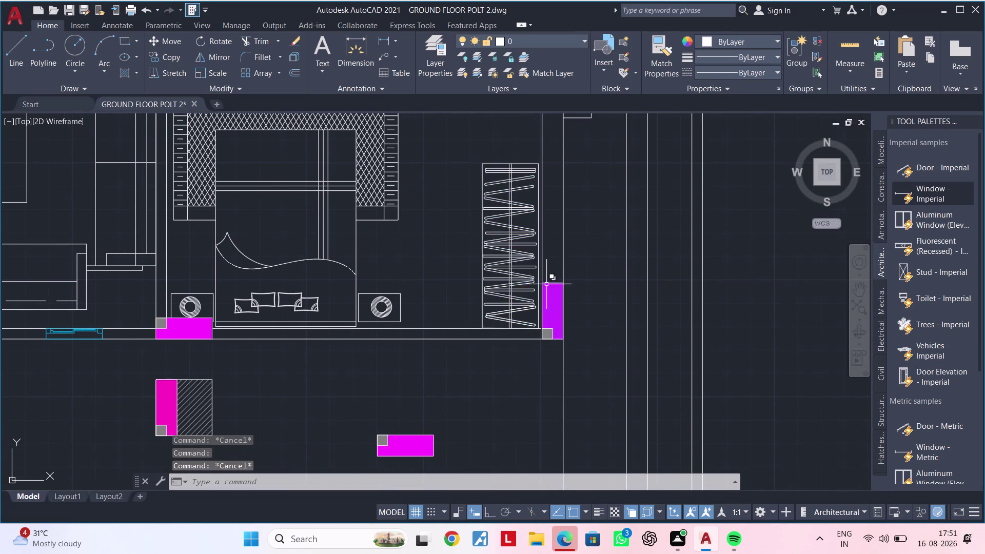
key(Escape)
click(532, 265)
key(Escape)
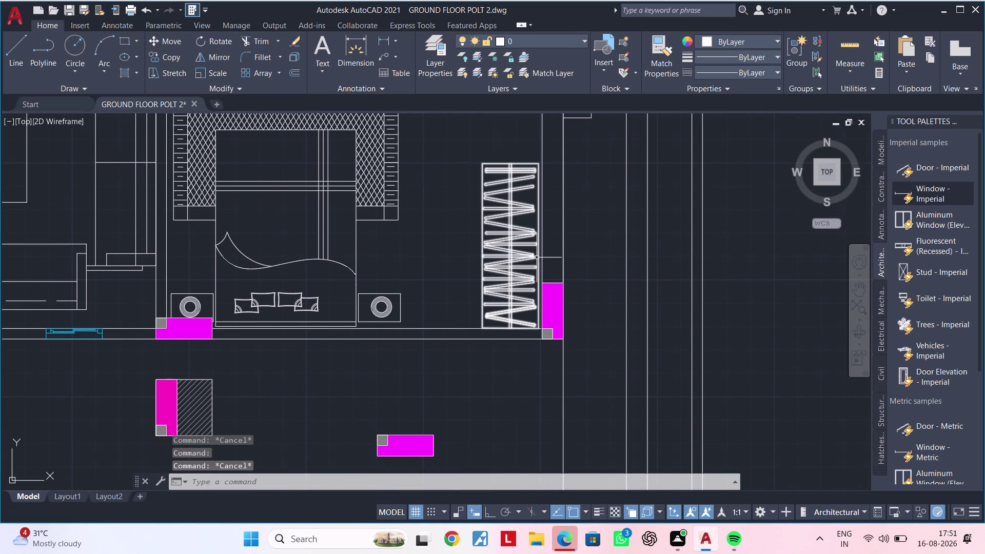
drag(536, 266, 613, 358)
key(Escape)
key(Escape)
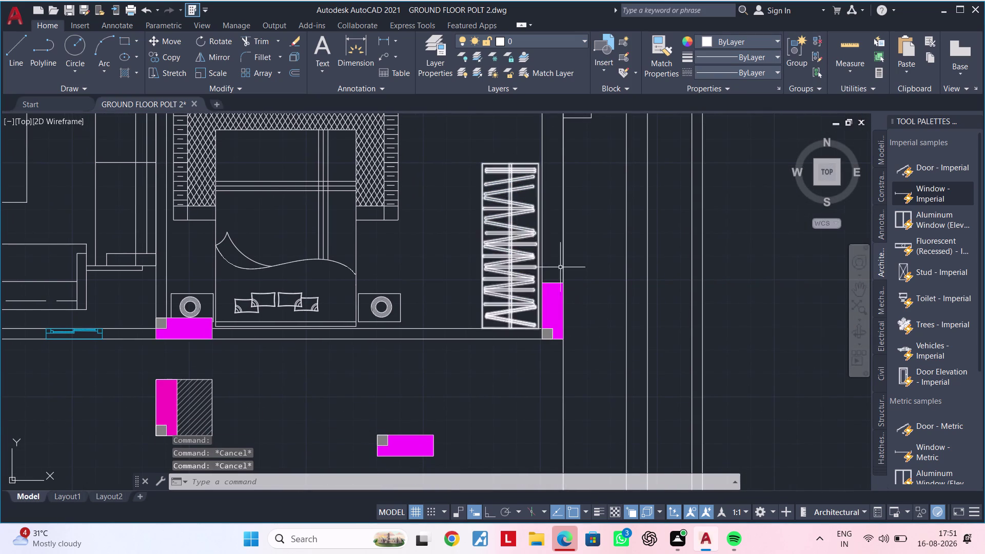
scroll(up, 3)
click(530, 231)
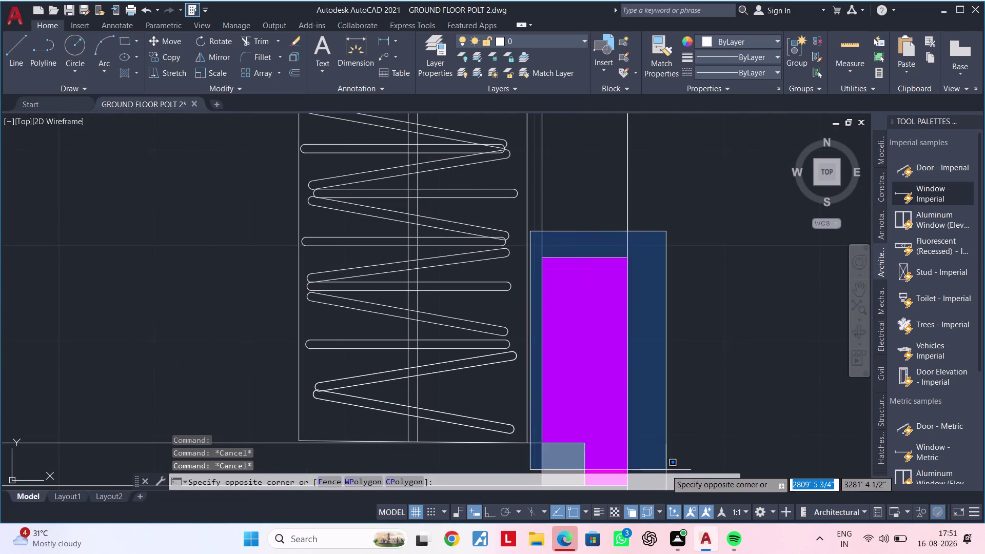
middle_drag(660, 441, 606, 294)
click(607, 370)
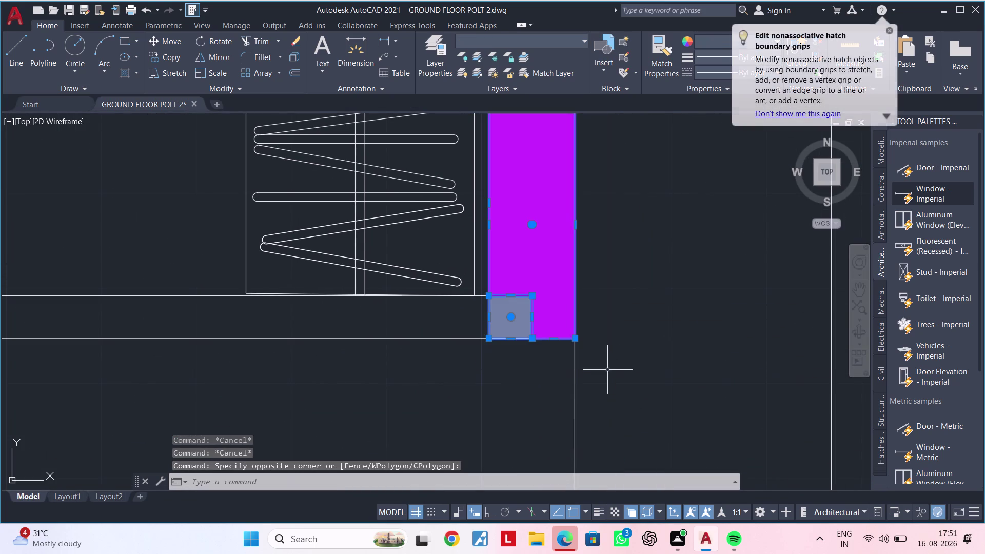
Move the wardrobe-side column below the plan beside the other loose piece.
text(M)
key(space)
drag(607, 370, 608, 404)
scroll(down, 3)
middle_drag(613, 343, 626, 286)
scroll(up, 3)
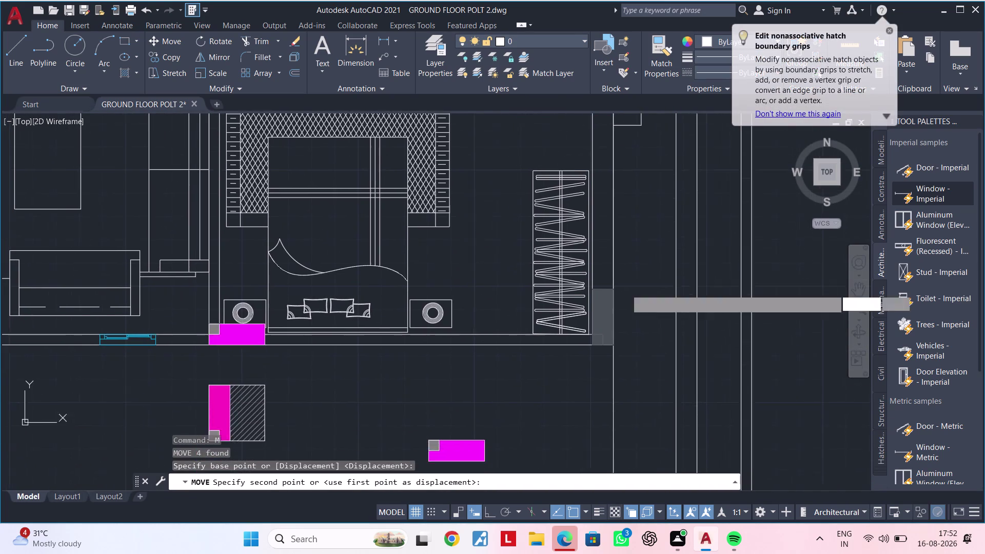
middle_drag(587, 444, 581, 267)
click(562, 381)
key(Escape)
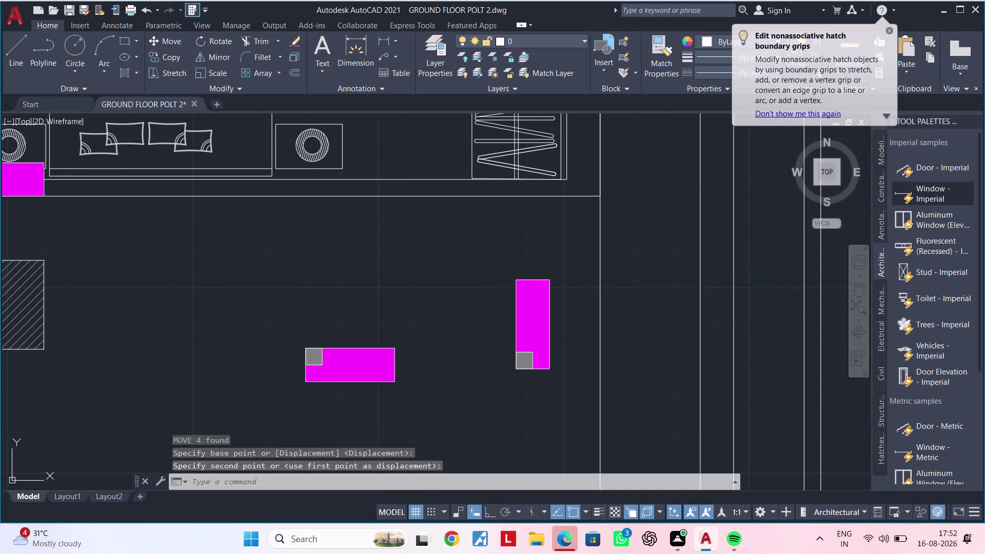
key(Escape)
key(Escape)
key(Escape)
key(Escape)
key(Escape)
key(Escape)
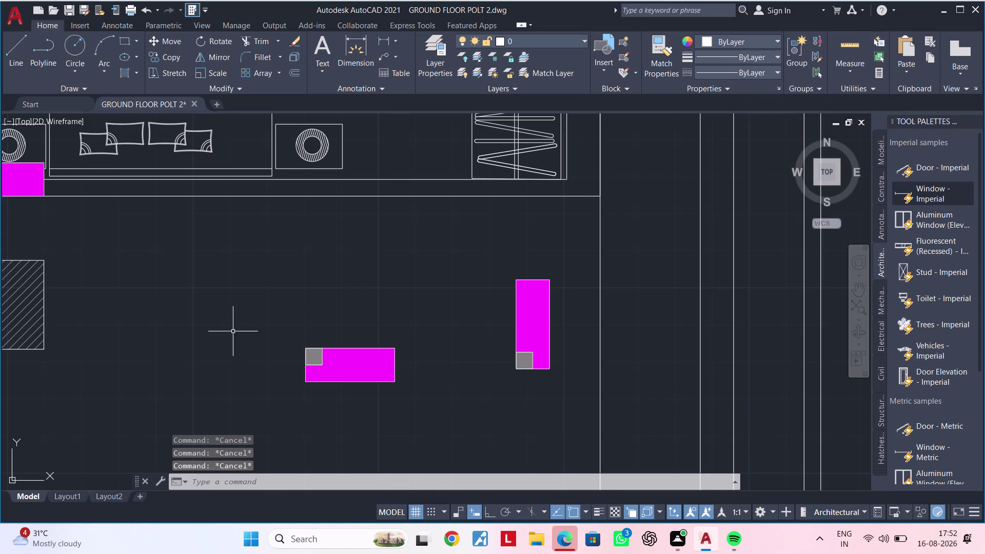
Attempt mirroring the horizontal column piece at its left edge, then undo and cancel.
drag(233, 331, 253, 333)
click(450, 417)
text(MI)
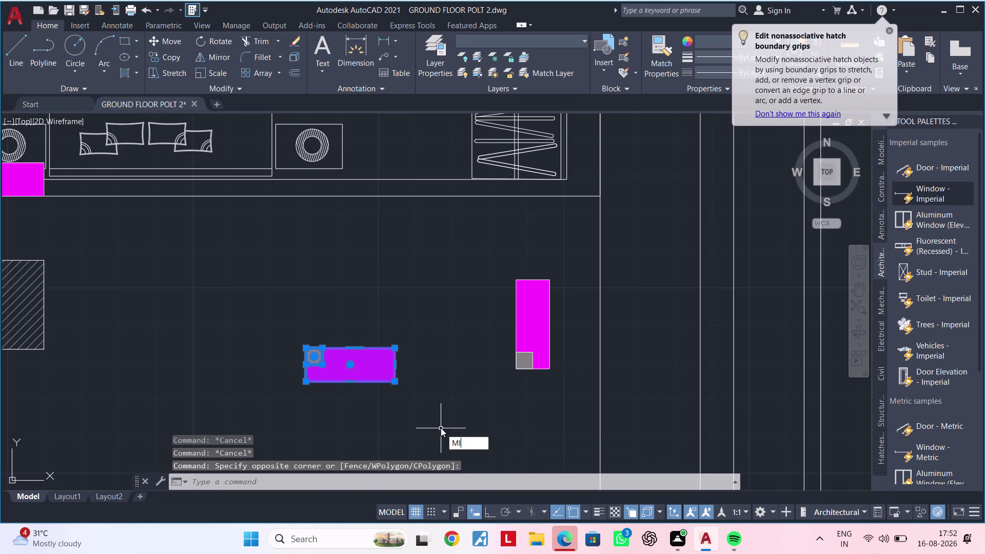
key(space)
drag(293, 417, 329, 420)
middle_drag(431, 407, 431, 350)
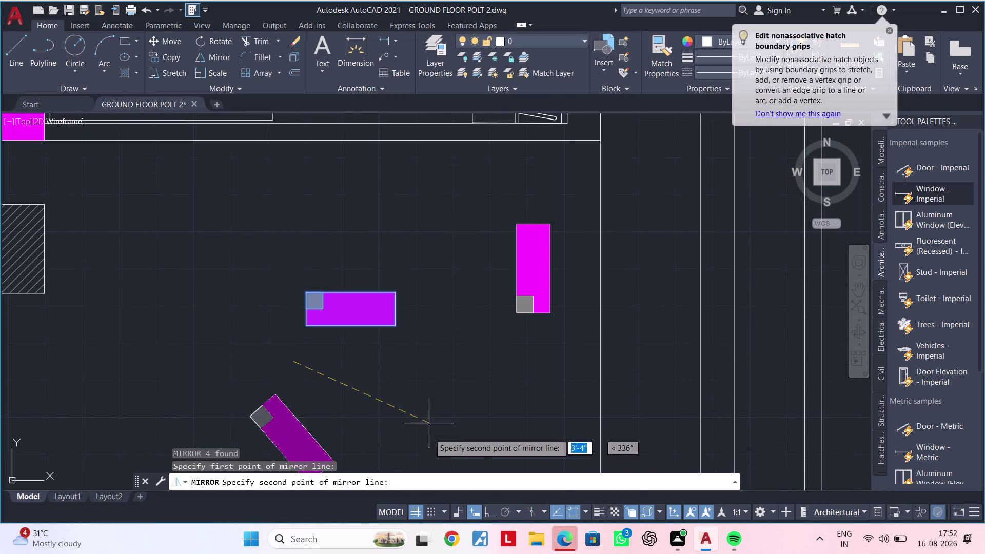
click(492, 512)
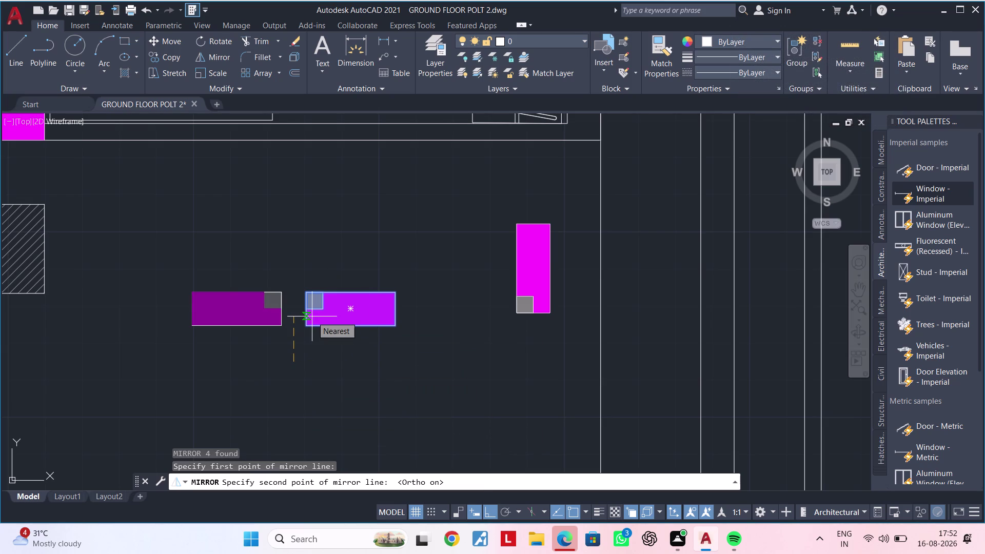
click(312, 317)
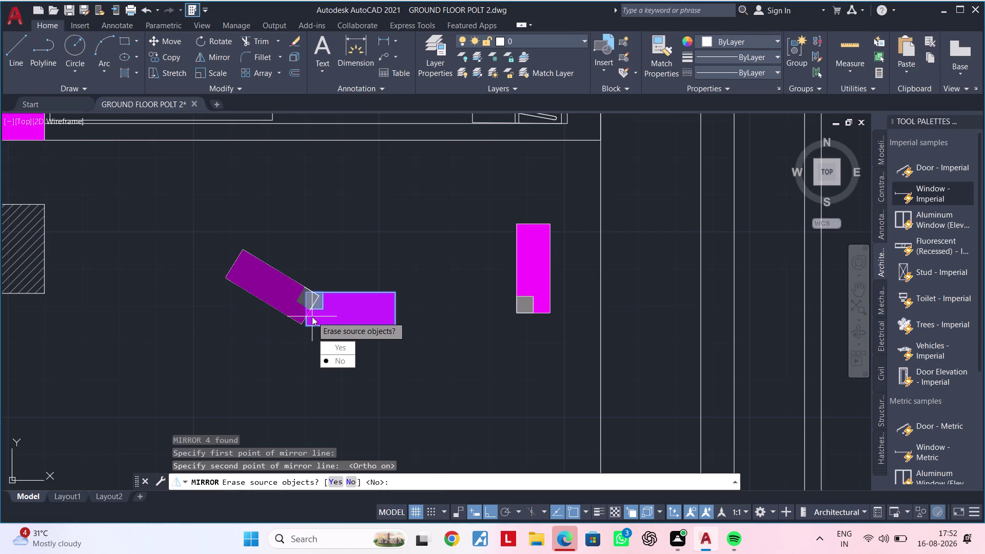
key(ctrl+z)
key(Escape)
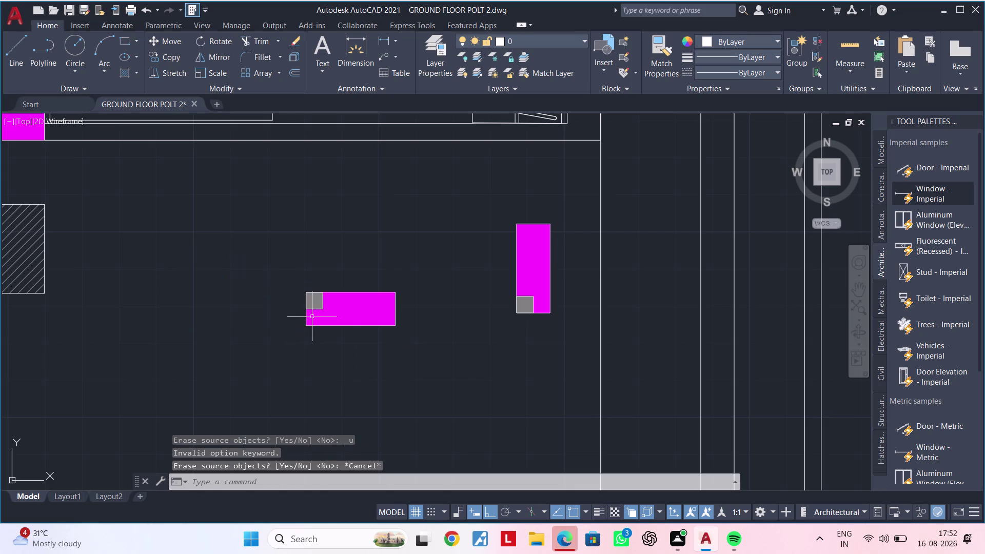
Mirror the horizontal piece across a near-vertical line, keeping the original, placing a copy beside it.
click(289, 283)
click(414, 349)
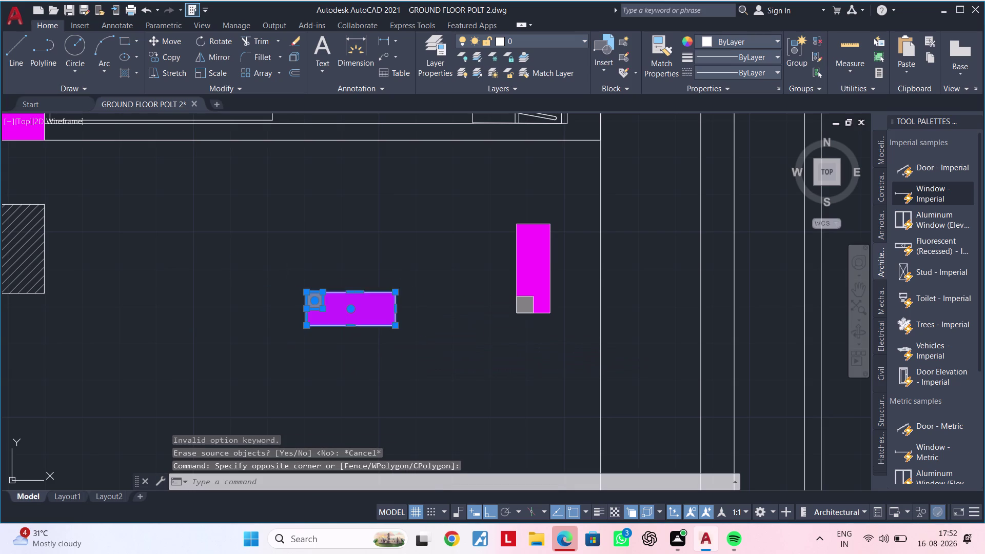
key(m)
text(I)
key(space)
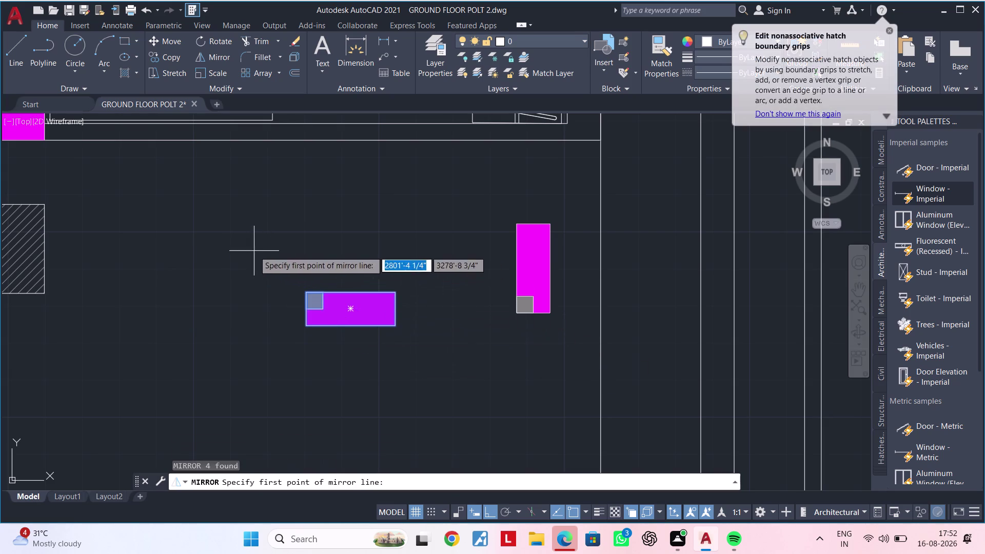
click(254, 251)
click(269, 369)
drag(290, 417, 269, 370)
middle_drag(217, 350, 322, 349)
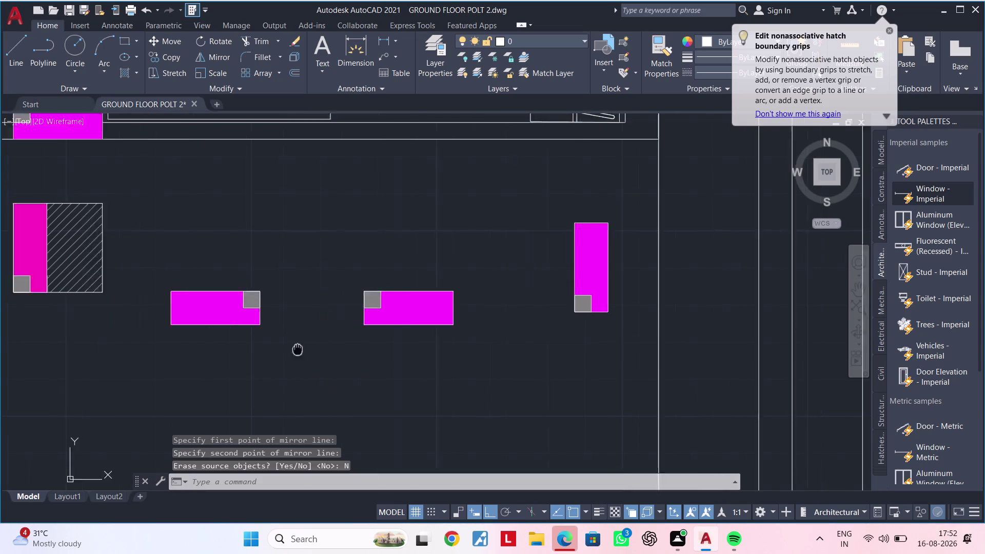
middle_drag(323, 350, 361, 349)
Mirror the window piece across a horizontal line to add a flipped copy beneath it.
click(246, 278)
click(391, 363)
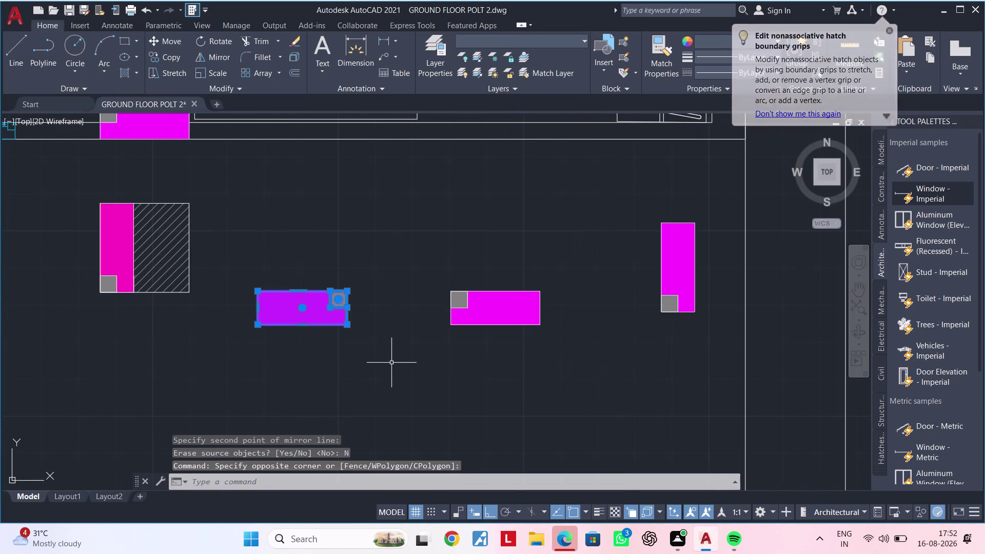
text(MI)
key(space)
drag(256, 354, 278, 356)
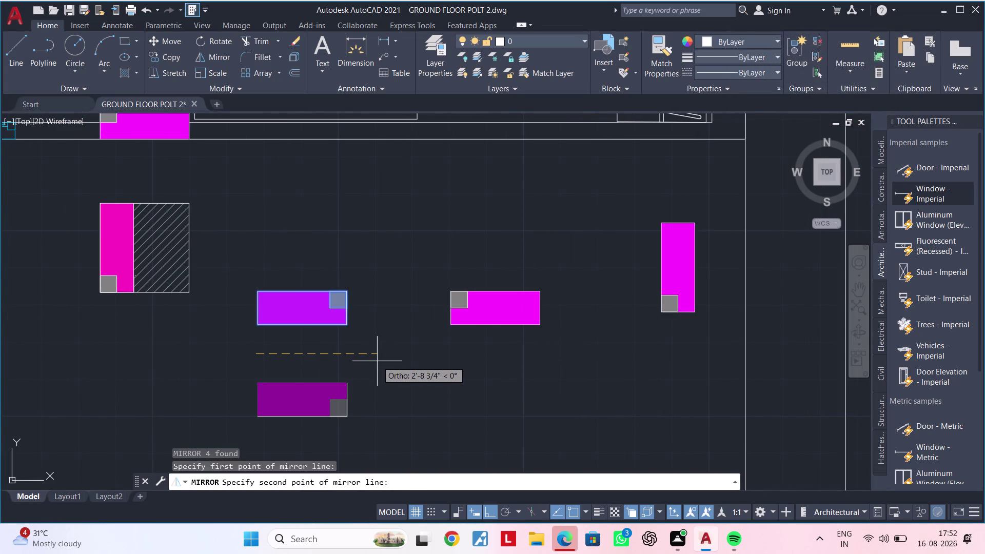
click(377, 361)
drag(398, 408, 377, 361)
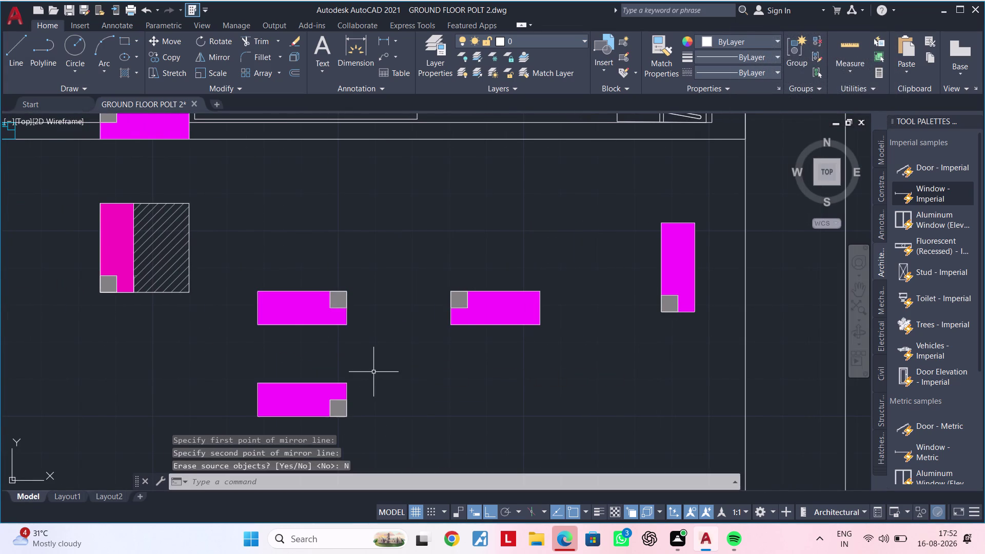
middle_drag(374, 372, 369, 371)
key(Escape)
drag(214, 365, 237, 380)
click(425, 438)
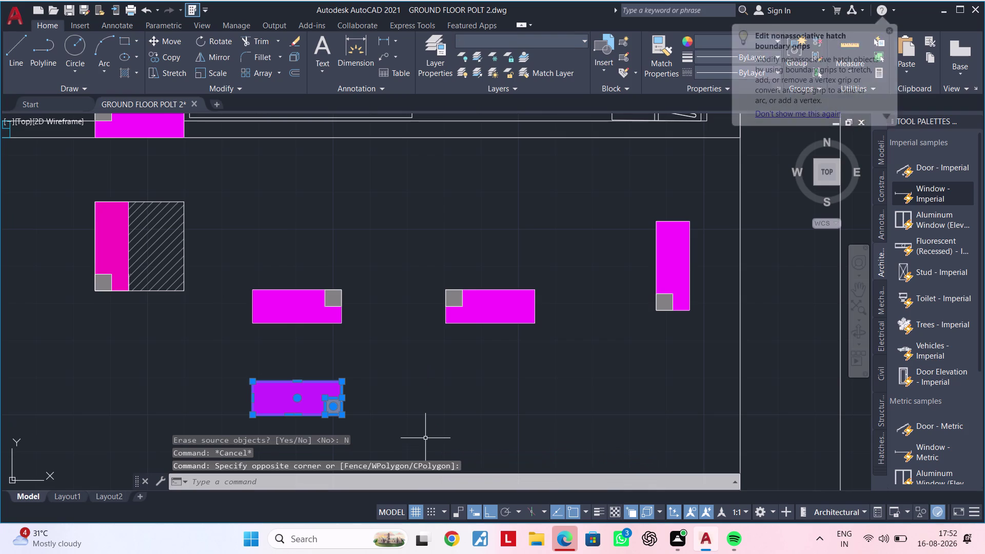
Move the flipped magenta column copy into the bedroom's front-wall corner beside the wardrobe, Ortho off.
text(M)
key(space)
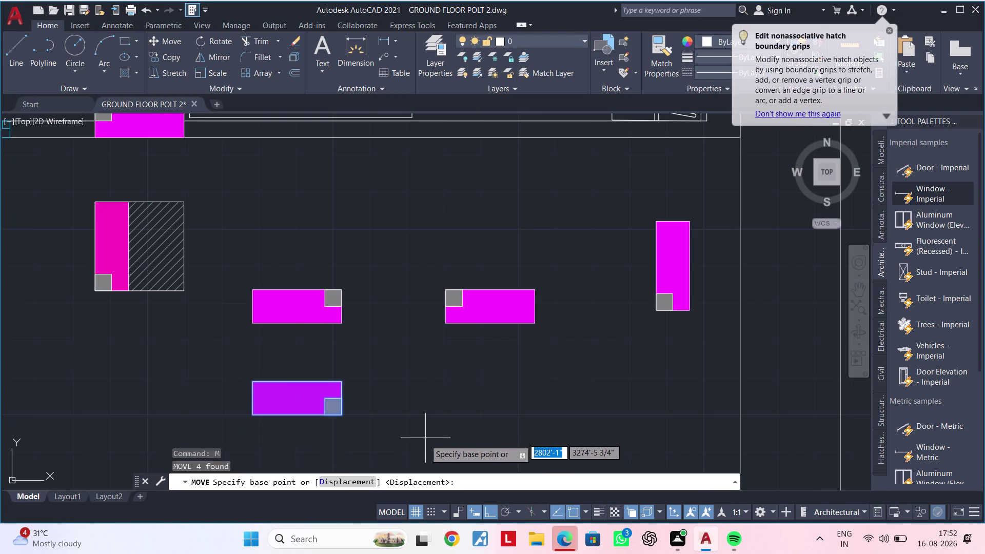
click(344, 419)
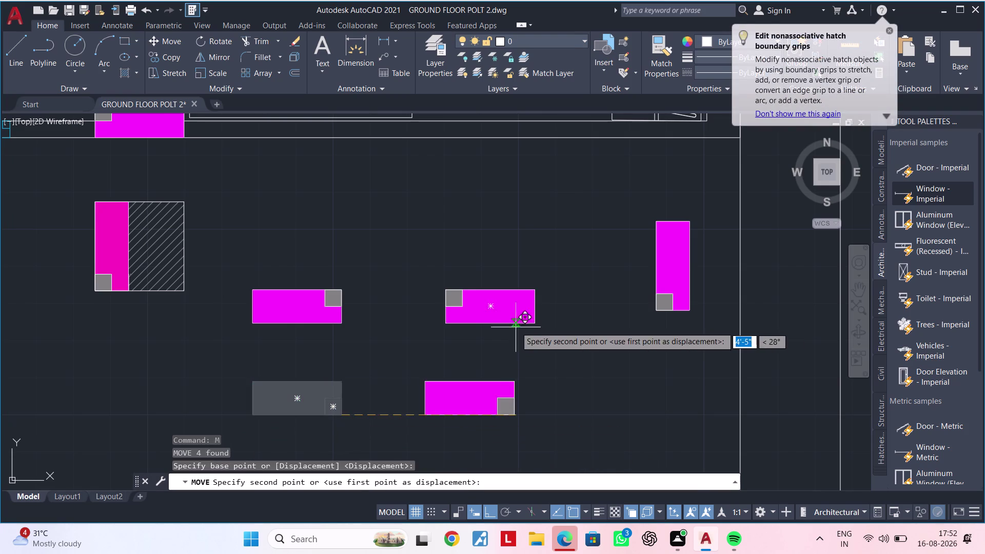
middle_drag(514, 326, 435, 467)
click(488, 508)
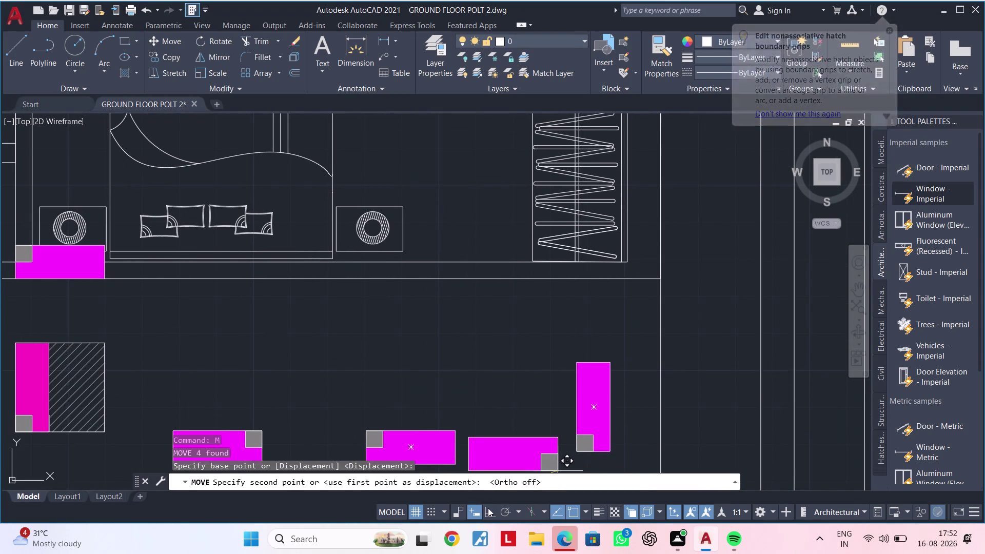
middle_drag(626, 298, 552, 331)
scroll(up, 3)
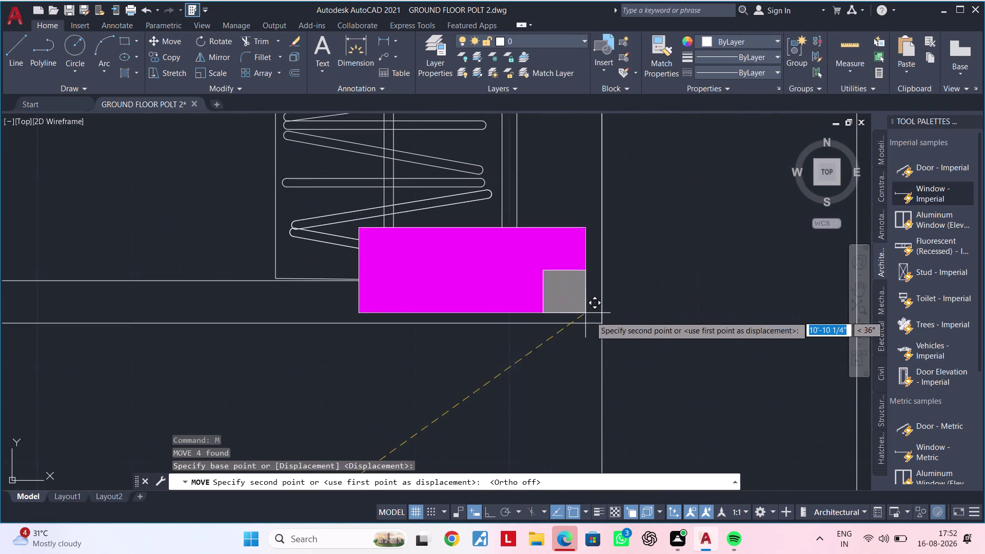
click(601, 323)
scroll(down, 3)
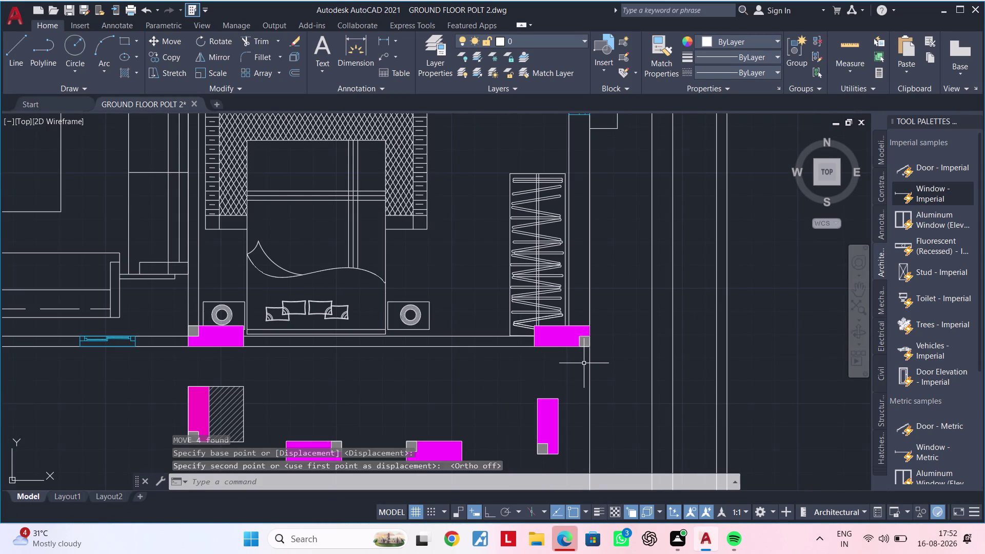
scroll(up, 3)
scroll(up, 3)
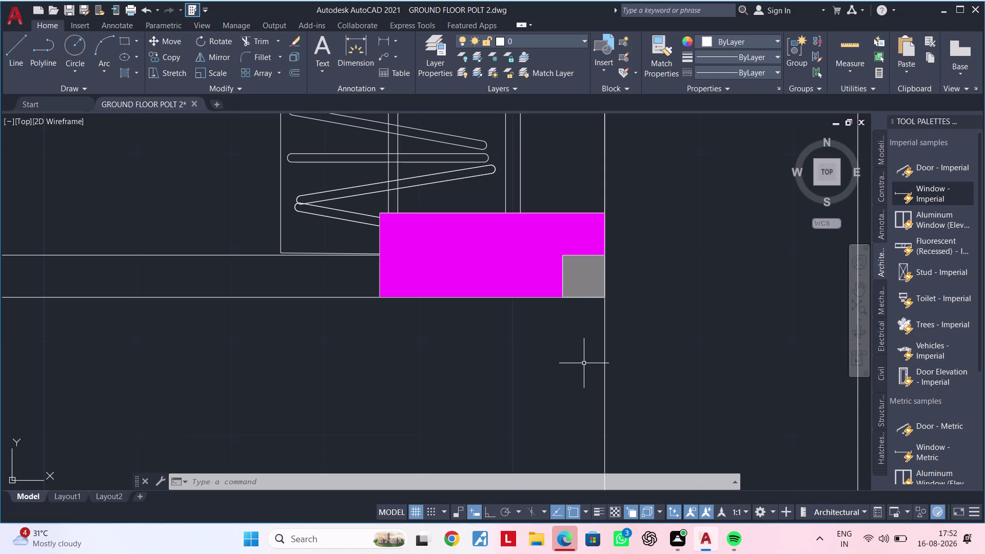
scroll(down, 3)
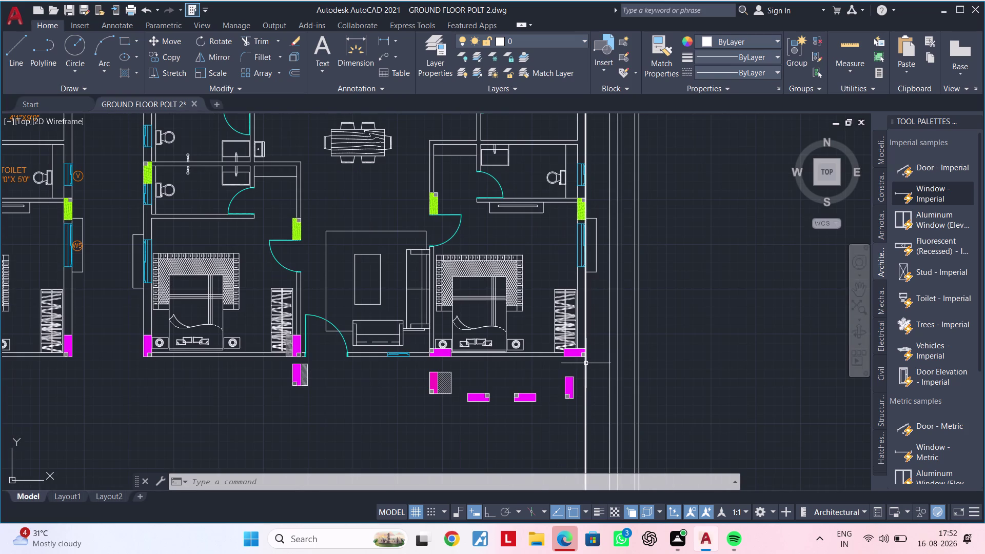
scroll(up, 3)
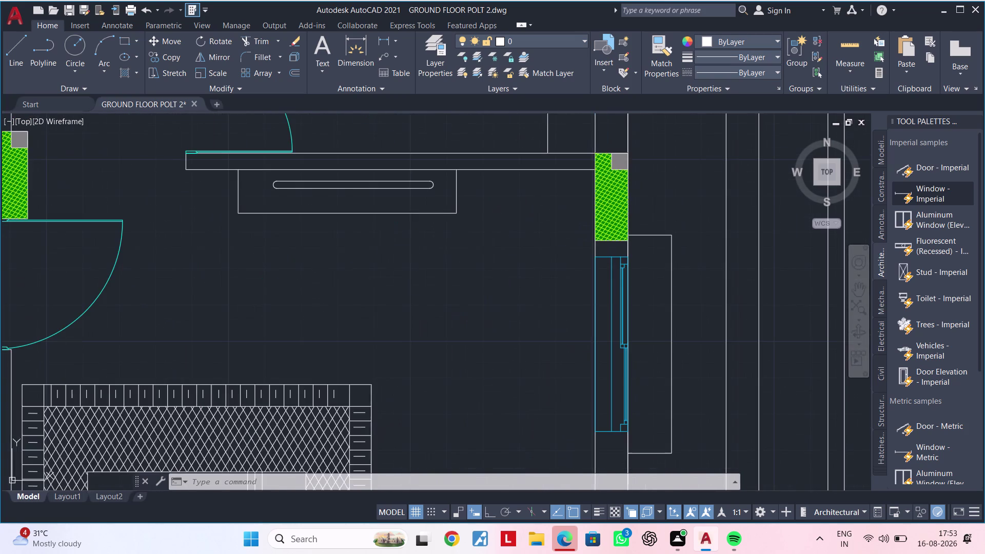
scroll(up, 3)
scroll(down, 3)
middle_drag(586, 304, 587, 219)
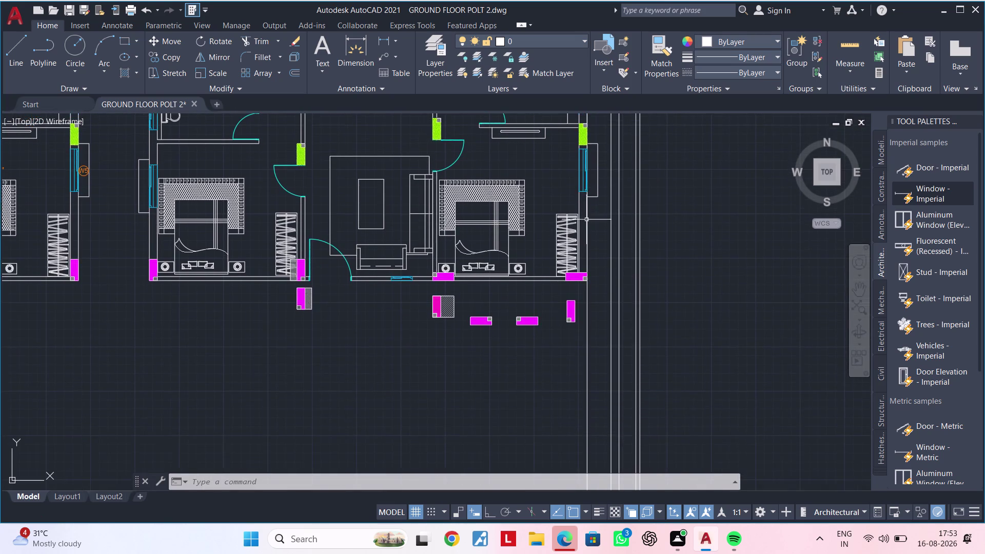
scroll(up, 3)
scroll(up, 3)
middle_drag(579, 265, 551, 350)
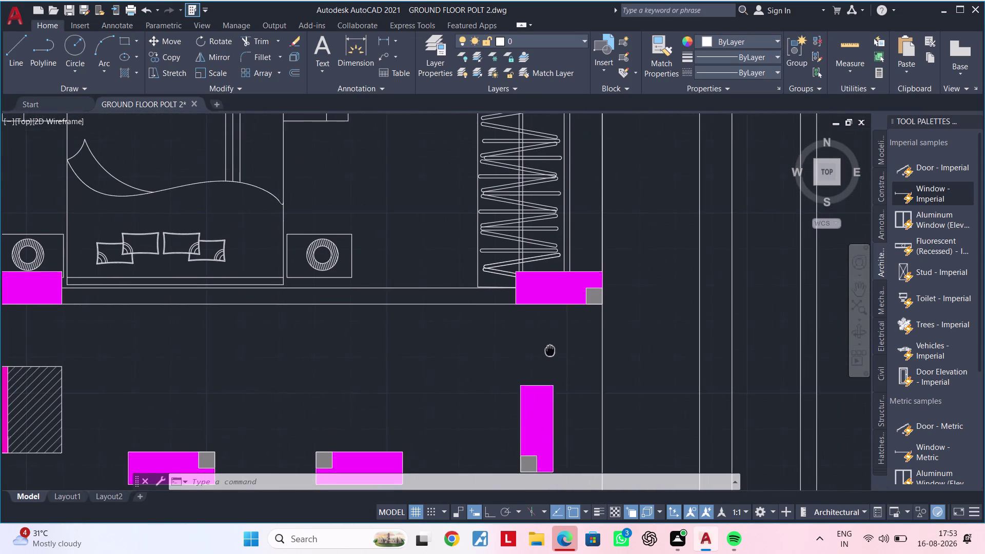
middle_drag(550, 350, 513, 331)
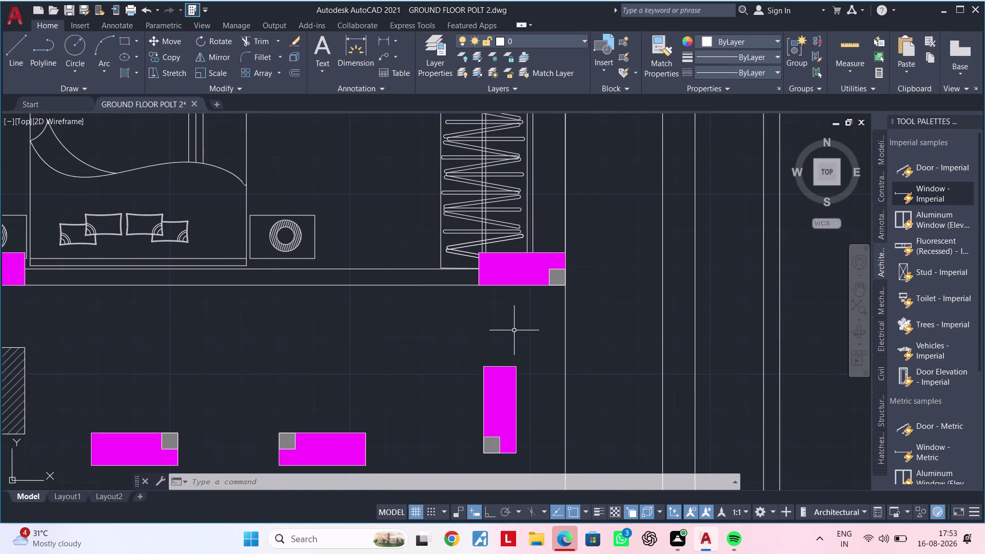
scroll(down, 3)
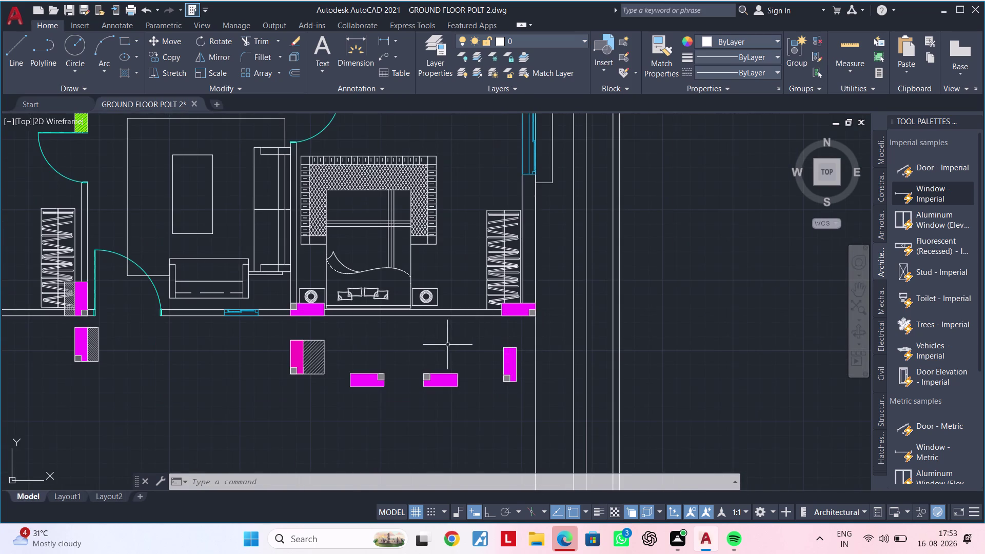
middle_drag(444, 346, 551, 289)
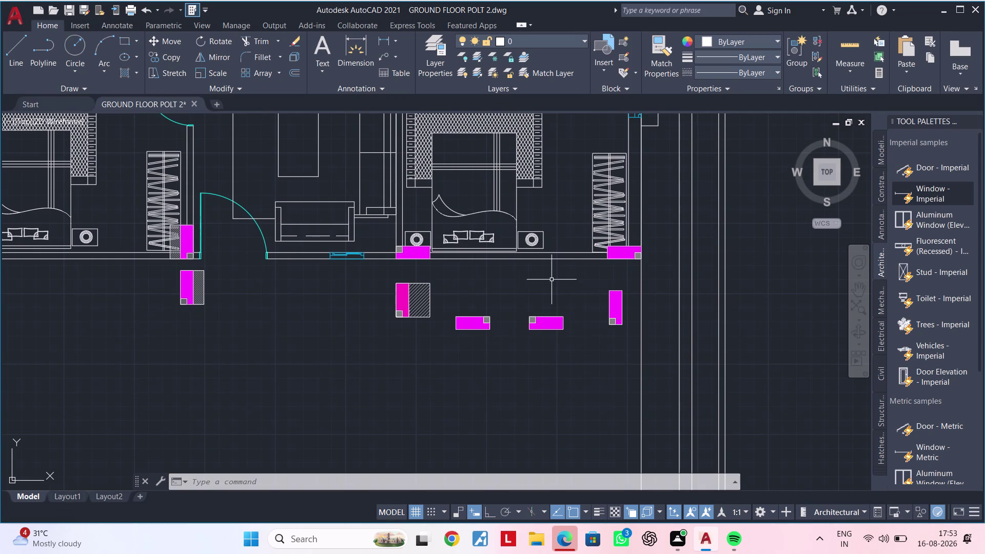
middle_drag(549, 274, 518, 406)
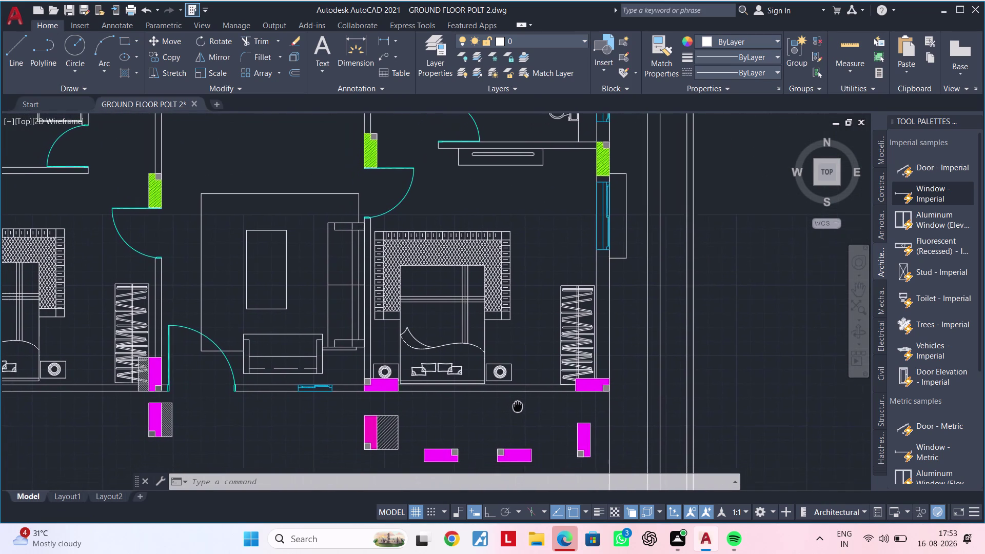
middle_drag(517, 406, 522, 386)
scroll(up, 3)
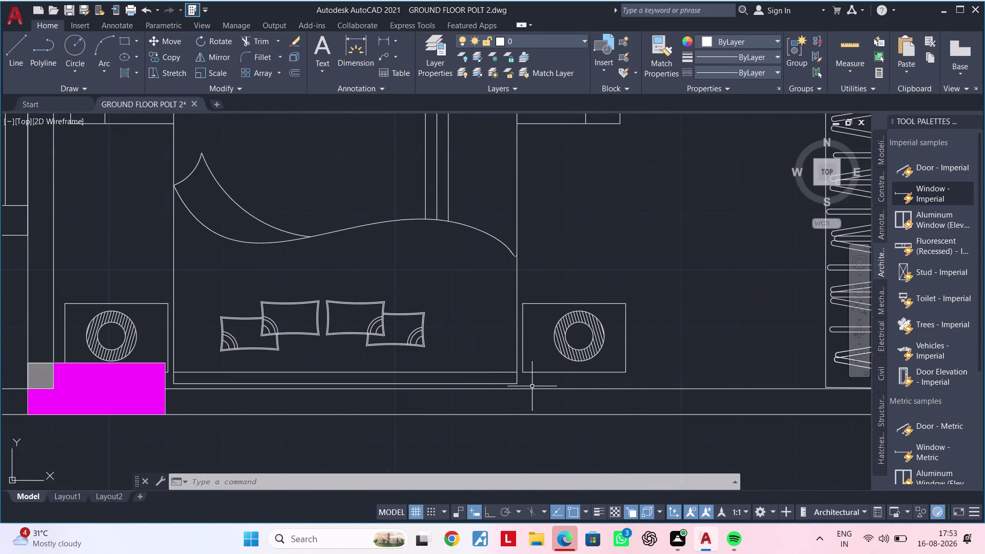
scroll(down, 3)
middle_drag(612, 419, 400, 421)
scroll(up, 3)
key(Escape)
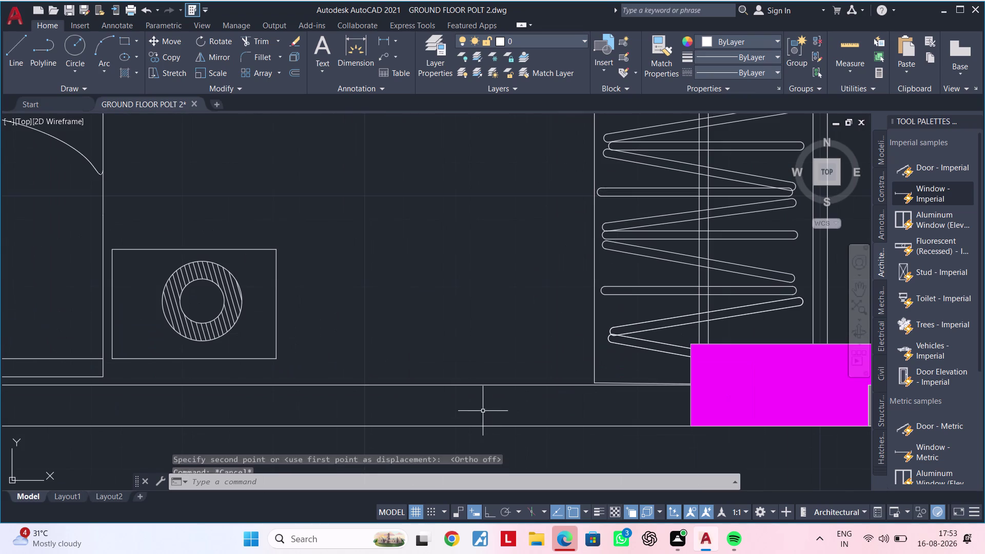
key(Escape)
click(386, 40)
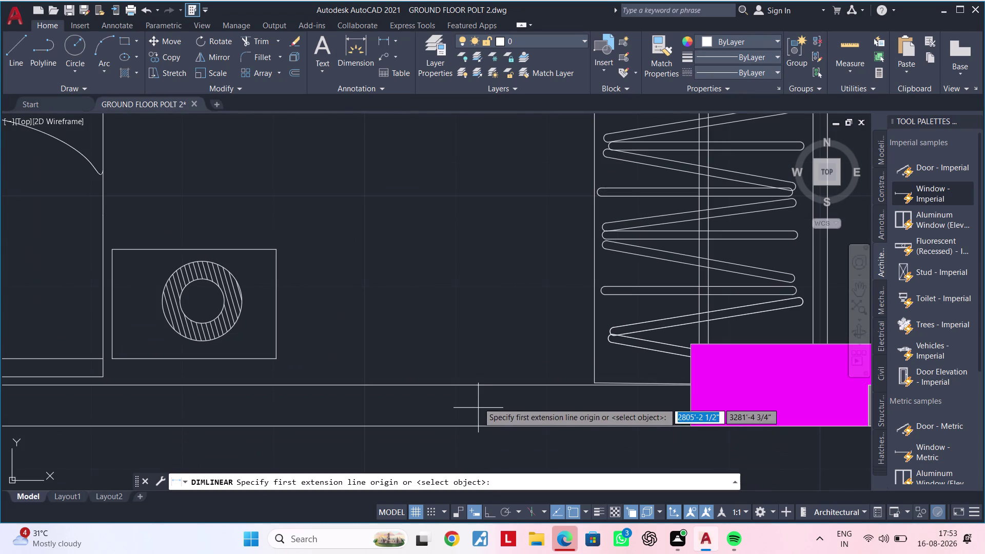
click(480, 385)
click(482, 426)
scroll(down, 3)
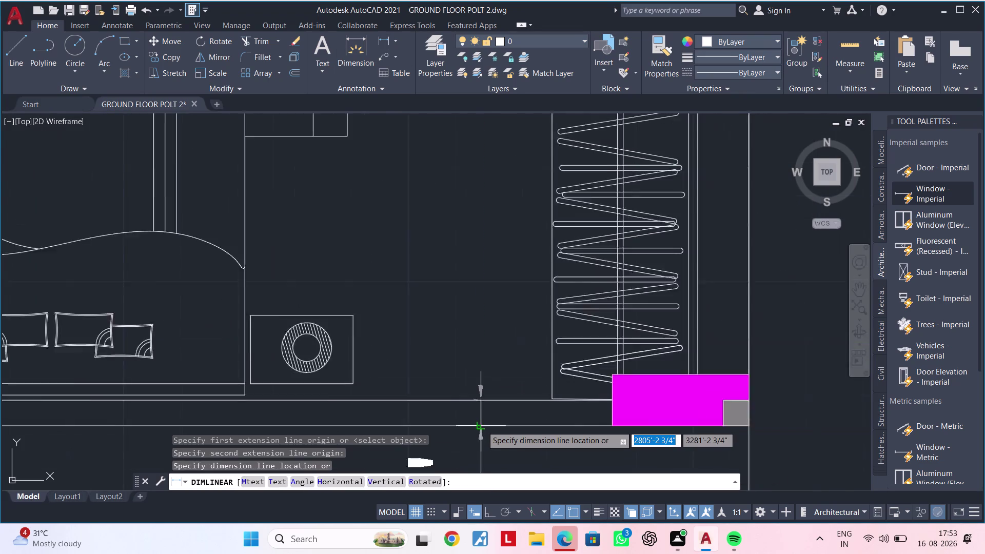
scroll(down, 3)
middle_drag(484, 400, 502, 310)
key(Escape)
key(Escape)
scroll(down, 3)
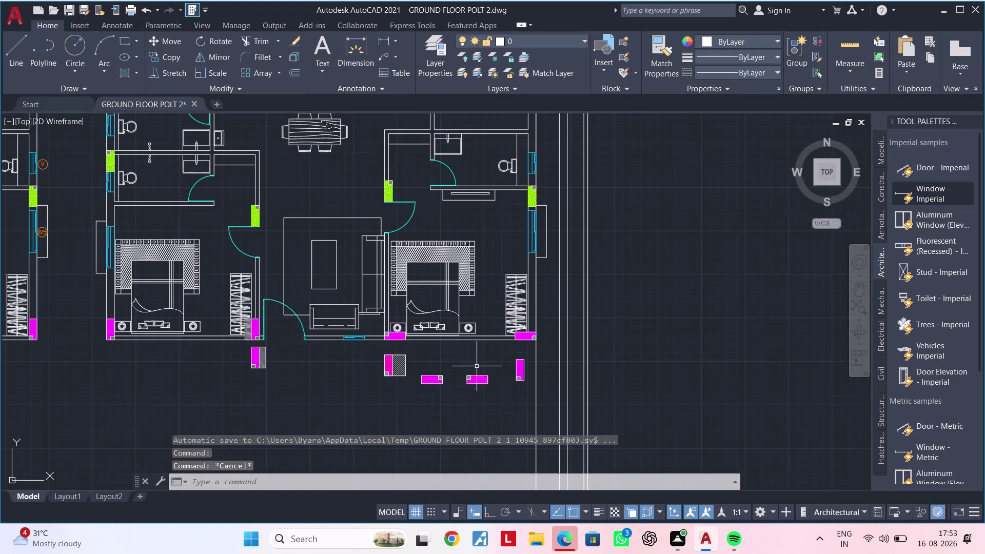
middle_drag(469, 374, 438, 392)
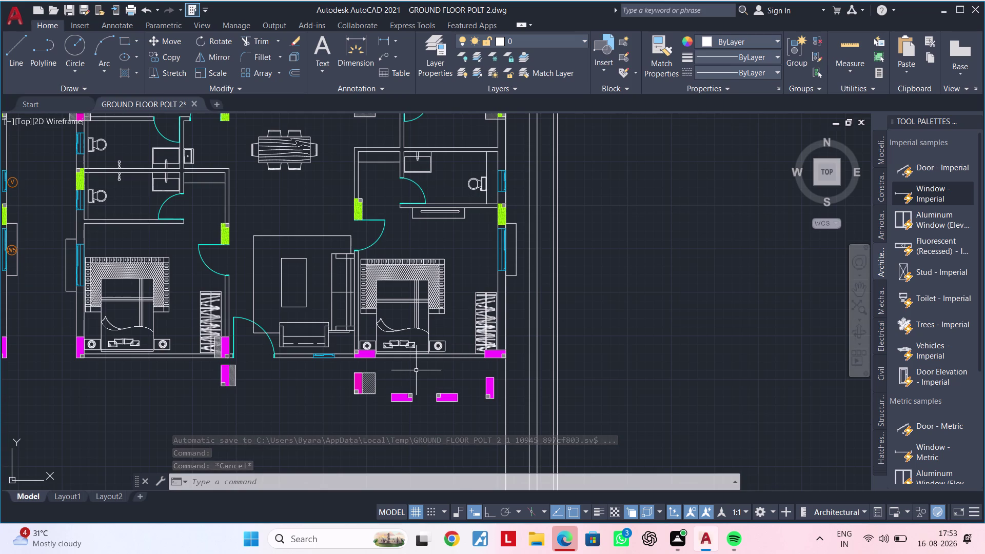
scroll(up, 3)
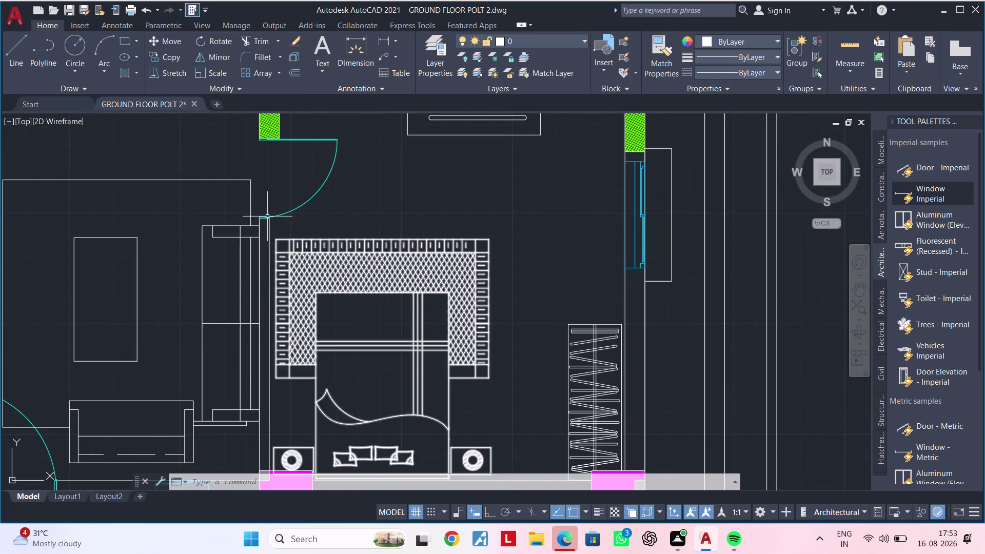
scroll(up, 3)
drag(271, 228, 273, 240)
scroll(down, 3)
middle_drag(384, 323, 402, 247)
scroll(up, 3)
scroll(down, 3)
middle_drag(523, 386, 488, 291)
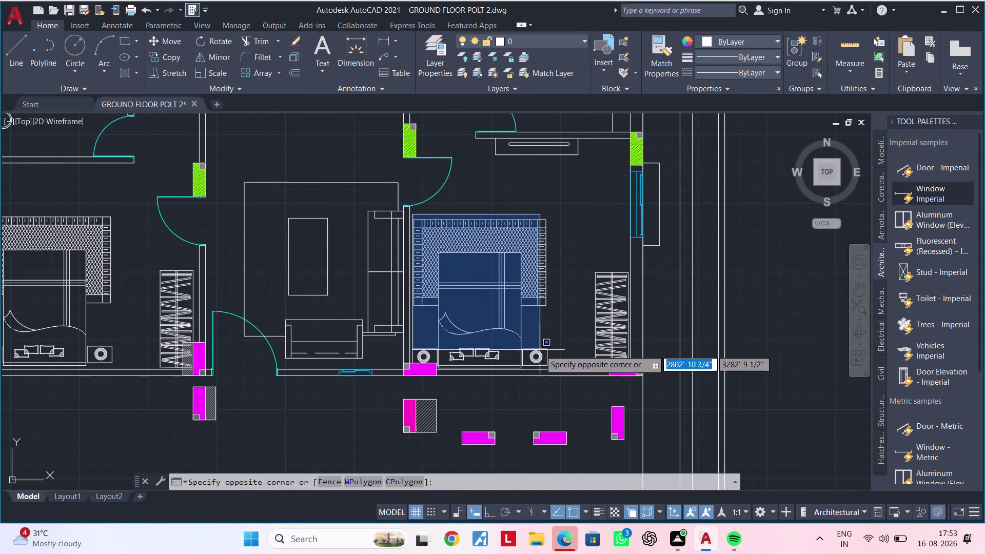
scroll(up, 3)
scroll(up, 3)
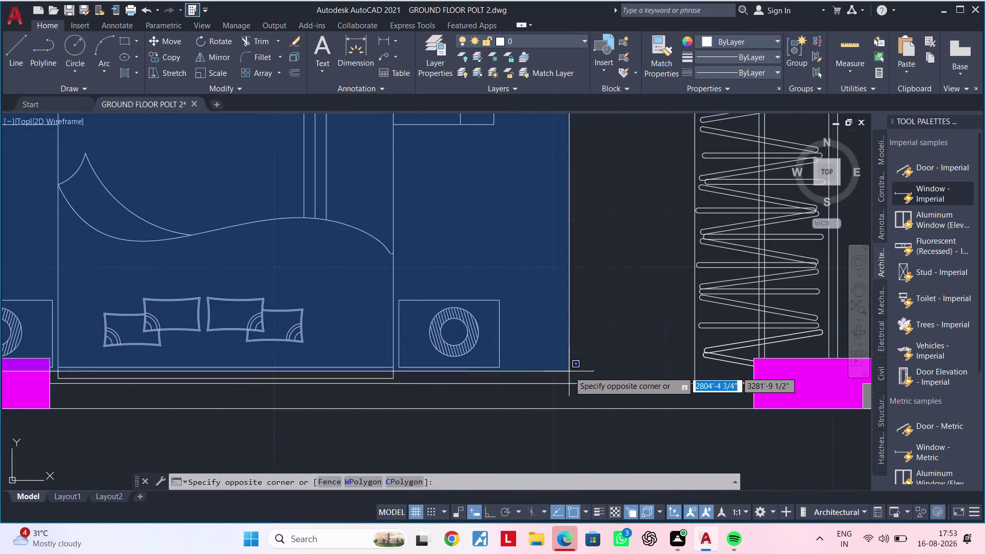
middle_drag(449, 377, 490, 319)
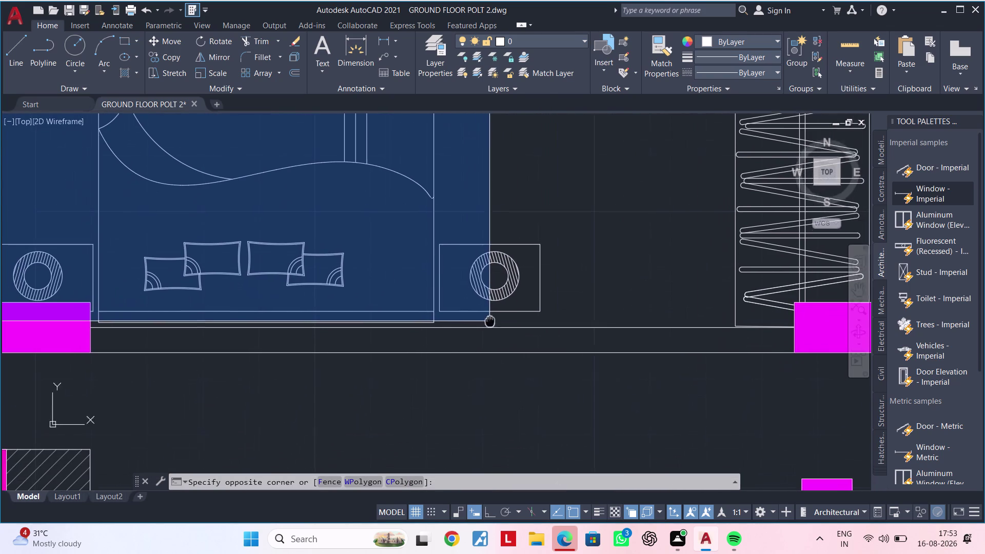
middle_drag(490, 319, 491, 316)
scroll(down, 3)
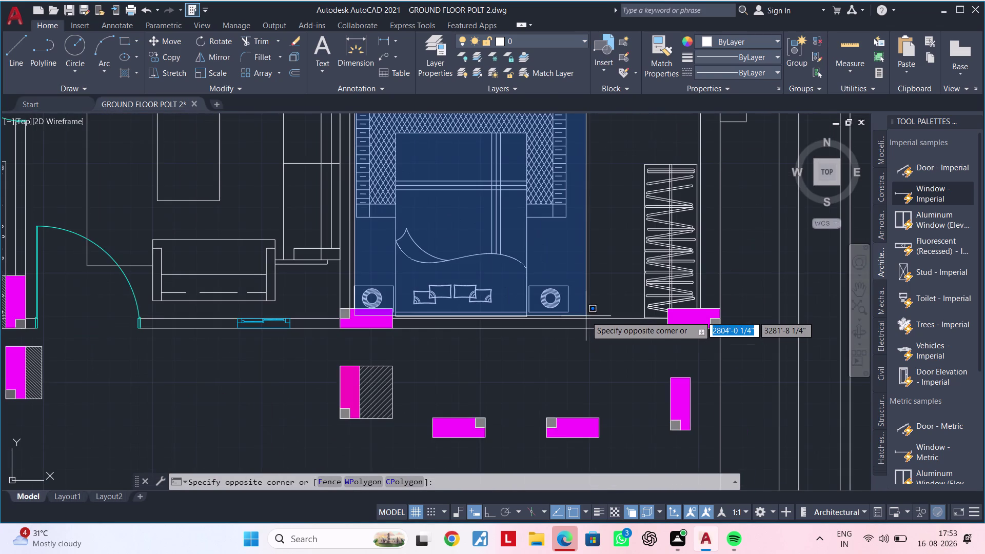
click(586, 316)
key(Escape)
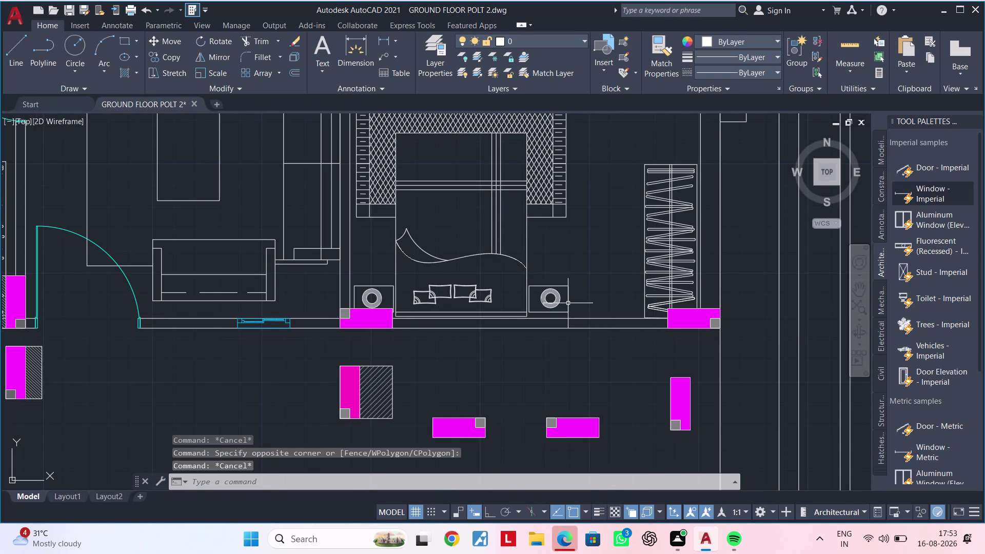
click(568, 304)
Select the bed and side tables and try moving them within the bedroom.
middle_drag(578, 288, 486, 328)
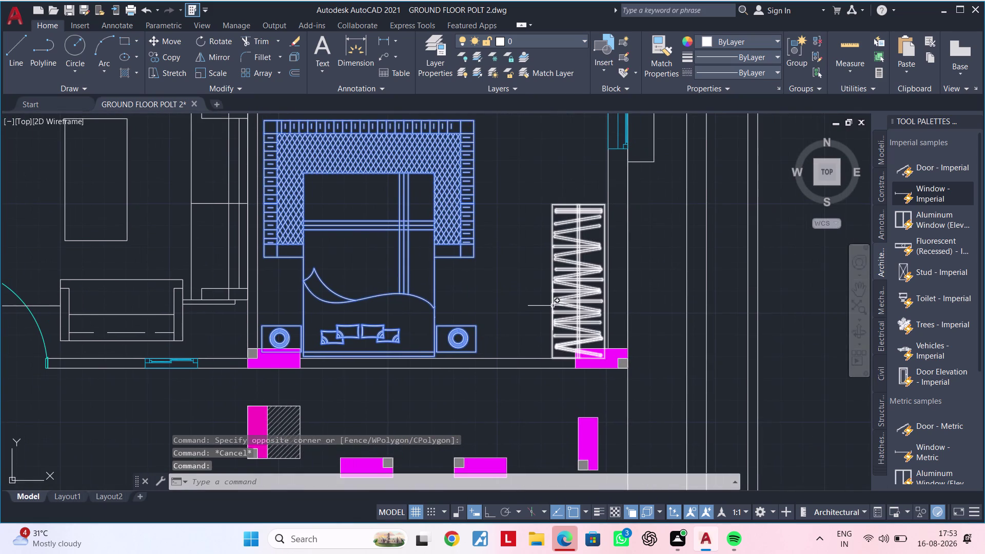
click(553, 306)
text(M)
key(space)
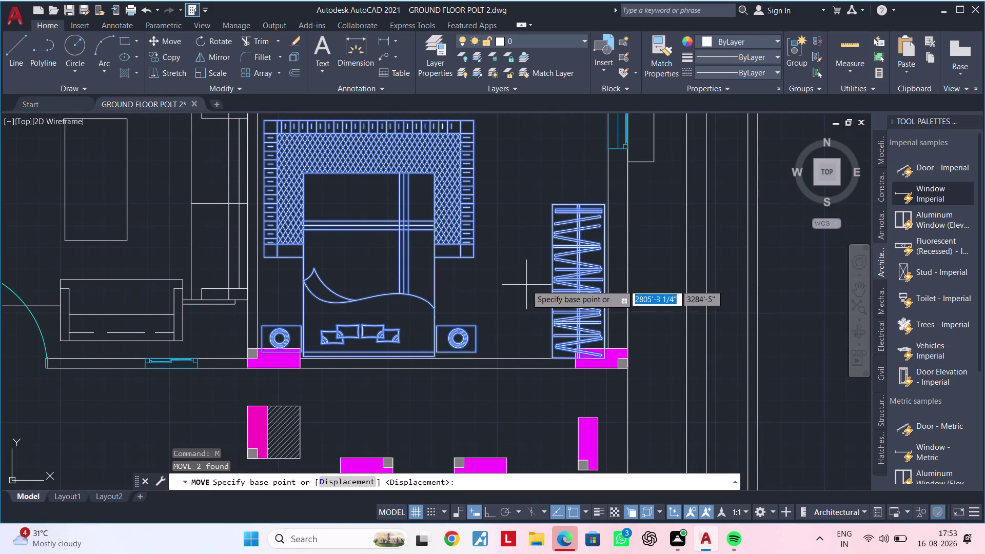
click(527, 285)
click(526, 259)
scroll(down, 3)
middle_drag(525, 259, 527, 248)
scroll(up, 3)
click(484, 316)
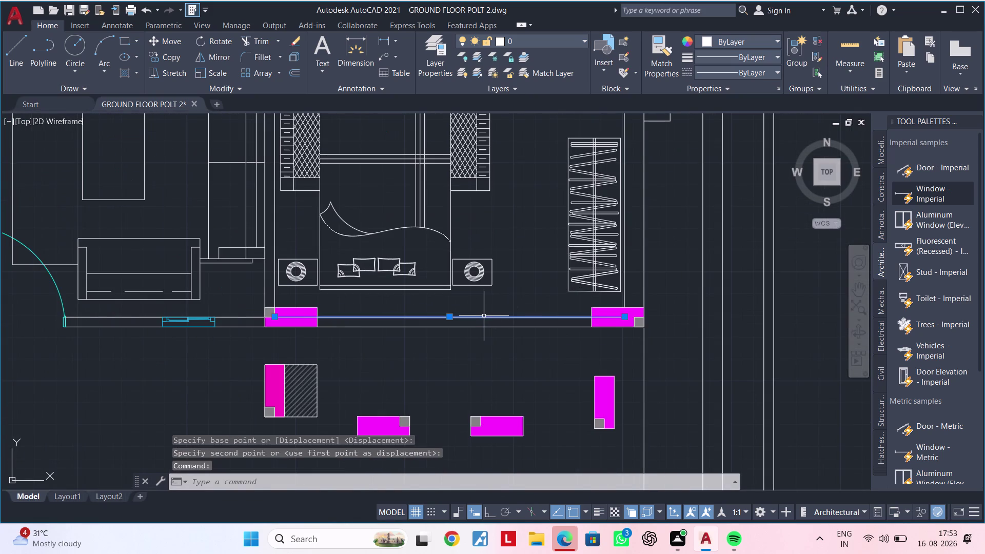
scroll(up, 3)
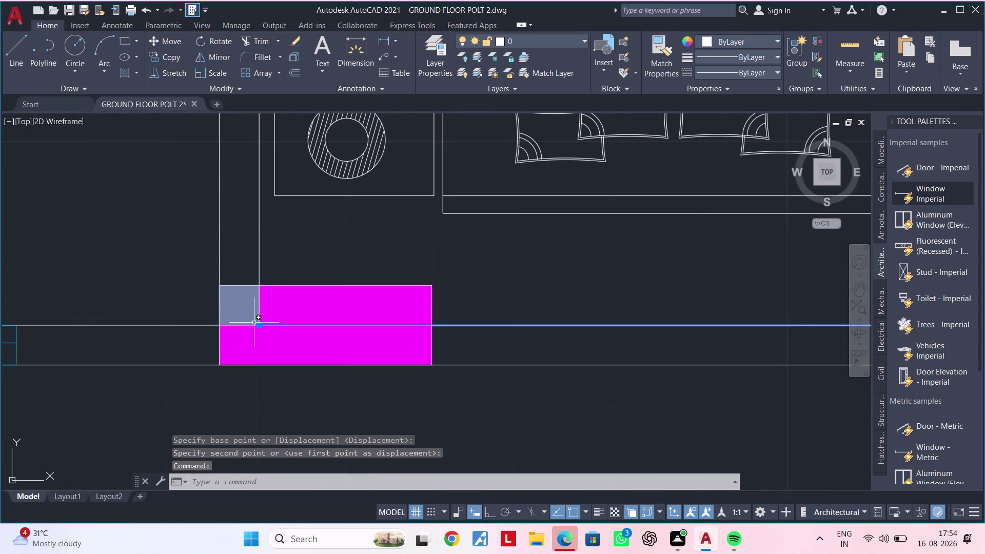
Shift the bedroom's bottom wall line to align with the magenta column corner.
key(m)
key(space)
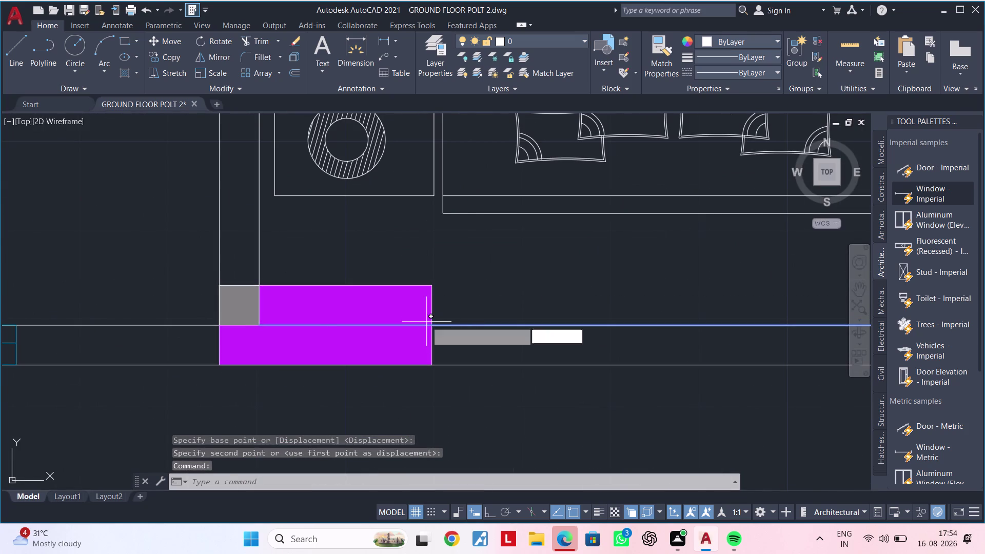
click(258, 324)
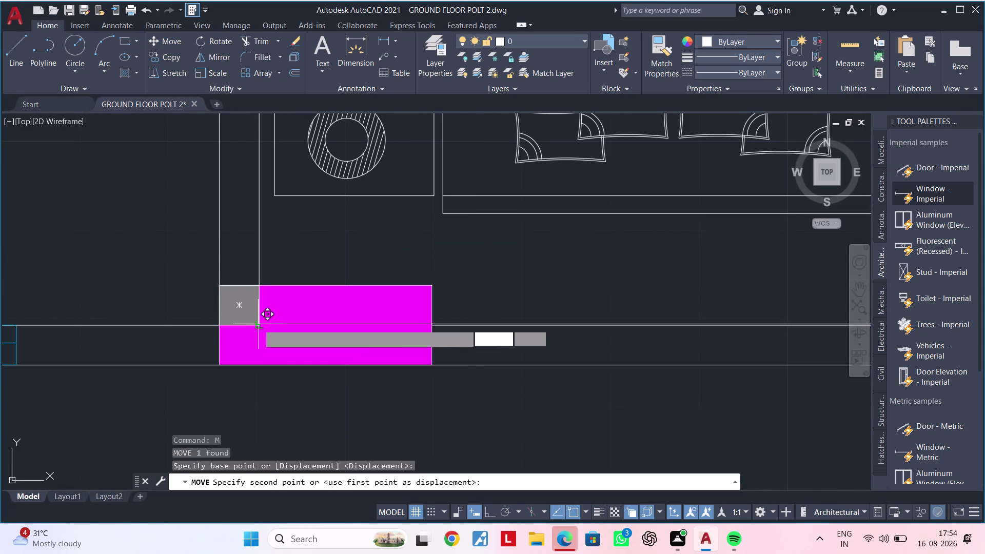
click(258, 287)
scroll(down, 3)
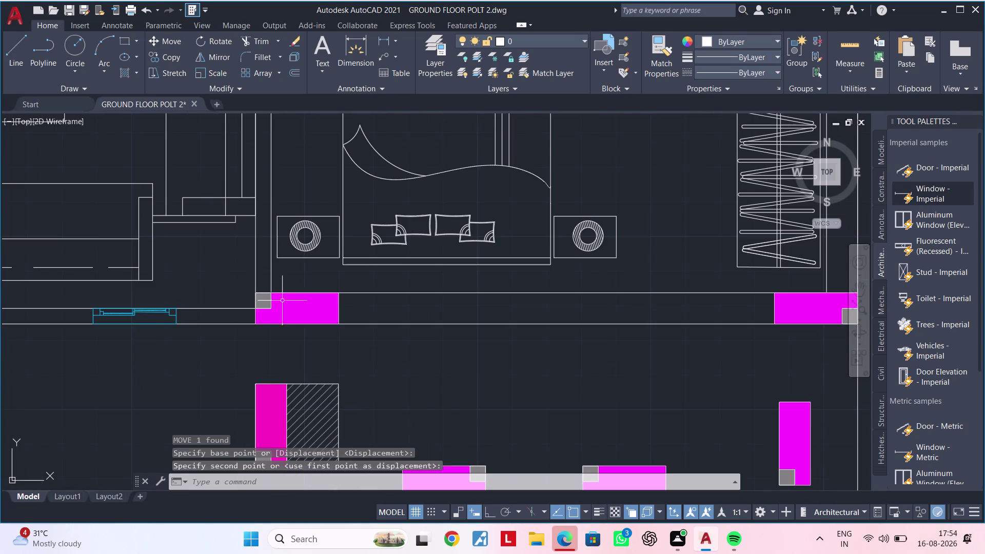
middle_drag(490, 326, 394, 325)
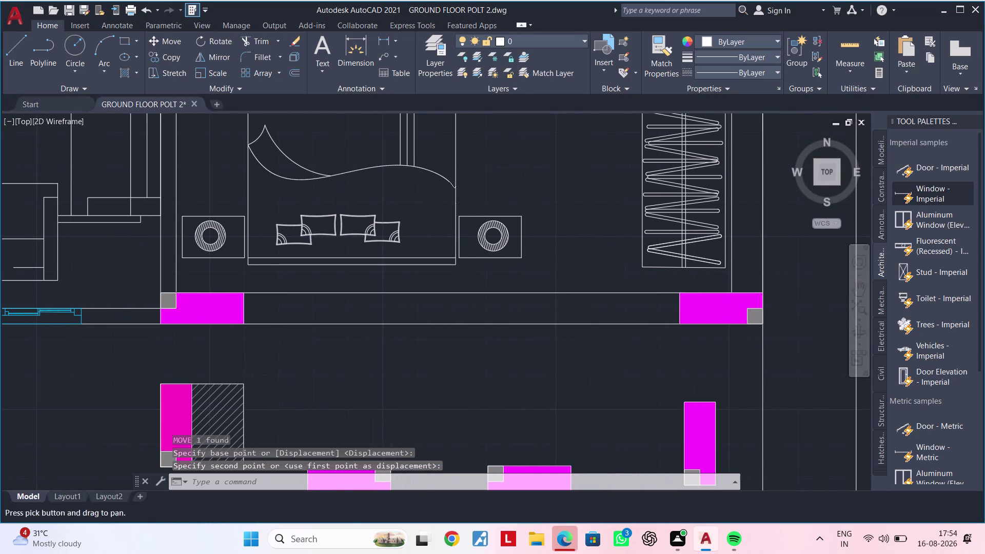
middle_drag(473, 325, 423, 338)
key(Escape)
key(Escape)
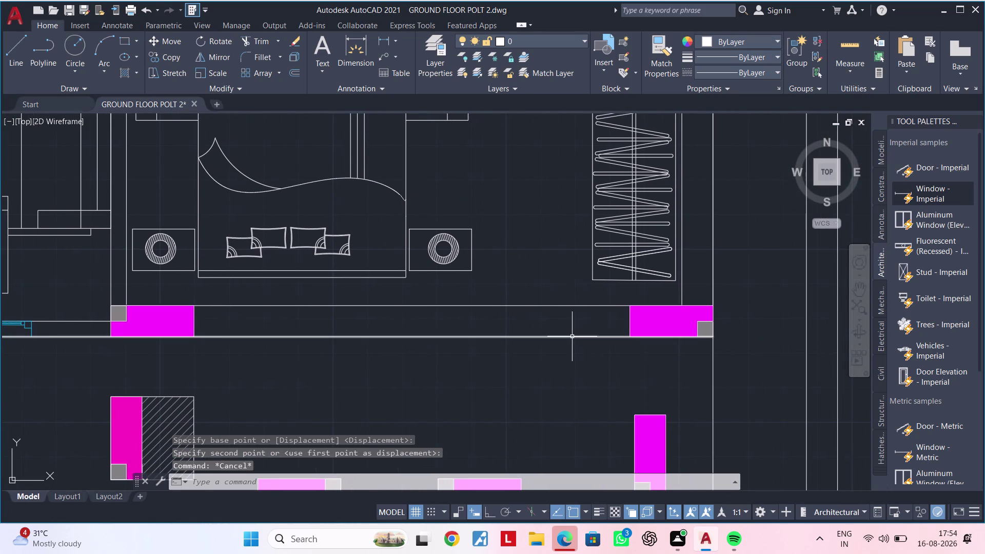
key(t)
key(r)
key(space)
scroll(up, 3)
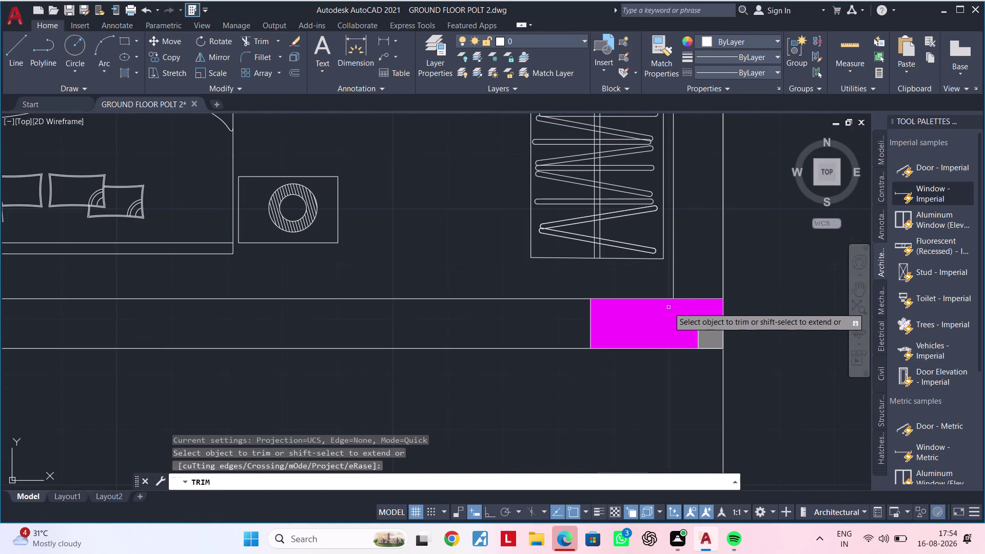
click(676, 307)
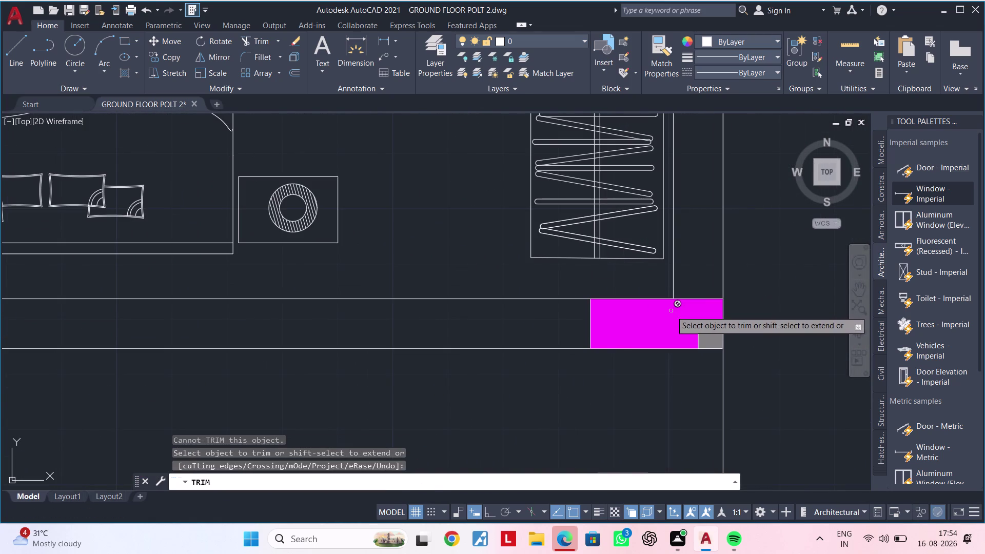
scroll(down, 3)
middle_drag(547, 353, 628, 340)
scroll(up, 3)
middle_drag(390, 324, 557, 328)
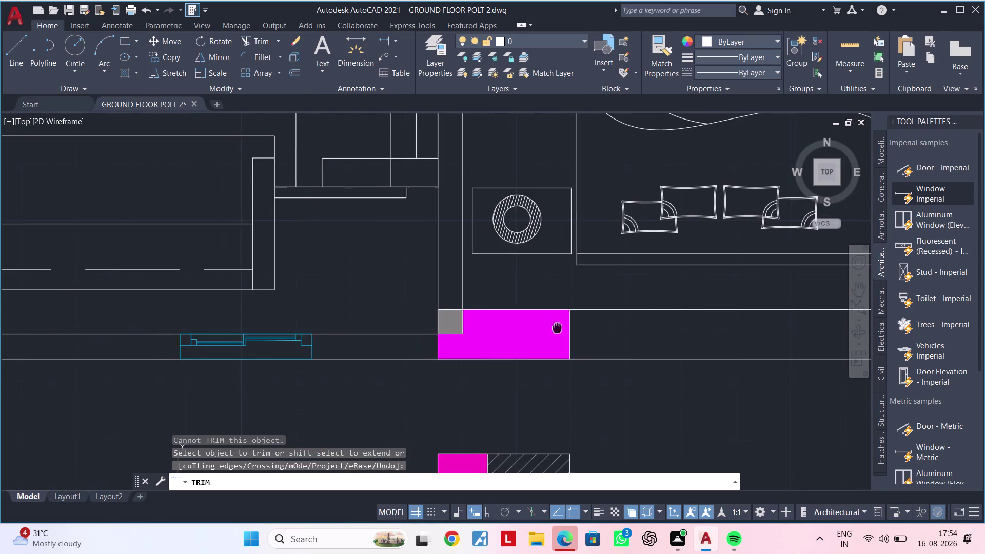
scroll(up, 3)
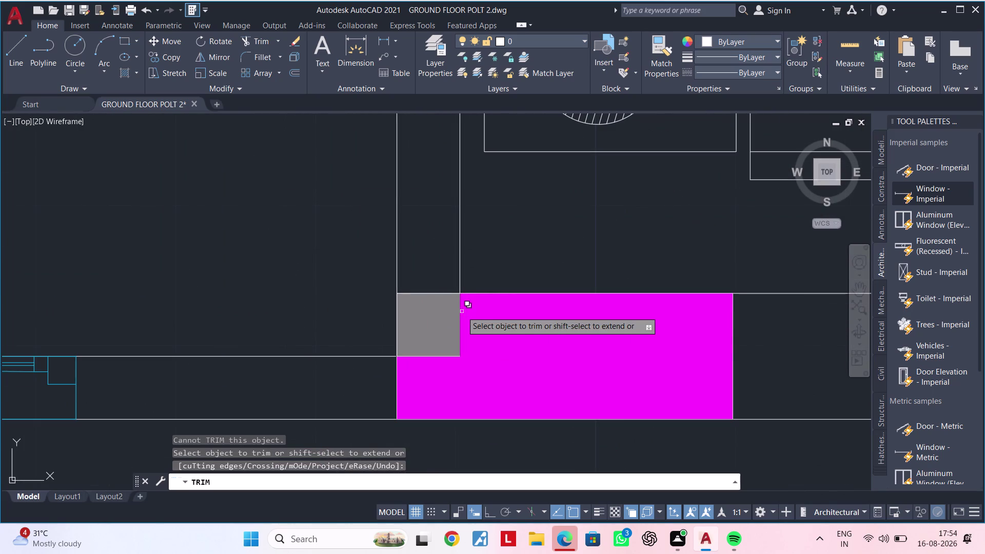
click(462, 311)
click(507, 407)
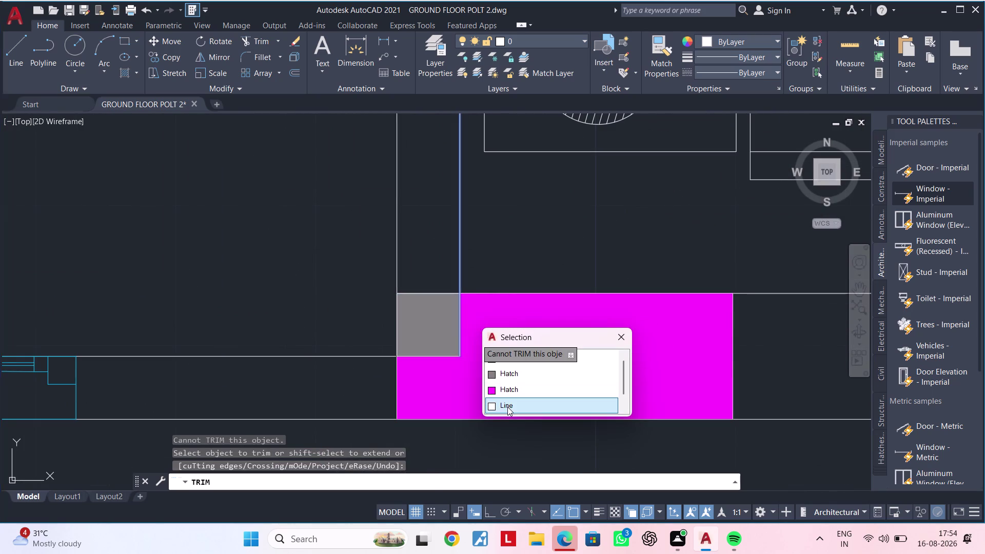
scroll(down, 3)
middle_drag(694, 374, 309, 338)
scroll(down, 3)
middle_drag(582, 340, 186, 315)
scroll(up, 3)
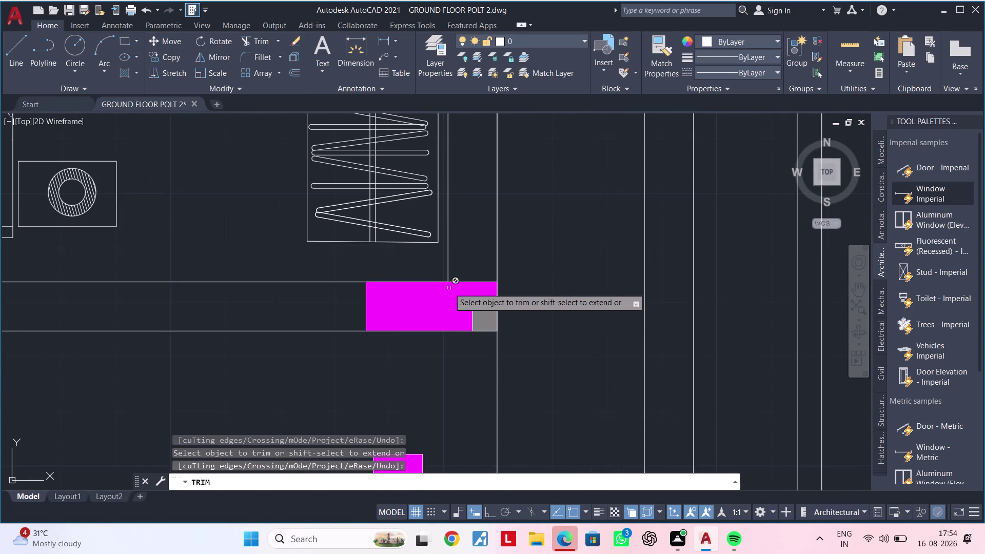
scroll(down, 3)
key(Escape)
key(Escape)
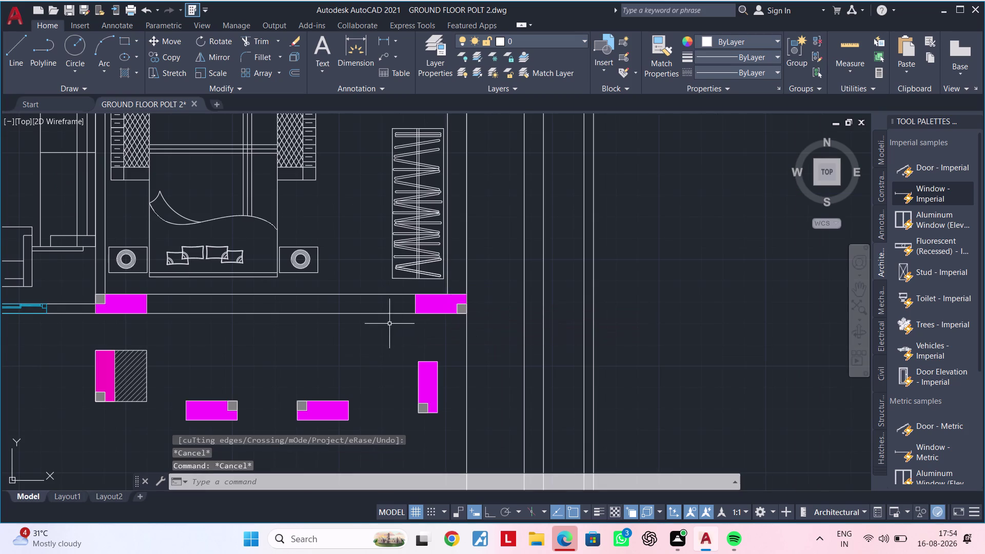
middle_drag(340, 334, 498, 362)
key(Escape)
key(Escape)
scroll(down, 3)
middle_drag(363, 342, 358, 368)
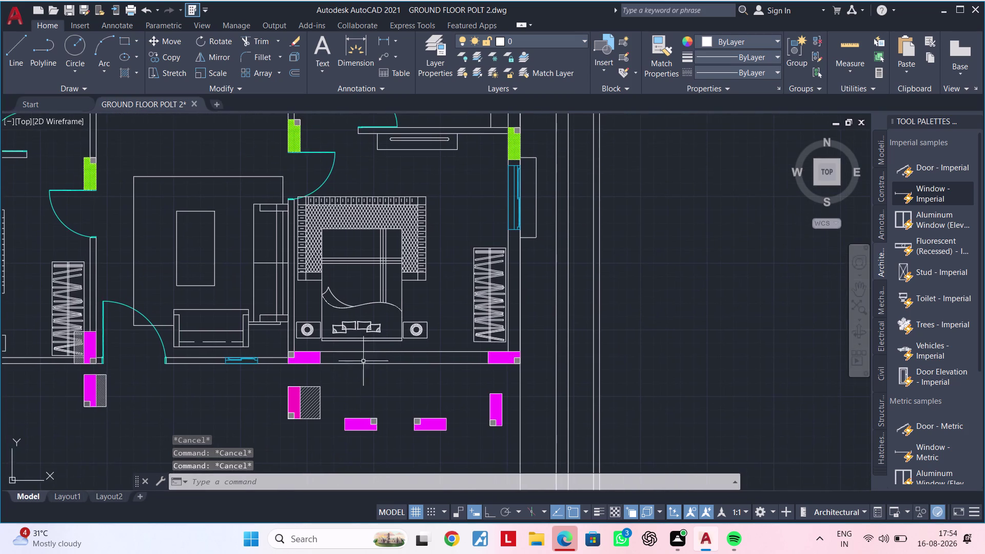
key(Escape)
scroll(up, 3)
Move the bed block from its bottom edge down against the right-hand bedroom's front wall.
click(364, 334)
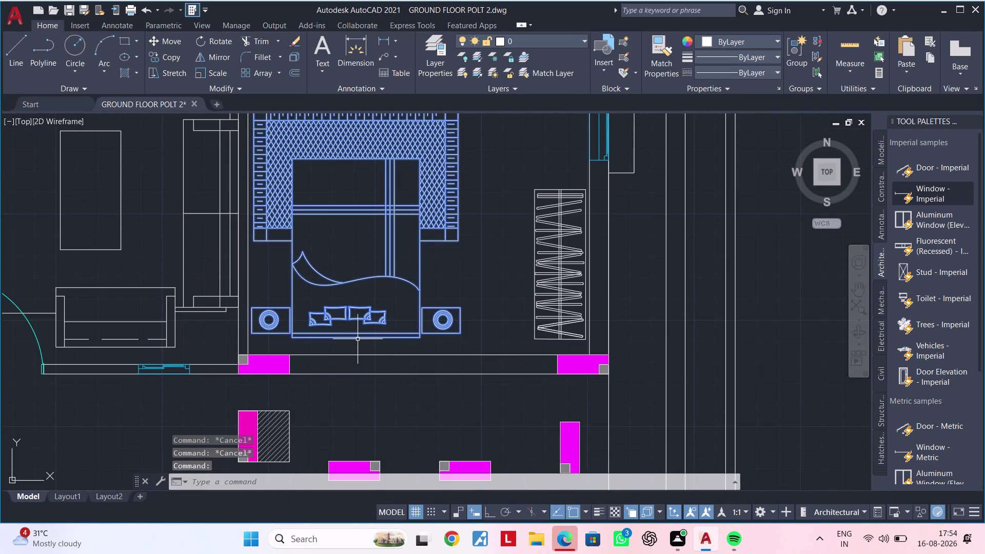
text(M)
key(space)
scroll(up, 3)
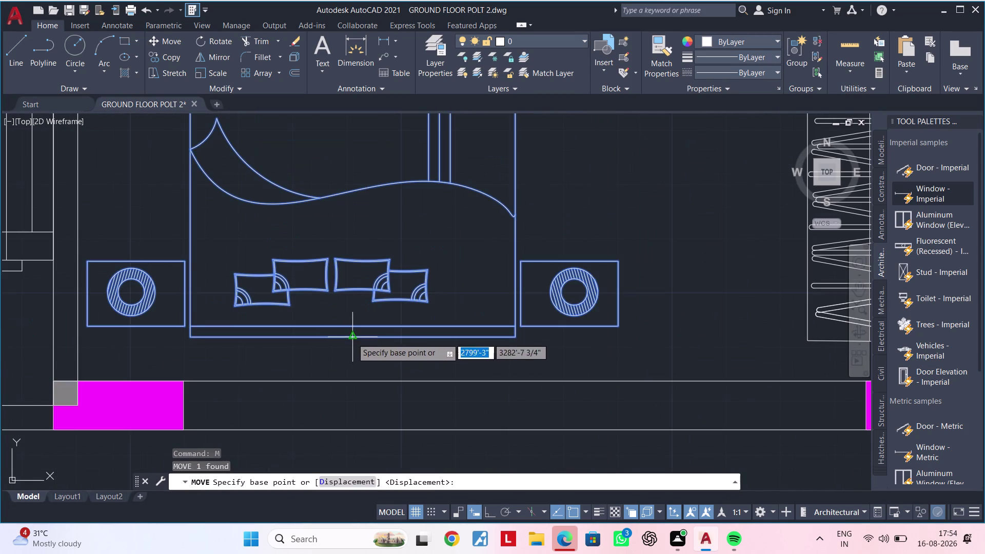
click(351, 338)
click(348, 373)
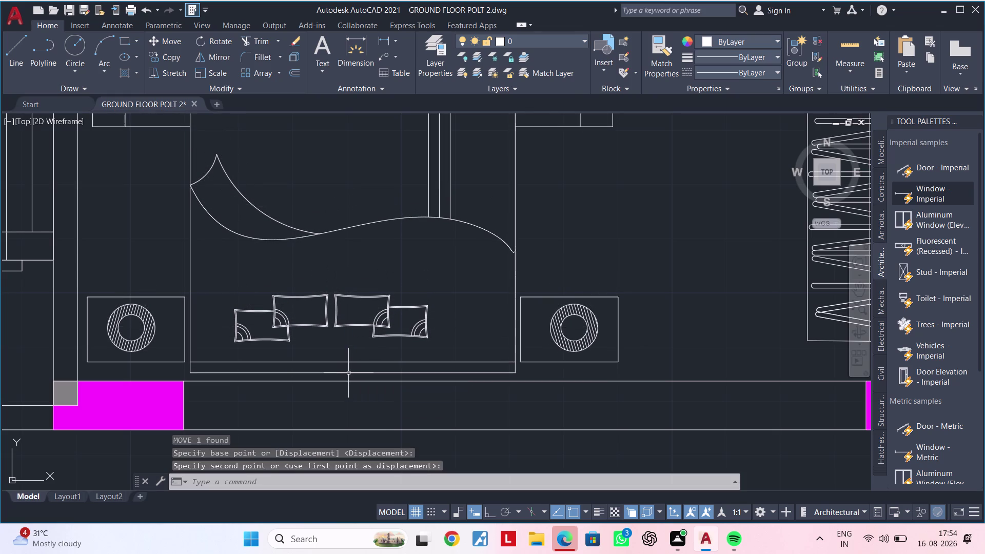
scroll(down, 3)
middle_drag(530, 321, 491, 386)
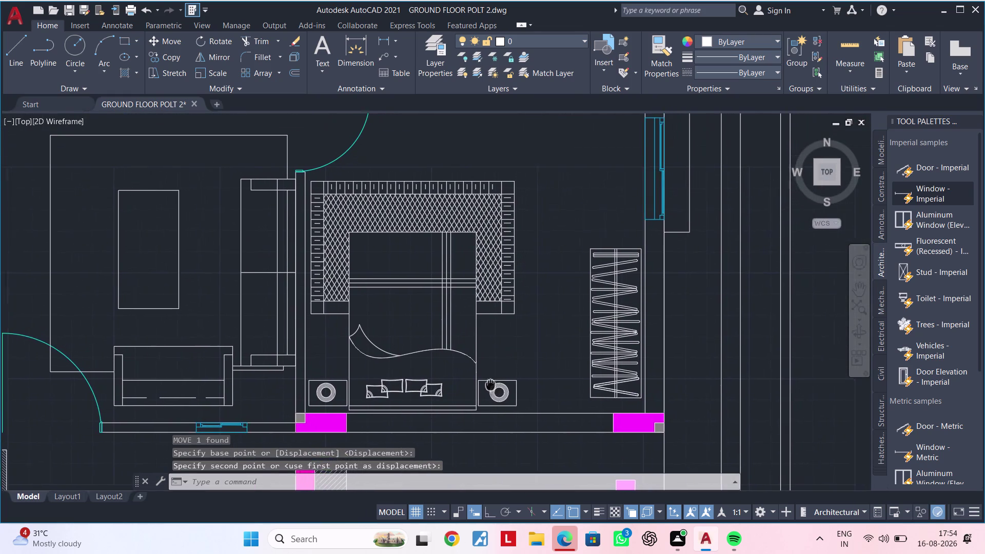
middle_drag(492, 386, 460, 371)
key(Escape)
key(Escape)
middle_drag(510, 361, 462, 378)
key(Escape)
key(Escape)
key(Escape)
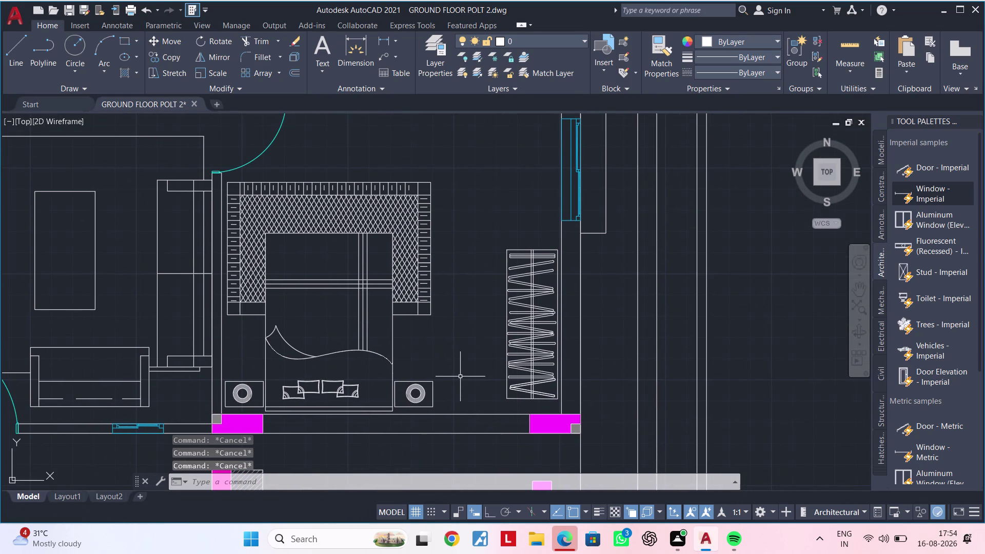
scroll(down, 3)
middle_drag(516, 349, 511, 437)
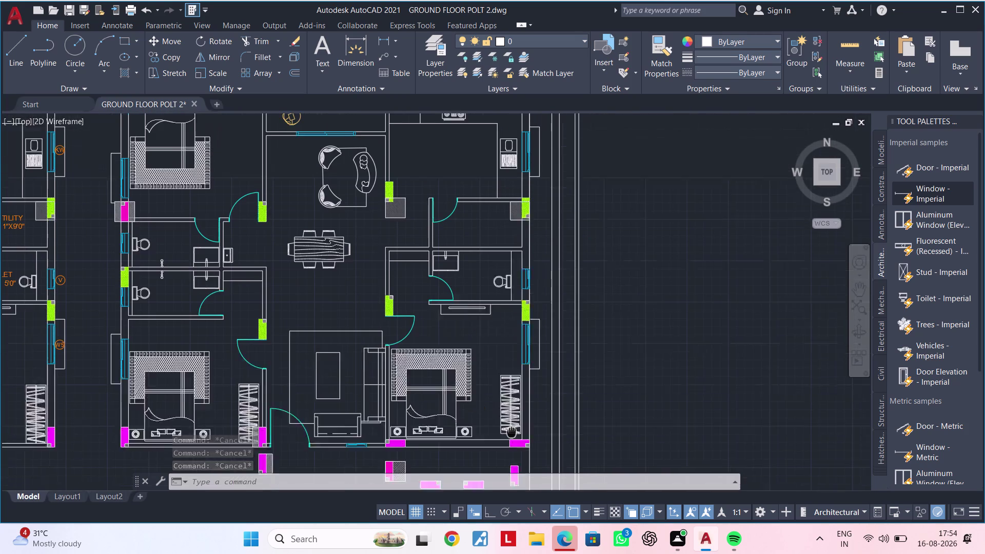
middle_drag(512, 437, 511, 464)
scroll(up, 3)
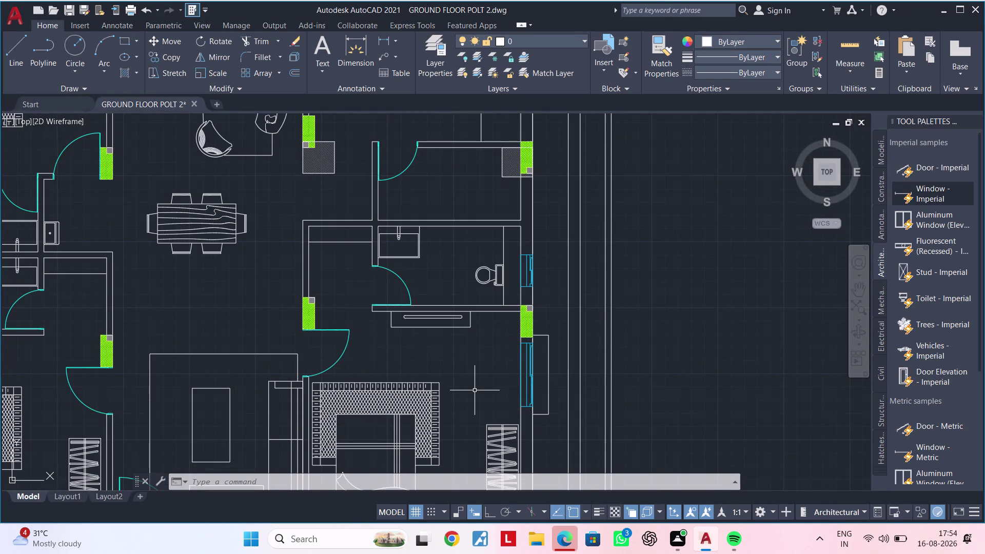
scroll(up, 3)
middle_drag(472, 425, 464, 553)
scroll(down, 3)
middle_drag(497, 232, 475, 323)
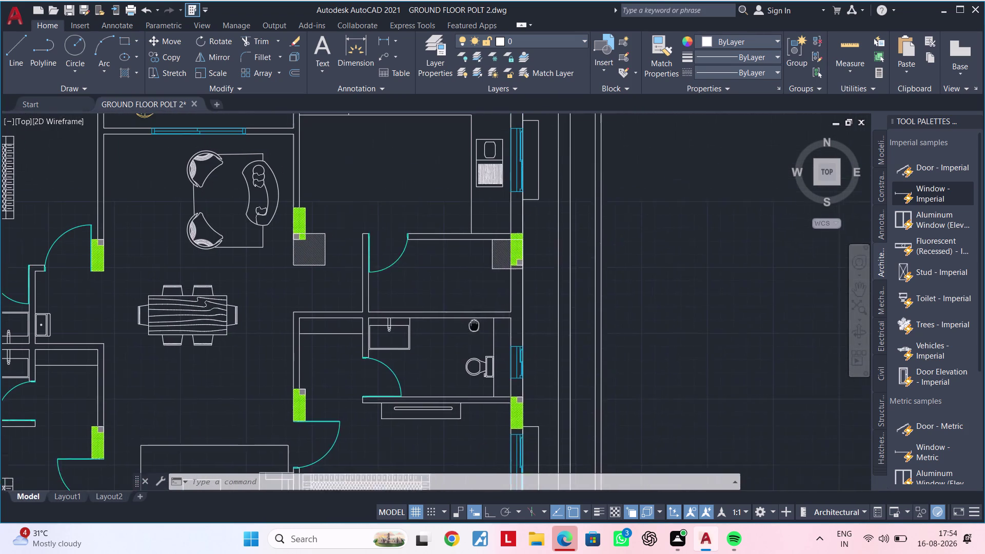
middle_drag(475, 324, 471, 333)
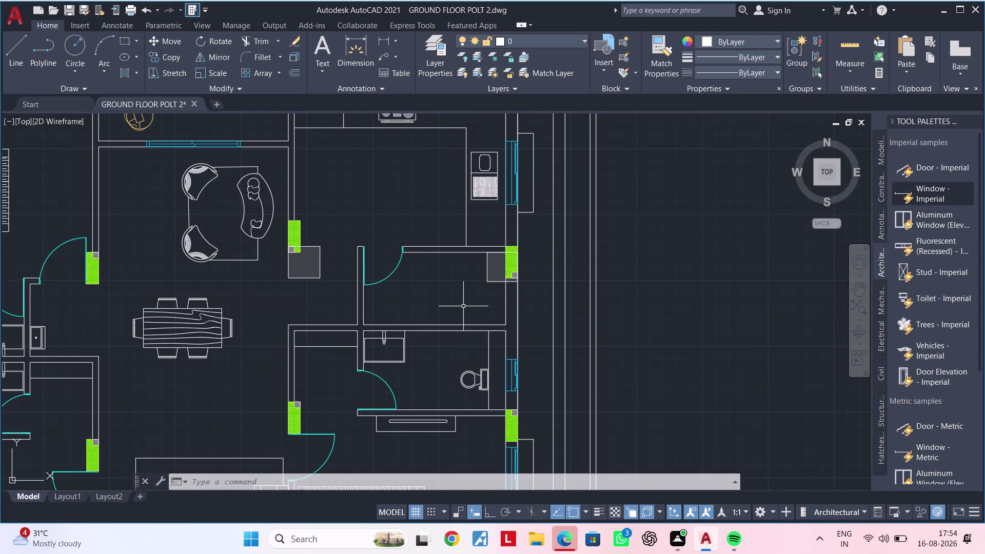
middle_drag(463, 306, 446, 350)
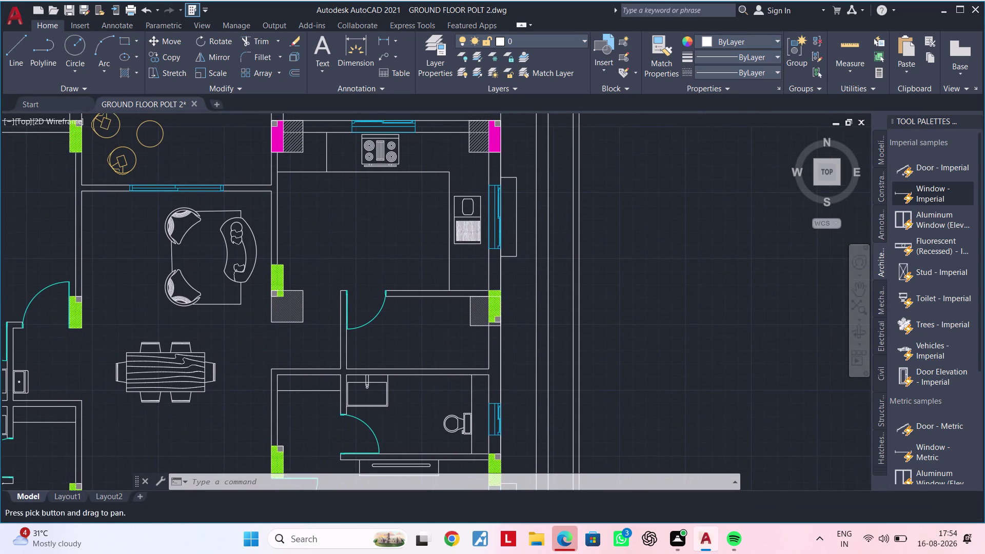
middle_drag(479, 273, 467, 378)
scroll(up, 3)
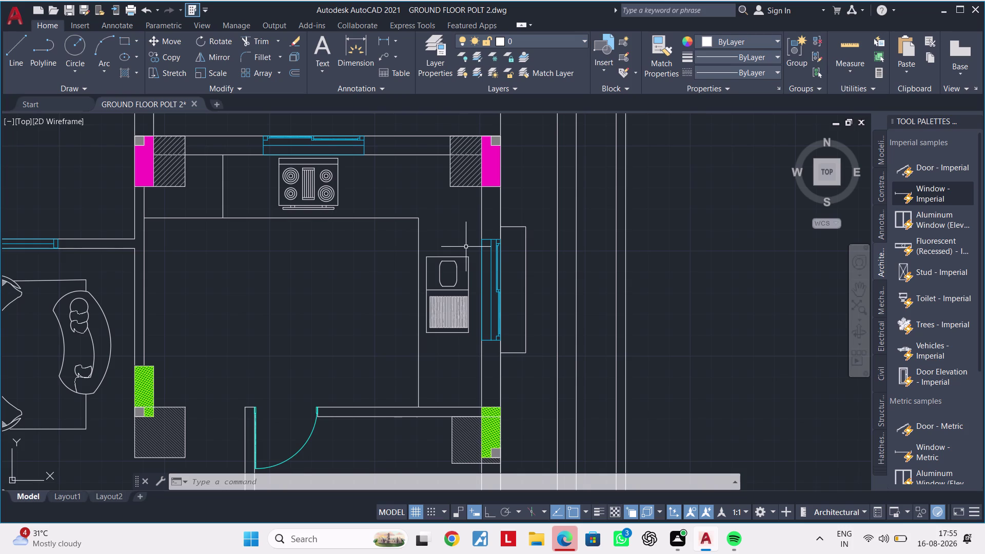
scroll(down, 3)
middle_drag(468, 245, 682, 301)
middle_drag(682, 301, 705, 308)
scroll(up, 3)
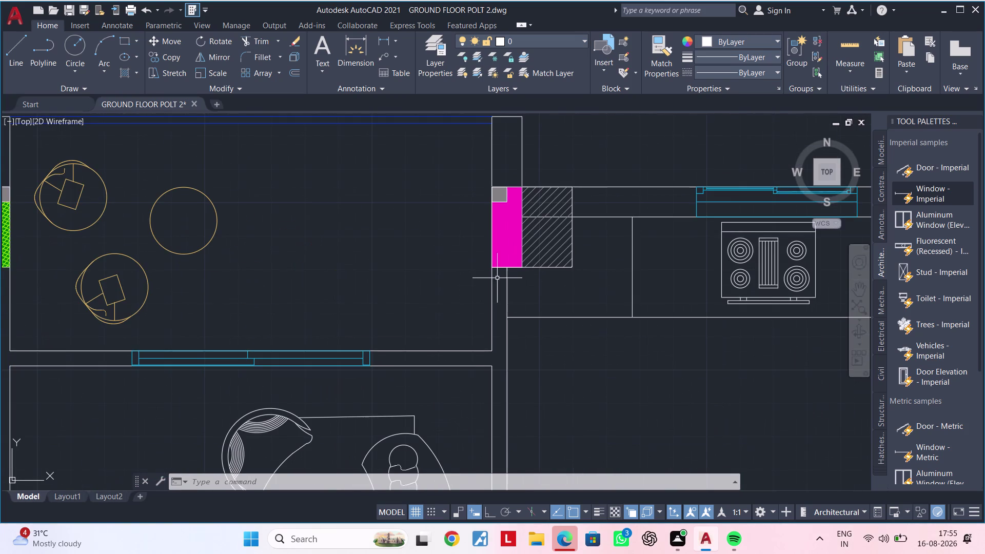
scroll(down, 3)
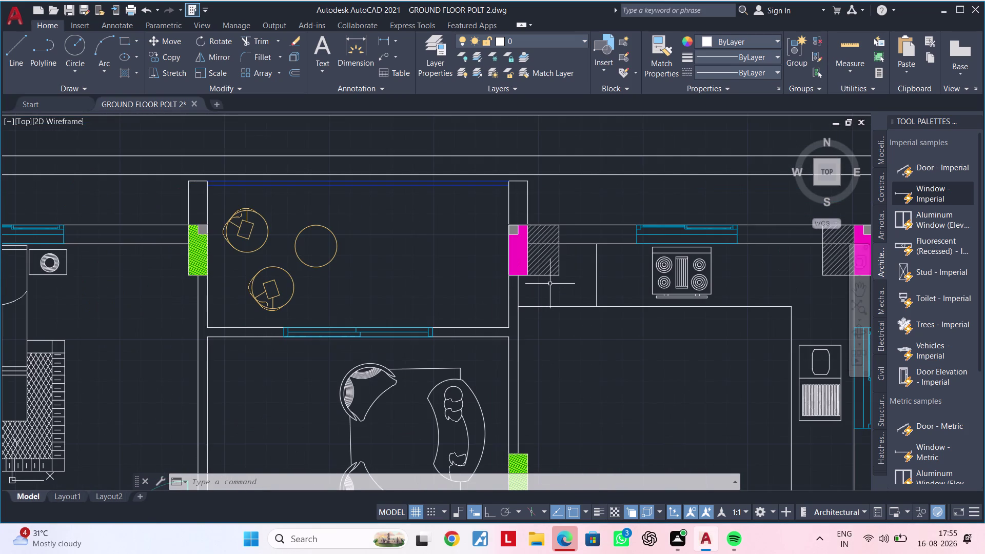
scroll(down, 3)
middle_drag(551, 283, 546, 212)
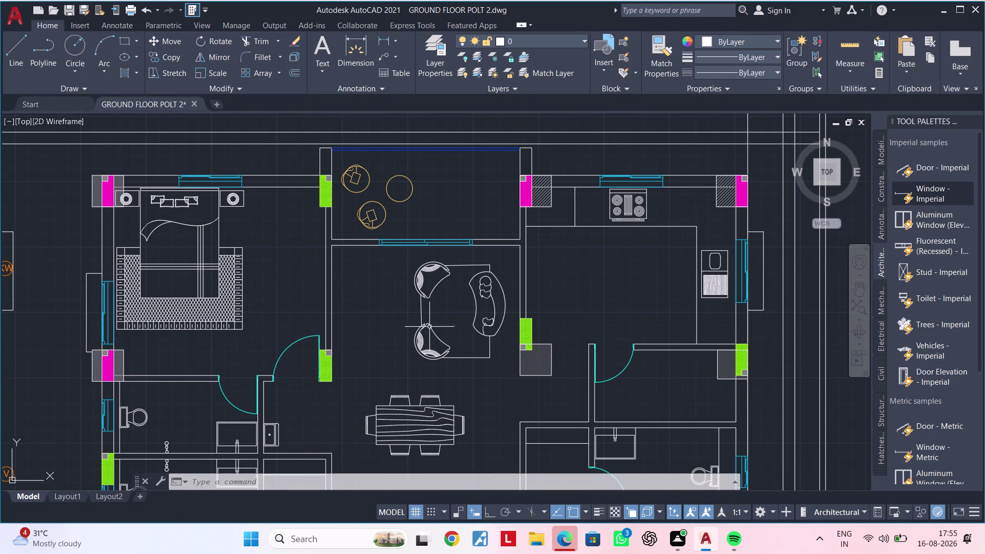
middle_drag(380, 396, 431, 400)
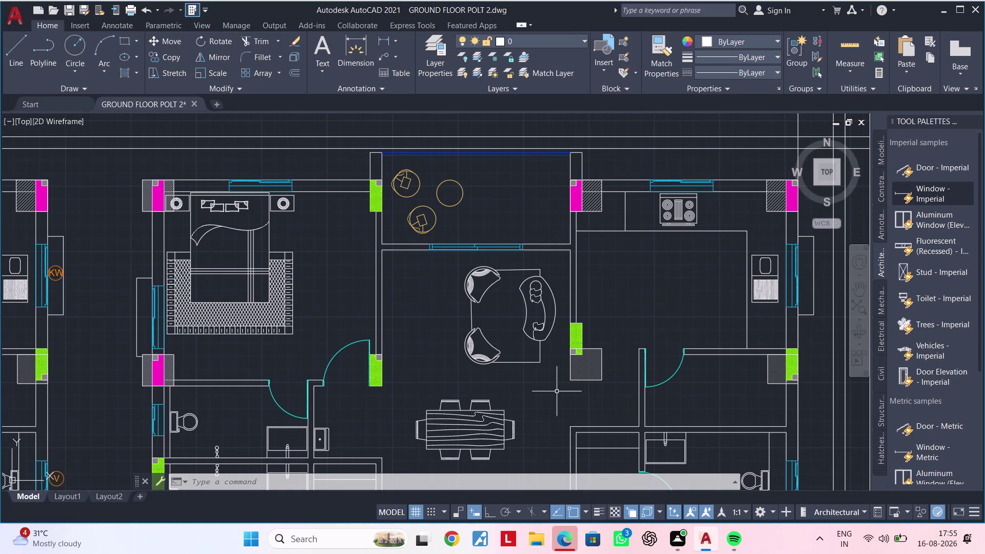
scroll(up, 3)
middle_drag(604, 304, 606, 305)
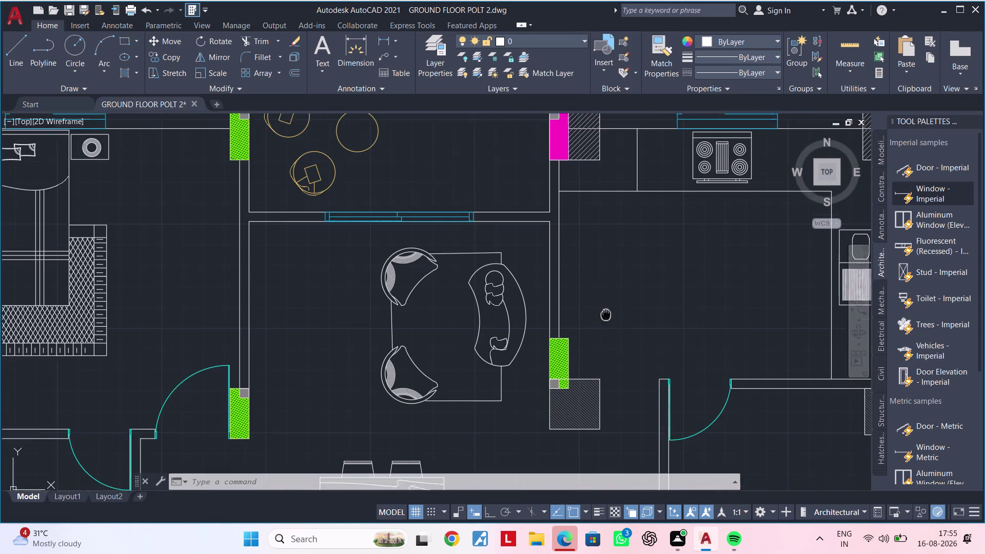
middle_drag(605, 305, 536, 439)
scroll(up, 3)
Move the kitchen-corner magenta column and hatch into the empty space right of the plan.
drag(449, 187, 468, 214)
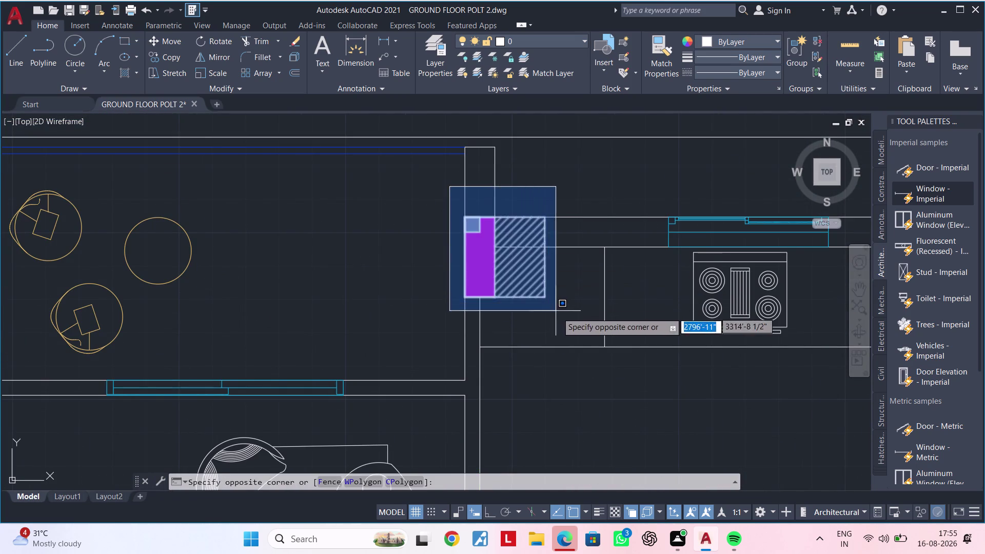
click(559, 314)
text(M)
key(space)
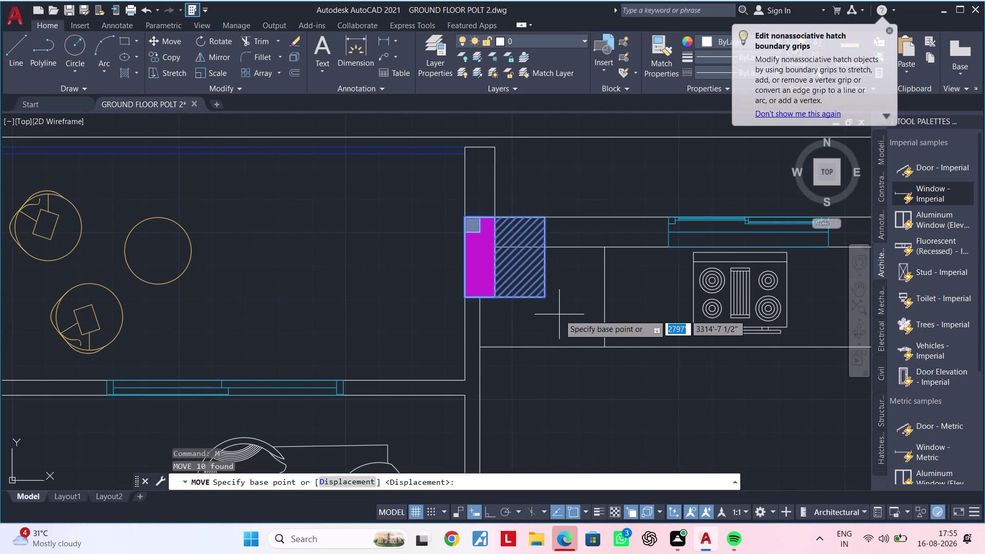
click(520, 265)
scroll(down, 3)
middle_drag(444, 270, 380, 270)
scroll(down, 3)
middle_drag(623, 286, 506, 288)
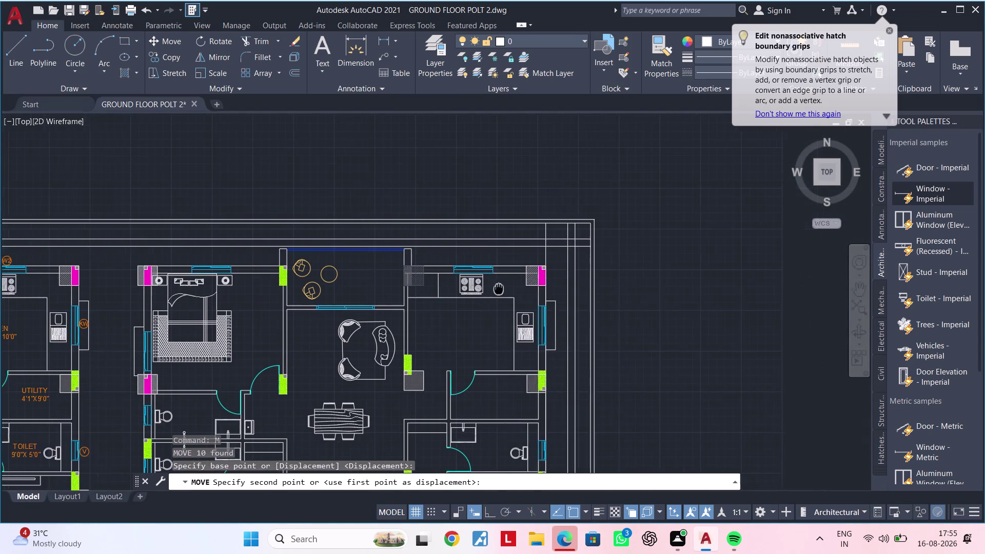
middle_drag(506, 289, 497, 289)
click(705, 283)
key(Escape)
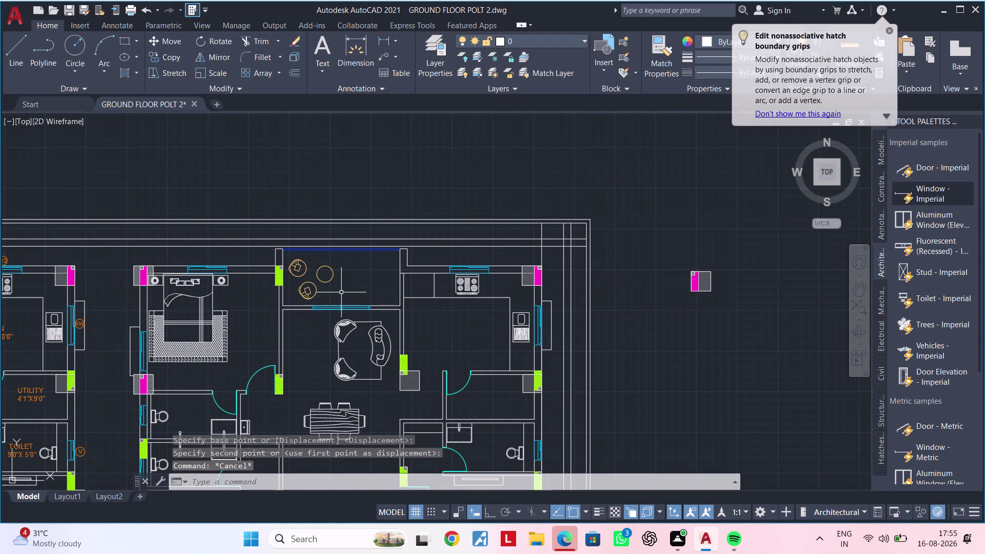
Pan over the bedroom columns toward the balcony, cancelling a trial selection window.
scroll(up, 3)
middle_drag(334, 293, 455, 292)
scroll(down, 3)
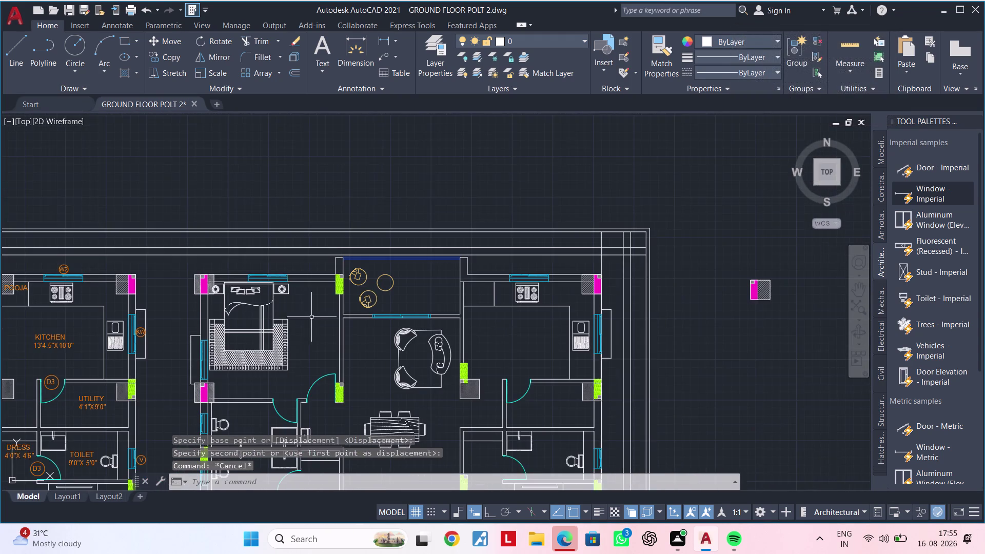
middle_drag(312, 317, 346, 278)
middle_drag(349, 292, 506, 294)
scroll(up, 3)
middle_drag(391, 268, 374, 313)
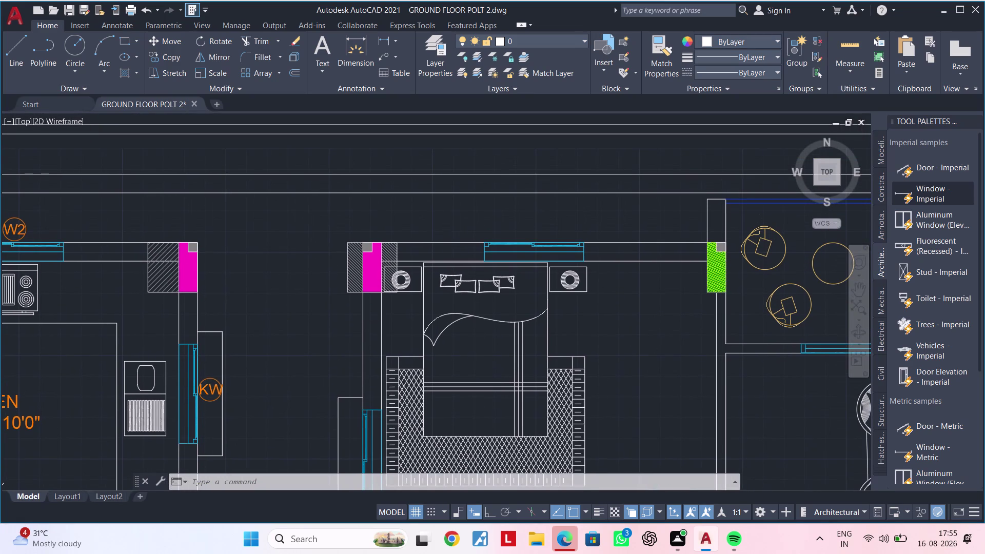
middle_drag(373, 313, 367, 333)
click(324, 246)
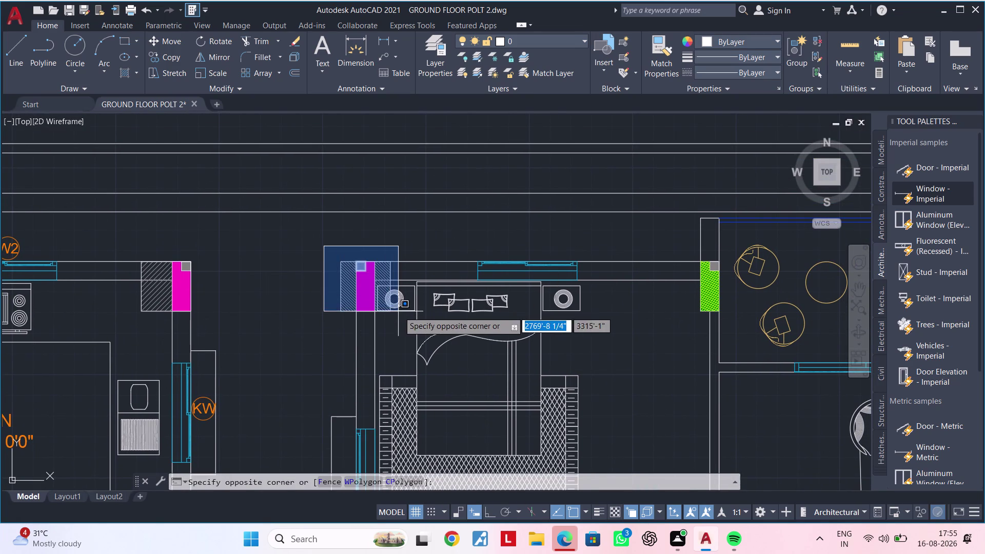
key(Escape)
scroll(down, 3)
middle_drag(604, 338, 364, 313)
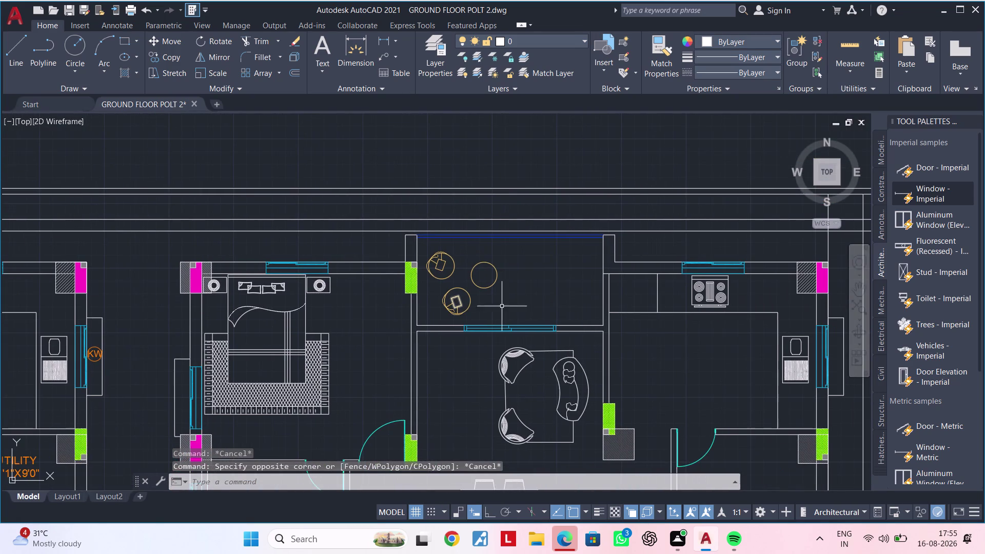
middle_drag(571, 296, 523, 308)
key(Escape)
key(Escape)
key(Escape)
key(Escape)
key(Escape)
key(Escape)
key(Escape)
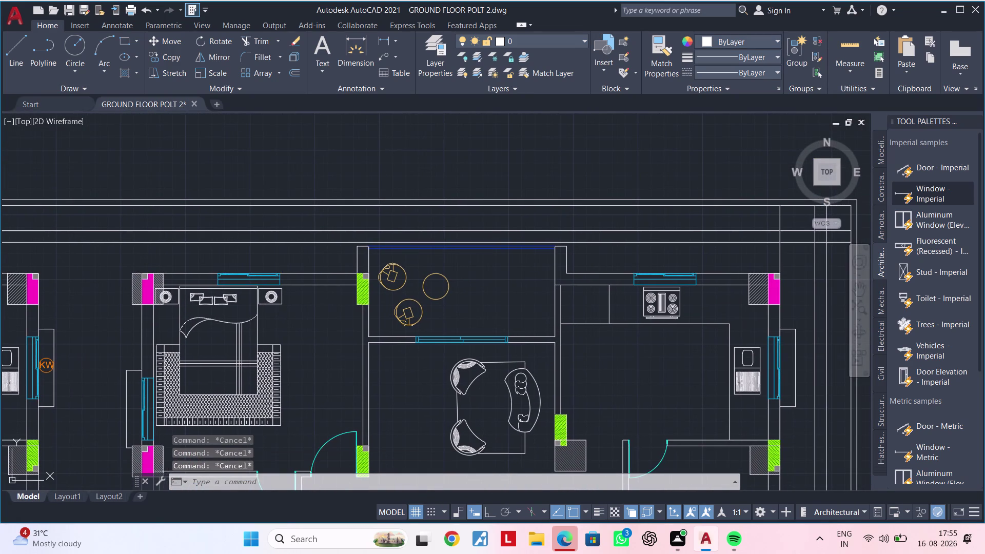
scroll(up, 3)
Move the green balcony column from its top corner onto the right balcony wall.
click(328, 265)
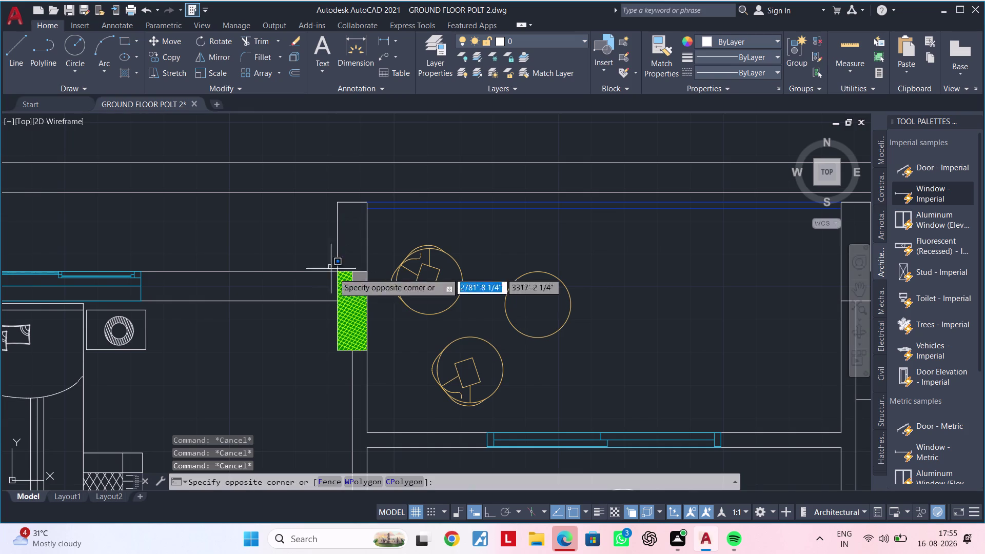
click(385, 357)
text(M)
key(space)
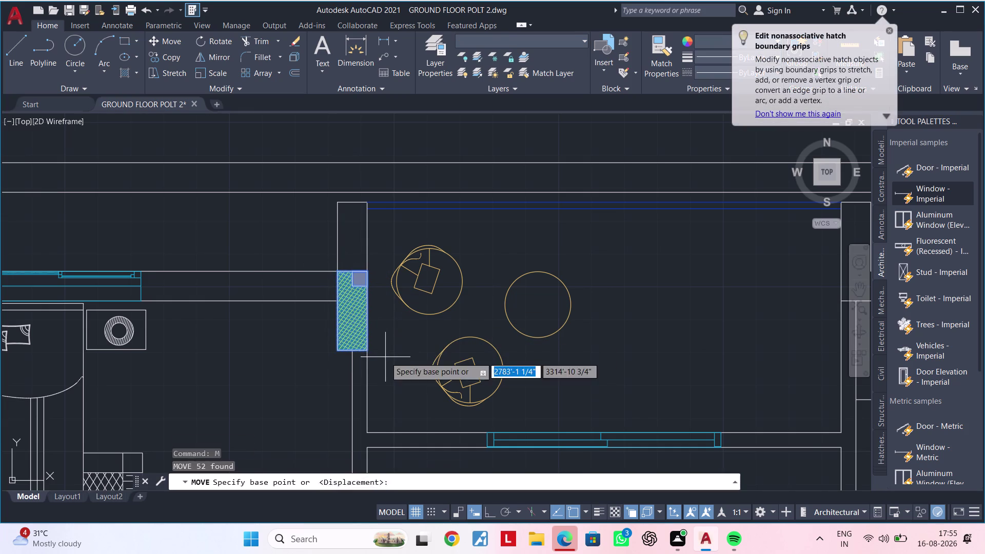
click(334, 270)
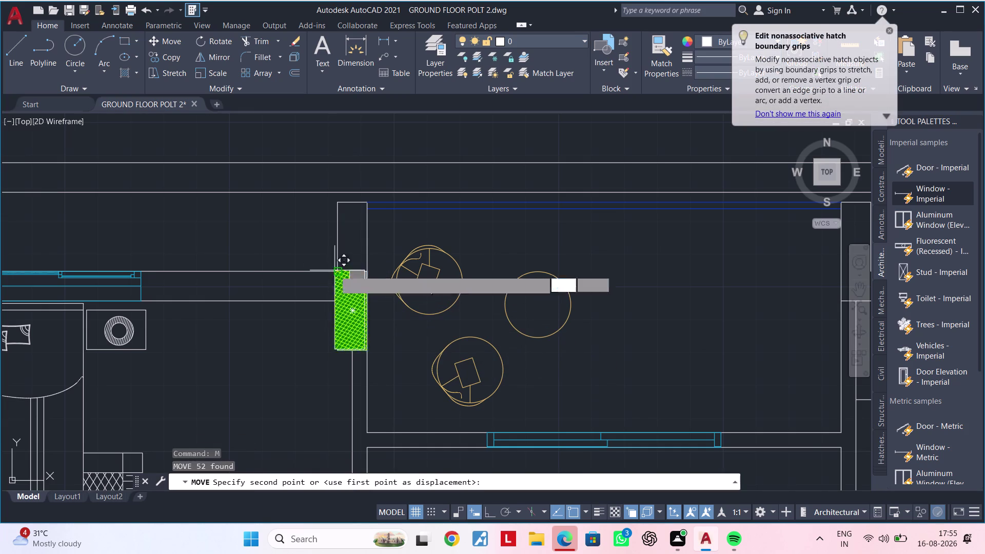
middle_drag(629, 268, 374, 269)
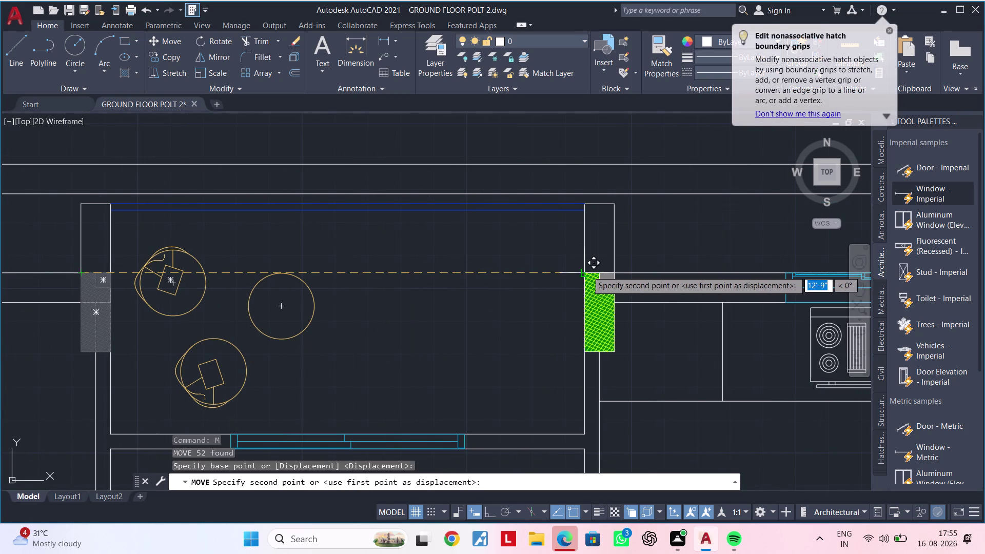
click(586, 271)
scroll(down, 3)
middle_drag(559, 331, 579, 321)
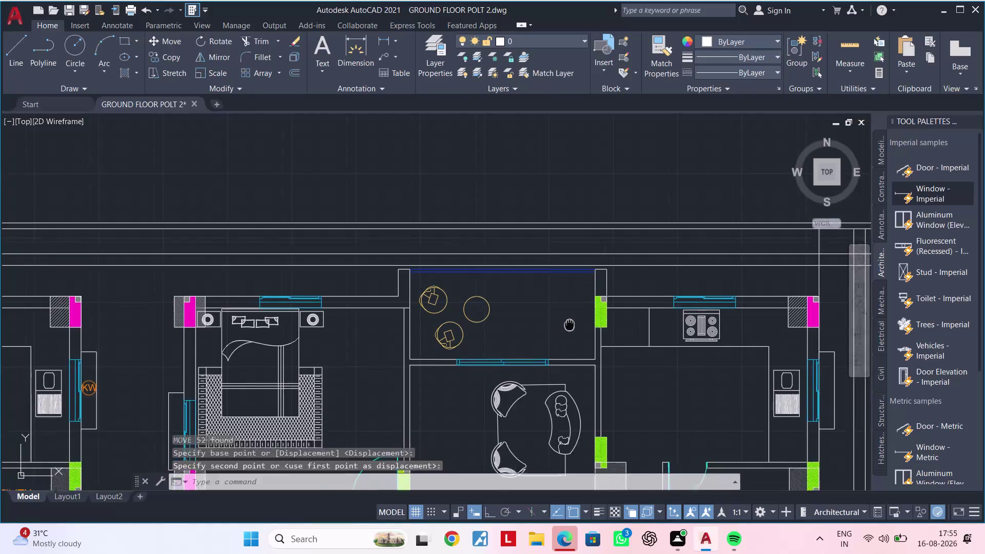
middle_drag(578, 321, 624, 302)
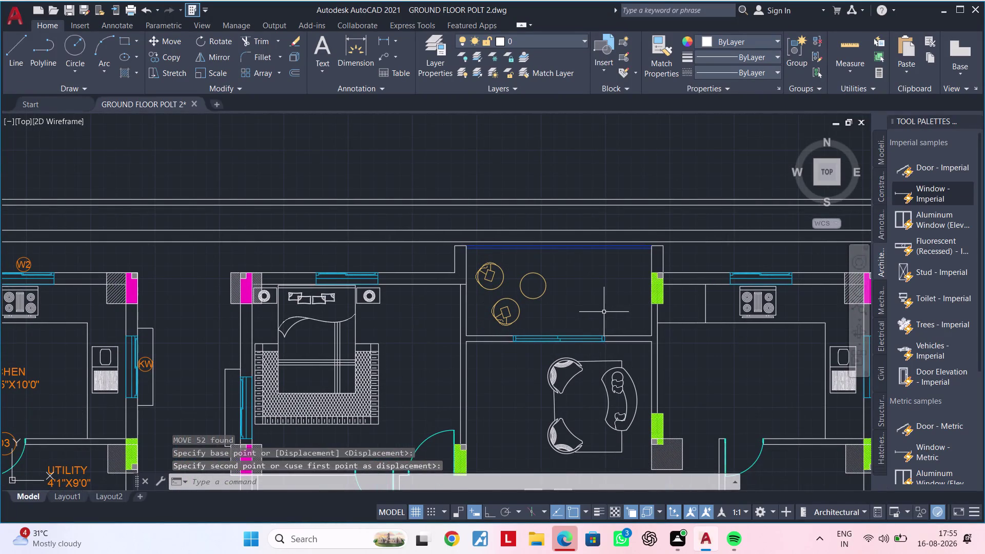
middle_drag(593, 318, 693, 302)
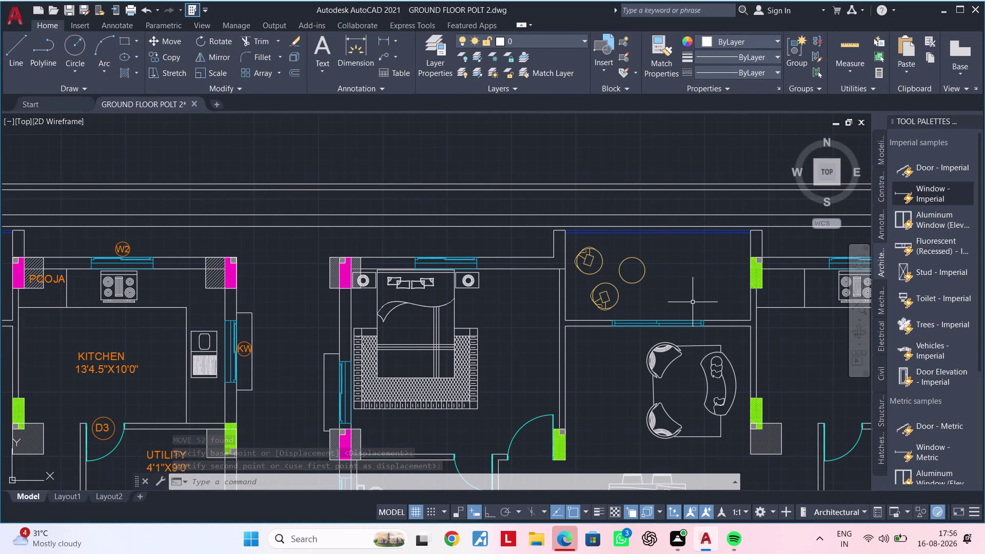
scroll(down, 3)
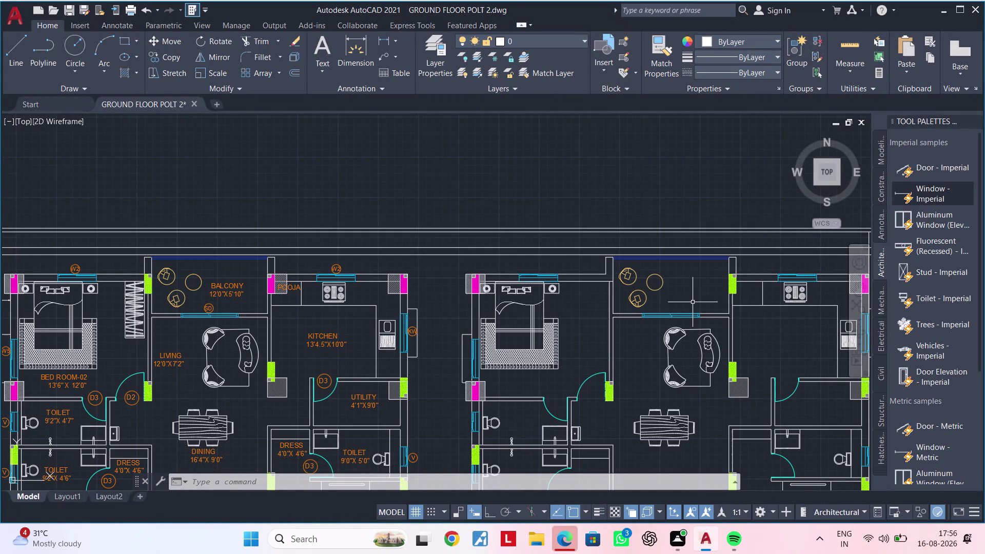
key(Escape)
key(Escape)
Move the magenta column beside the bedroom into the space above the plan.
scroll(up, 3)
click(377, 242)
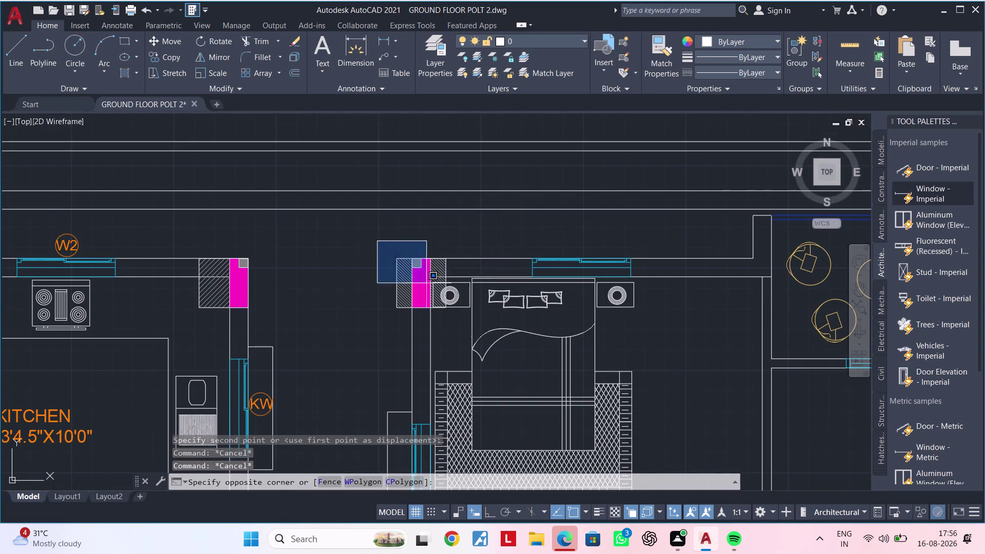
click(458, 323)
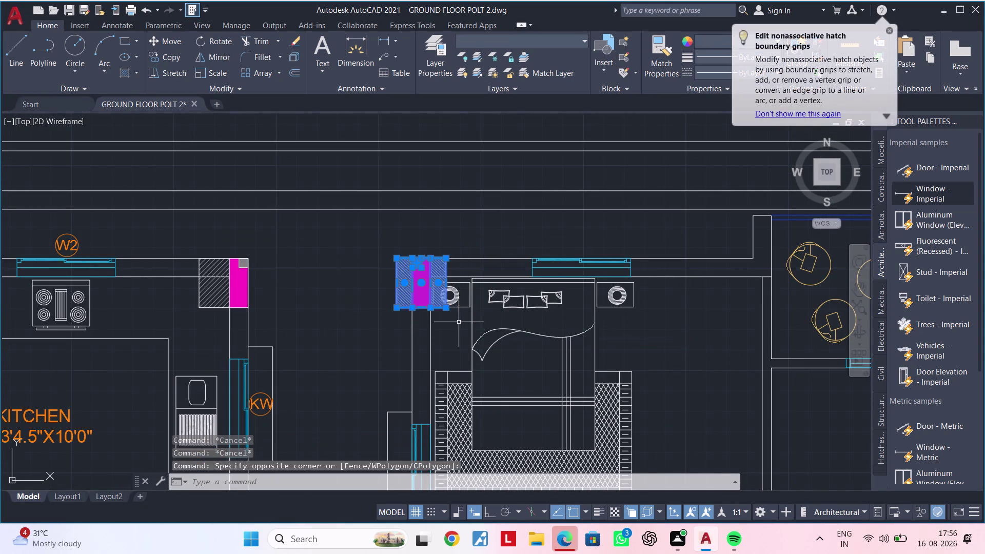
text(M)
key(space)
click(445, 284)
scroll(down, 3)
middle_drag(485, 250, 462, 315)
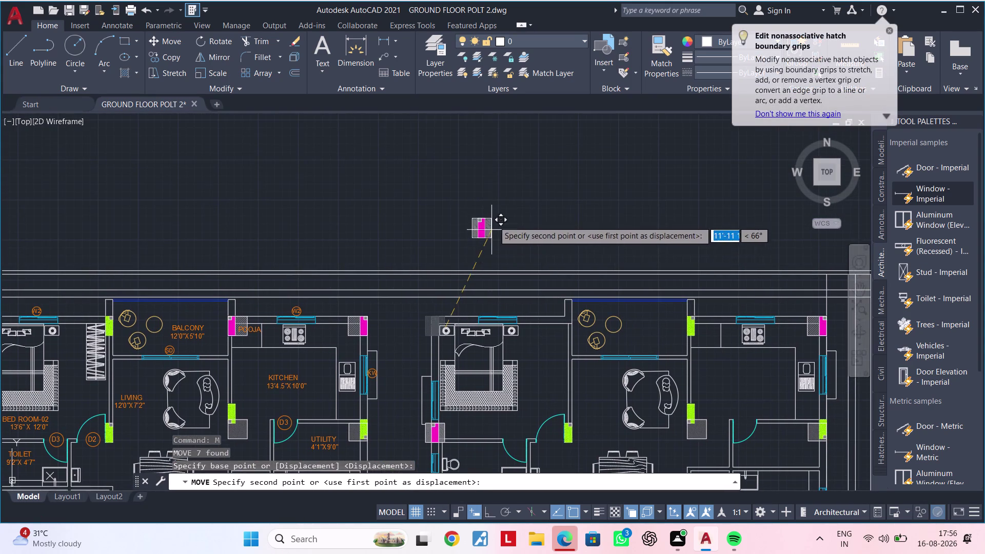
click(494, 216)
key(Escape)
key(Escape)
middle_drag(651, 339, 561, 315)
key(Escape)
scroll(up, 3)
Window-select the green balcony column with its hatch and start copying it (CO).
click(601, 252)
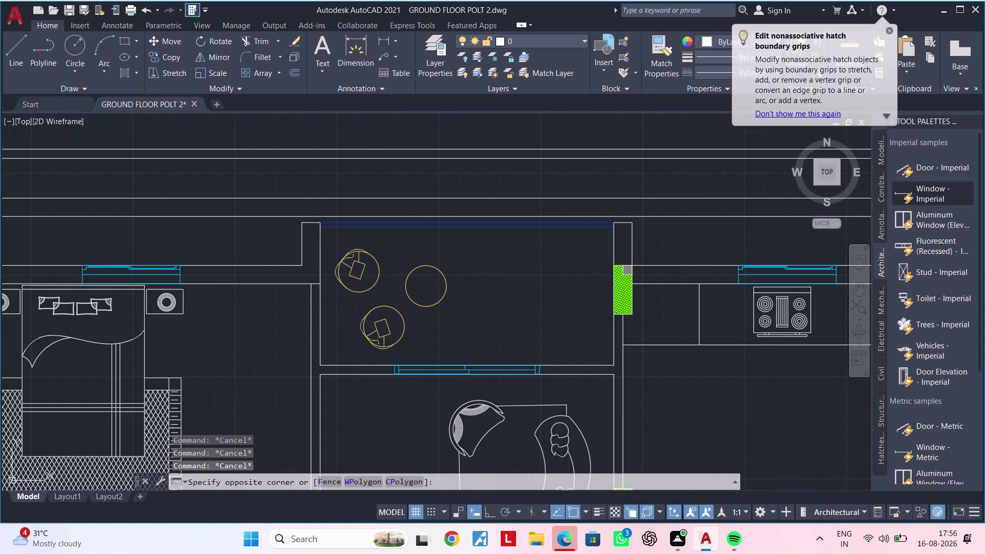
click(642, 329)
text(C)
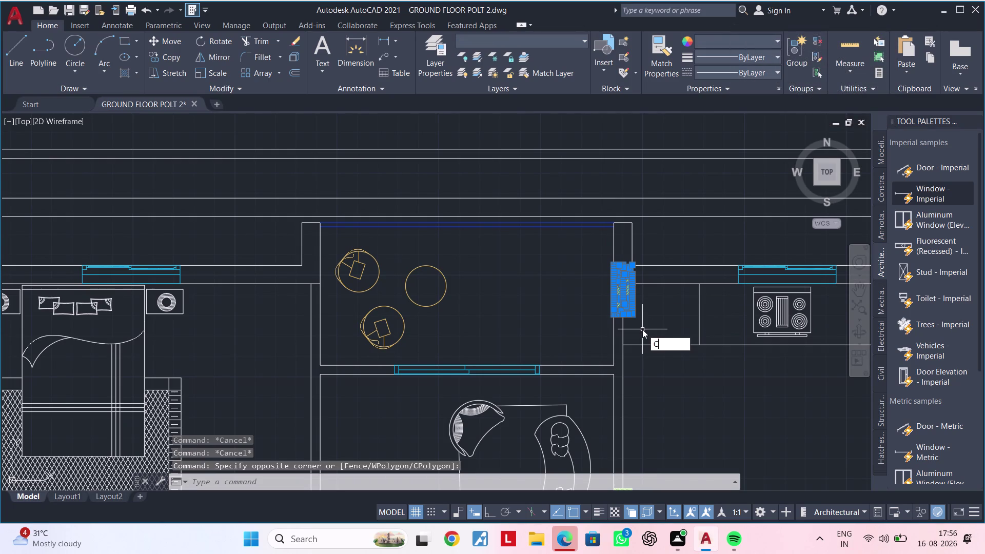
text(O)
key(space)
scroll(up, 3)
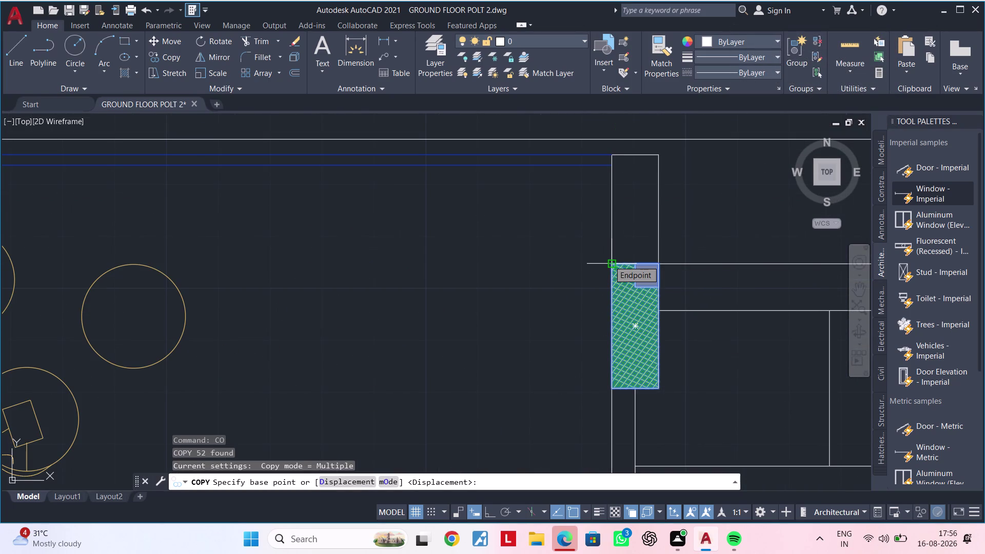
Abandon the first copy attempt and pan down to the column between the toilets.
click(609, 260)
scroll(down, 3)
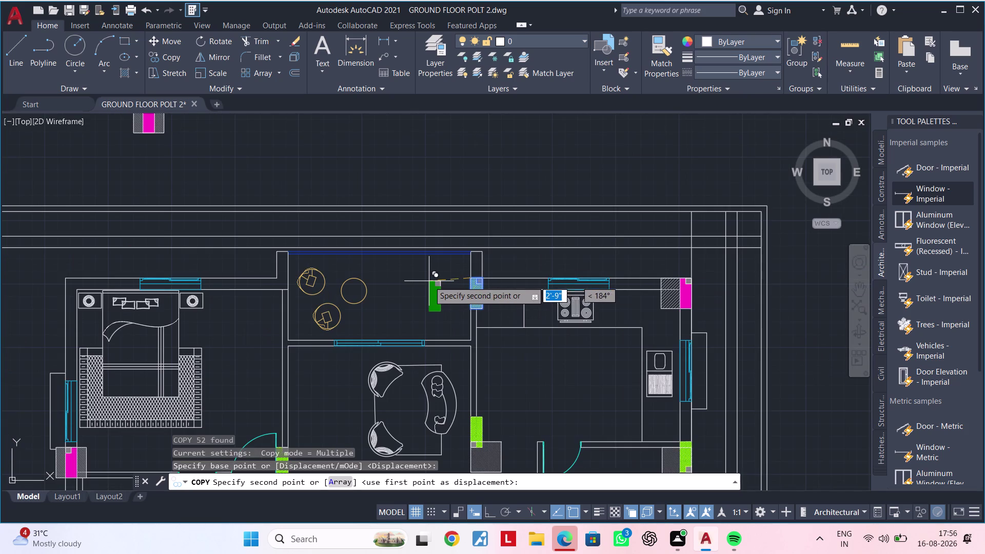
middle_drag(434, 281, 544, 248)
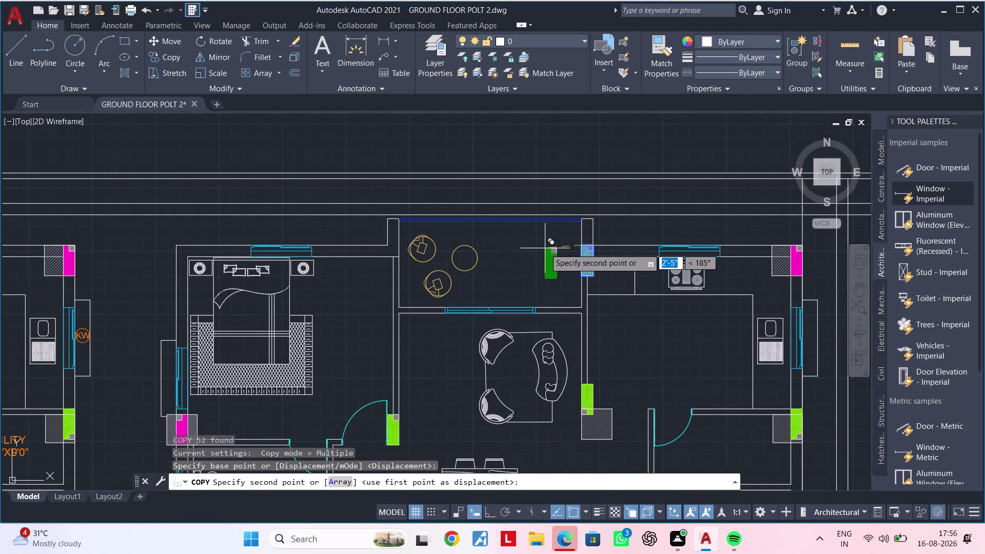
key(Escape)
scroll(down, 3)
middle_drag(525, 284, 510, 216)
middle_drag(458, 367, 477, 329)
scroll(up, 3)
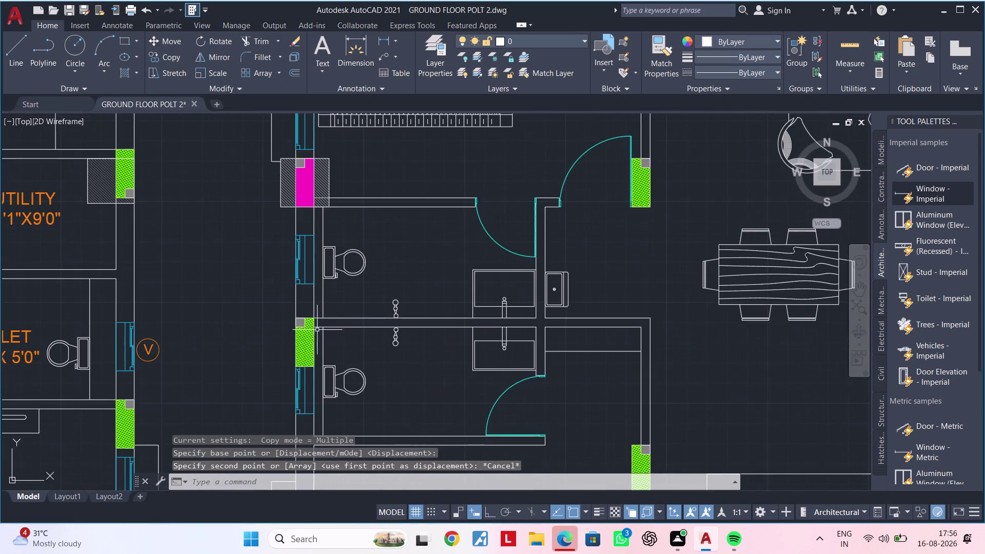
middle_drag(318, 336, 387, 336)
scroll(up, 3)
Select the green column between the toilets and copy it from its top corner.
click(308, 265)
middle_drag(406, 400, 411, 356)
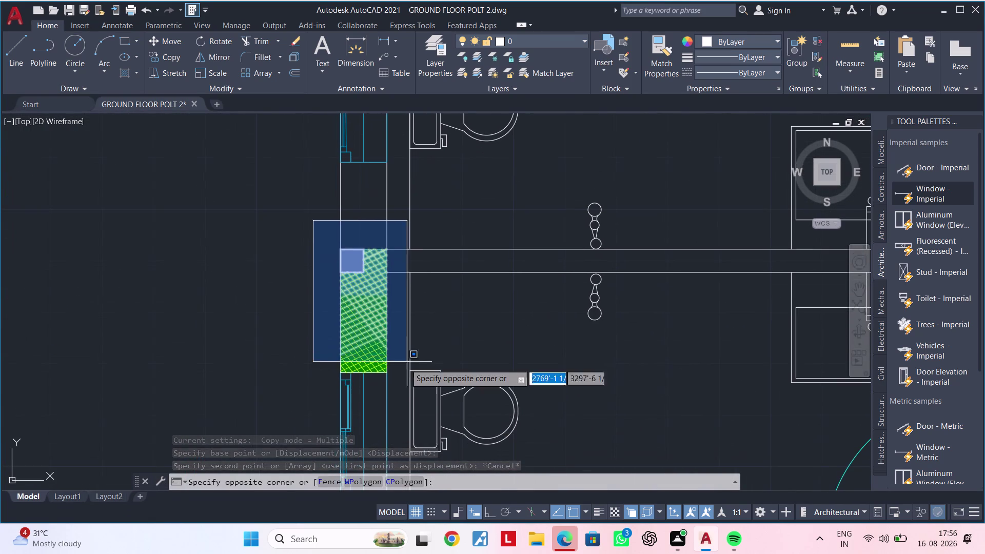
click(391, 385)
key(c)
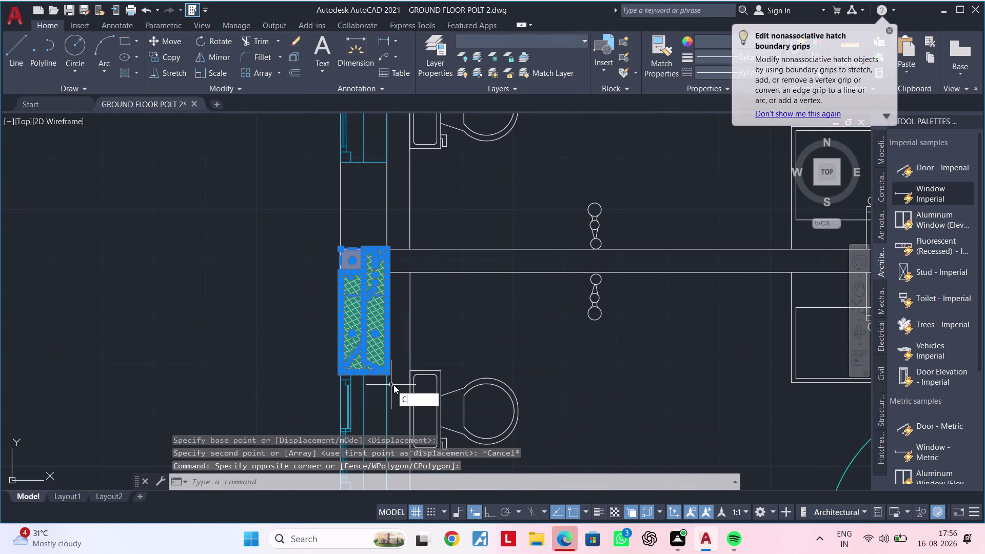
key(o)
key(space)
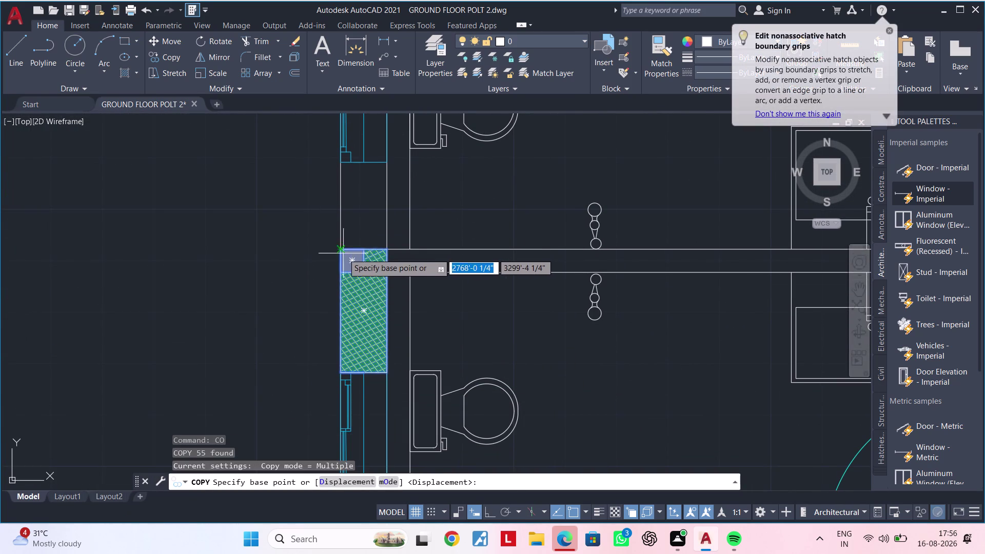
click(342, 253)
Place the column copy at the bedroom's top-left wall corner.
scroll(down, 3)
middle_drag(354, 245, 368, 404)
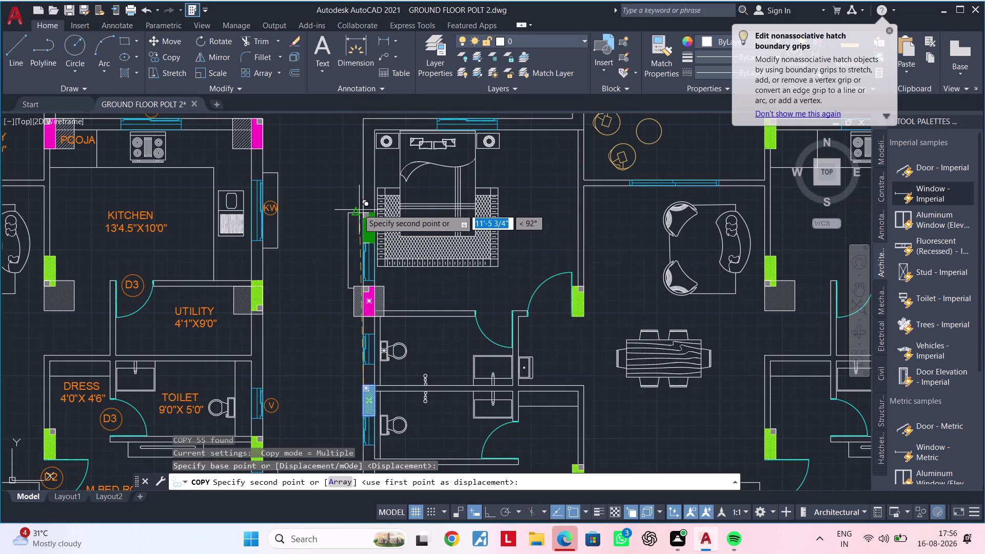
scroll(up, 3)
scroll(up, 3)
scroll(up, 3)
middle_drag(375, 195, 360, 502)
scroll(down, 3)
middle_drag(393, 336, 394, 458)
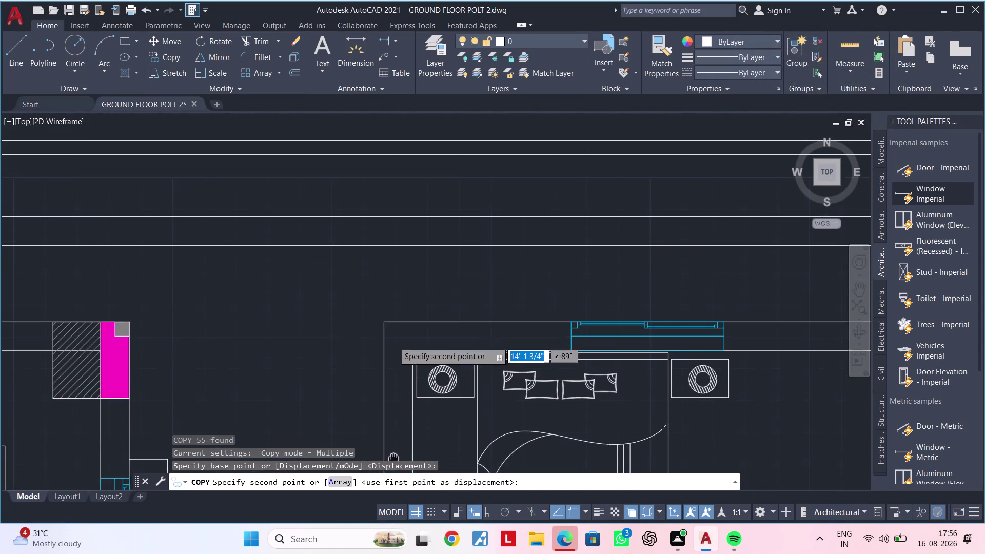
middle_drag(393, 458, 393, 458)
scroll(up, 3)
scroll(down, 3)
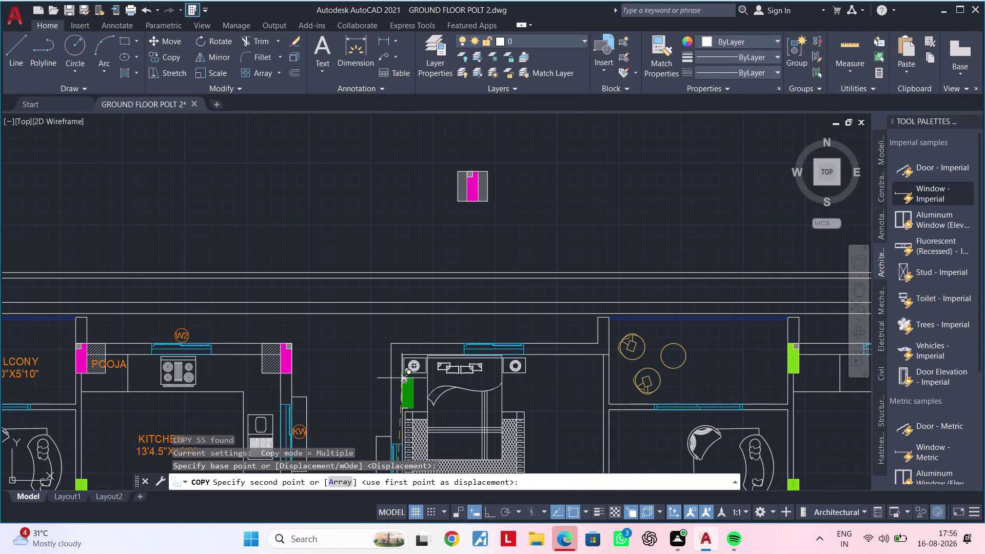
scroll(up, 3)
click(371, 307)
key(Escape)
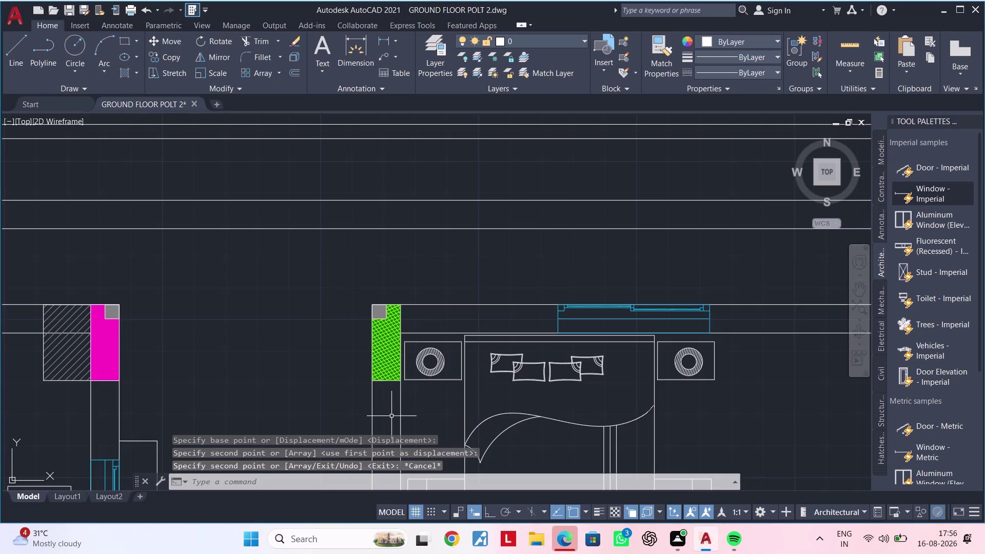
Start Trim with TR around the hatched column, then cancel it.
middle_drag(392, 404, 400, 341)
scroll(up, 3)
scroll(up, 3)
scroll(down, 3)
scroll(up, 3)
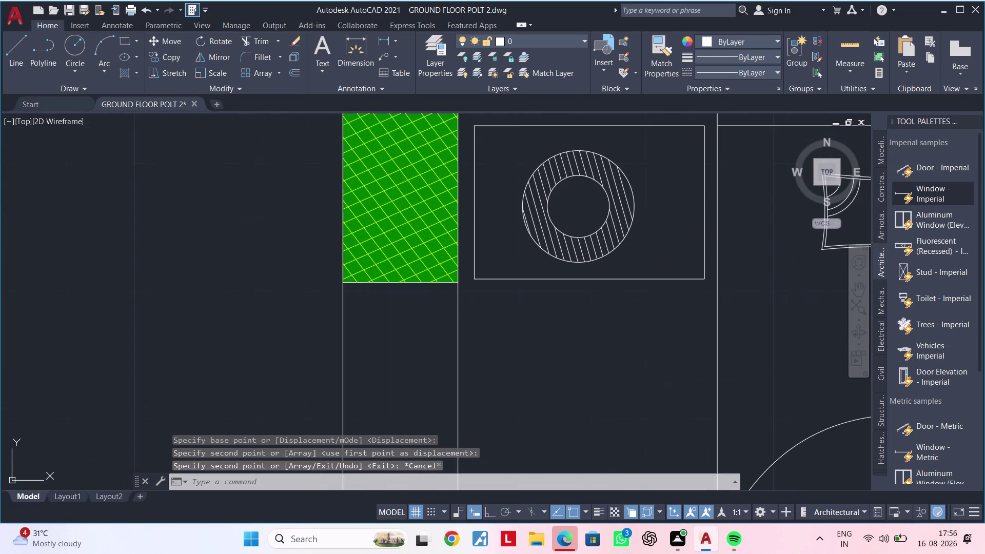
text(TR)
key(space)
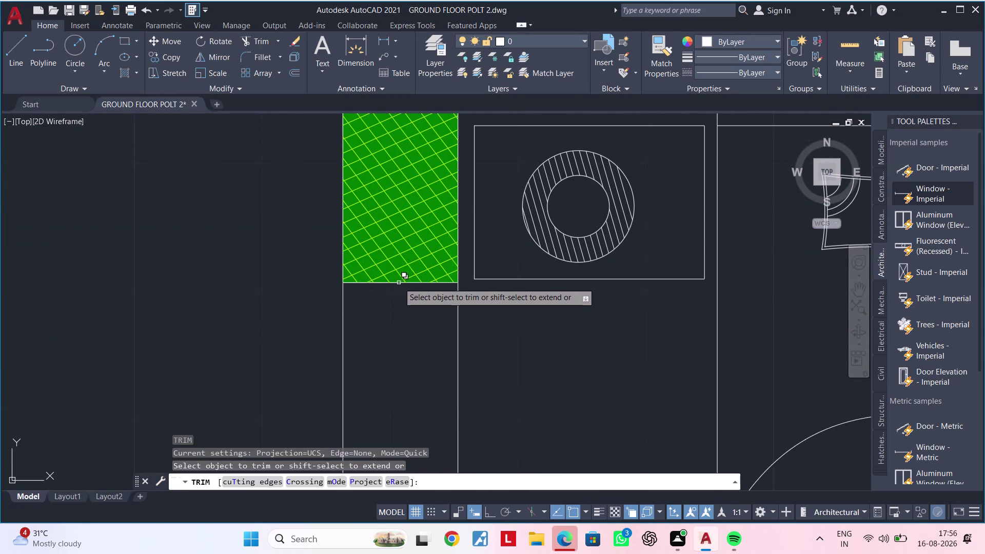
scroll(up, 3)
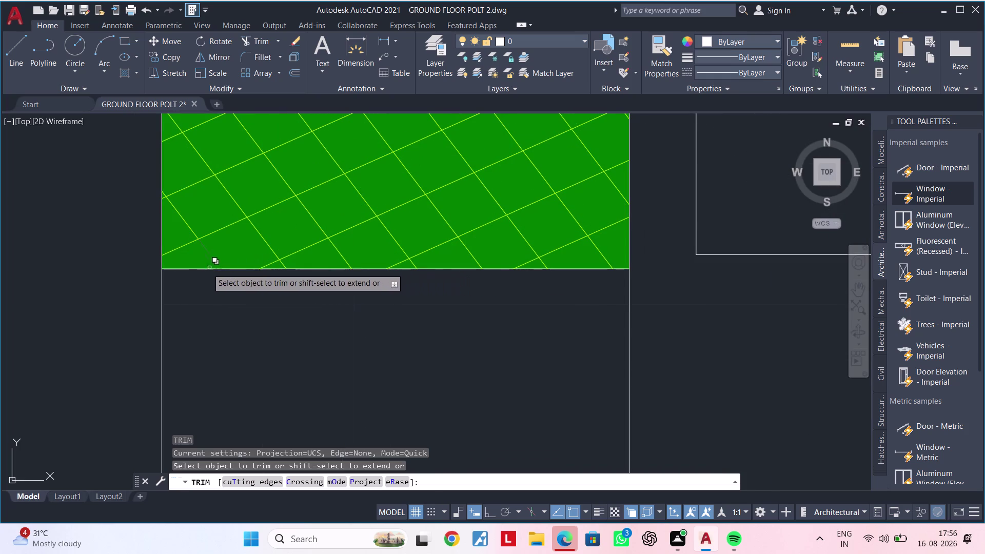
scroll(down, 3)
key(Escape)
key(Escape)
scroll(down, 3)
middle_drag(363, 387, 303, 320)
scroll(up, 3)
scroll(down, 3)
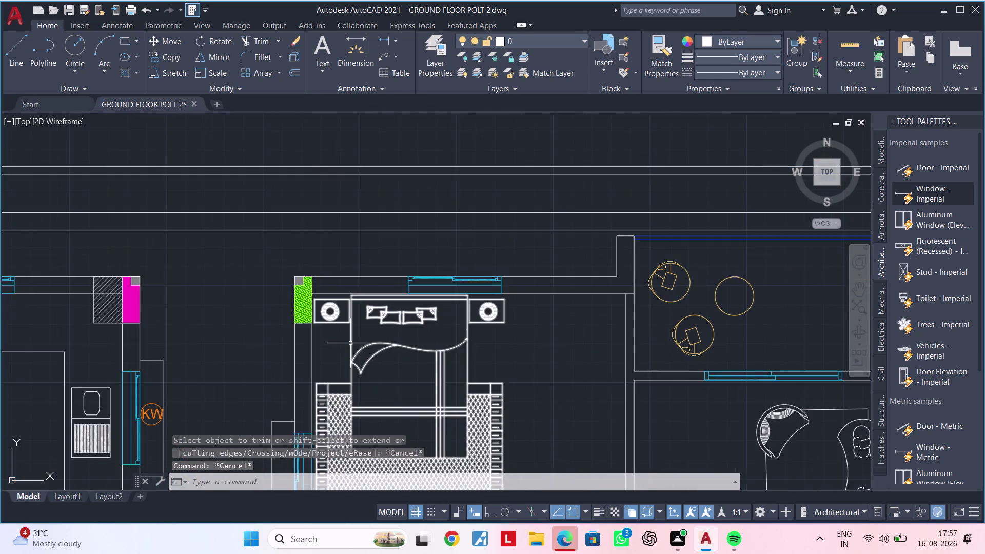
Clear pending commands and pan to the living room and balcony walls.
middle_drag(361, 347, 257, 310)
key(Escape)
scroll(down, 3)
middle_drag(468, 343, 353, 319)
key(Escape)
key(Escape)
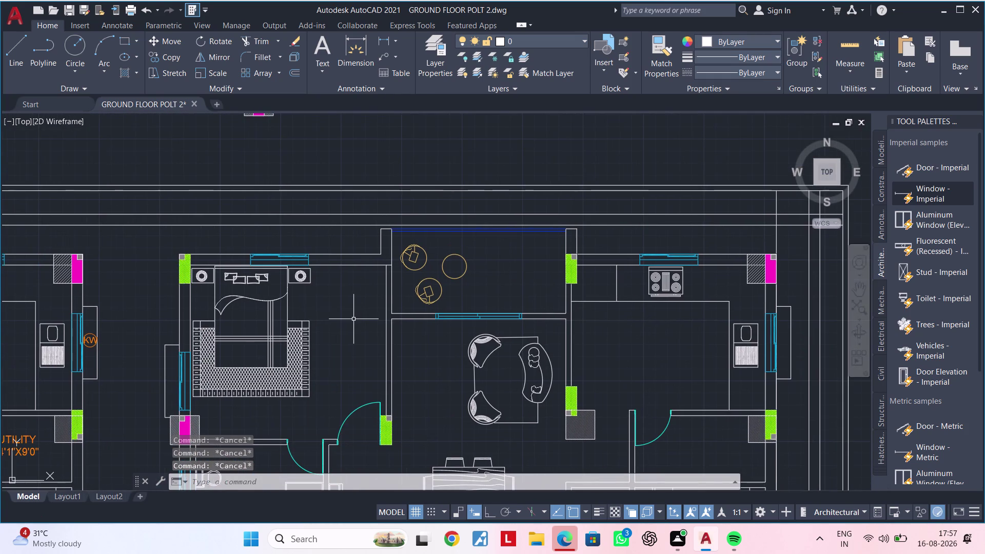
key(Escape)
key(Escape)
key(Escape)
key(Escape)
key(Escape)
key(Escape)
key(Escape)
middle_drag(367, 317, 328, 317)
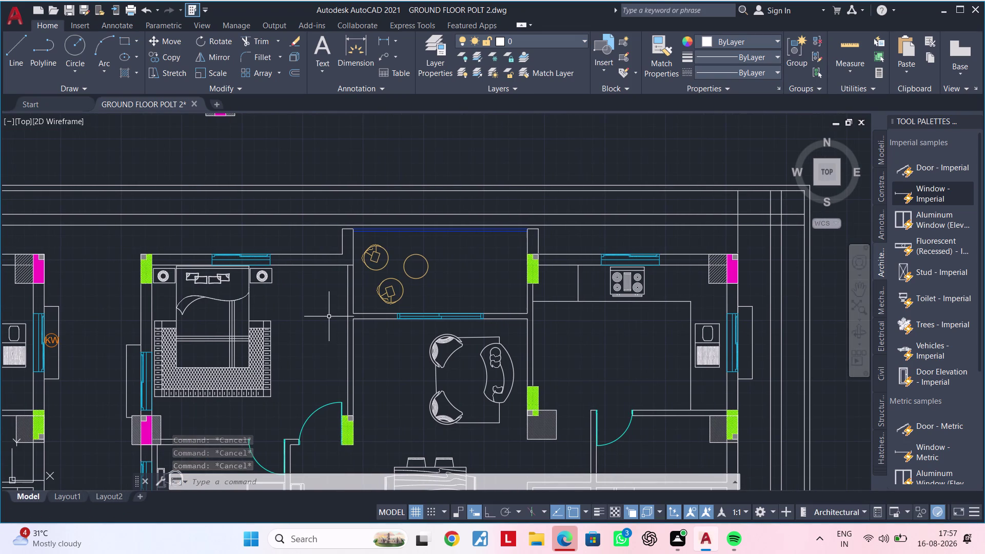
scroll(up, 3)
Delete the green hatched column at the balcony's right wall.
click(533, 233)
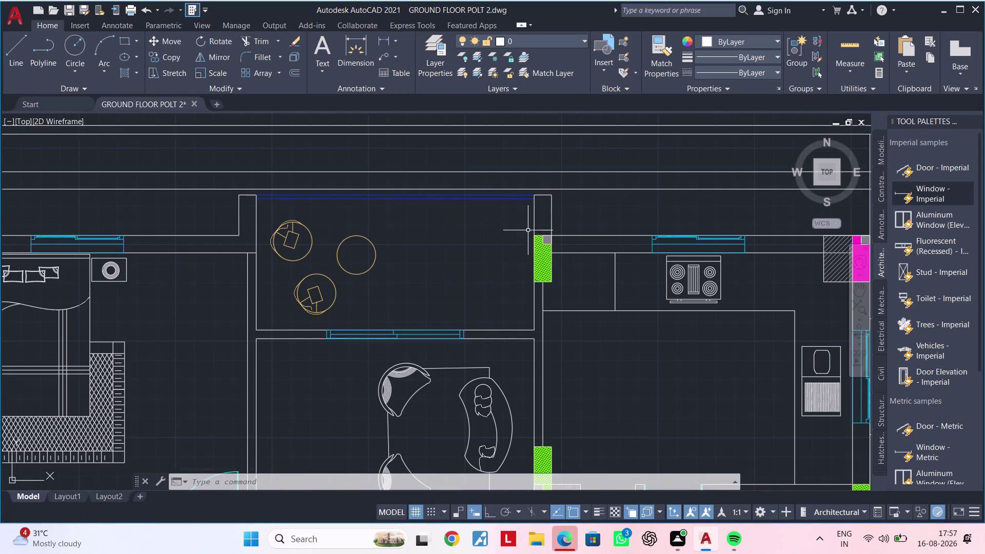
key(Escape)
drag(518, 229, 523, 231)
click(569, 300)
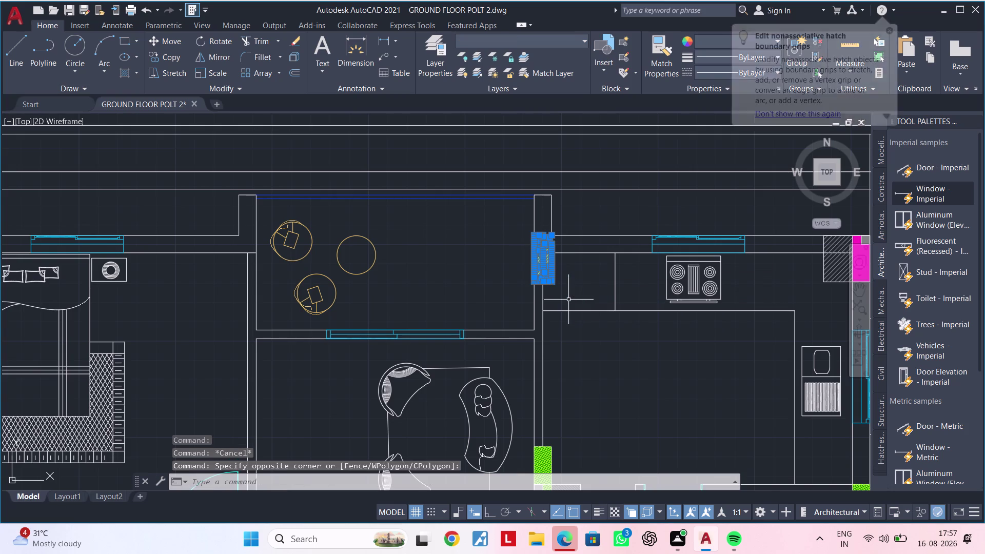
key(Delete)
Select the bedroom's green corner column and start copying it with CO.
middle_drag(530, 306, 706, 305)
middle_drag(249, 275, 312, 274)
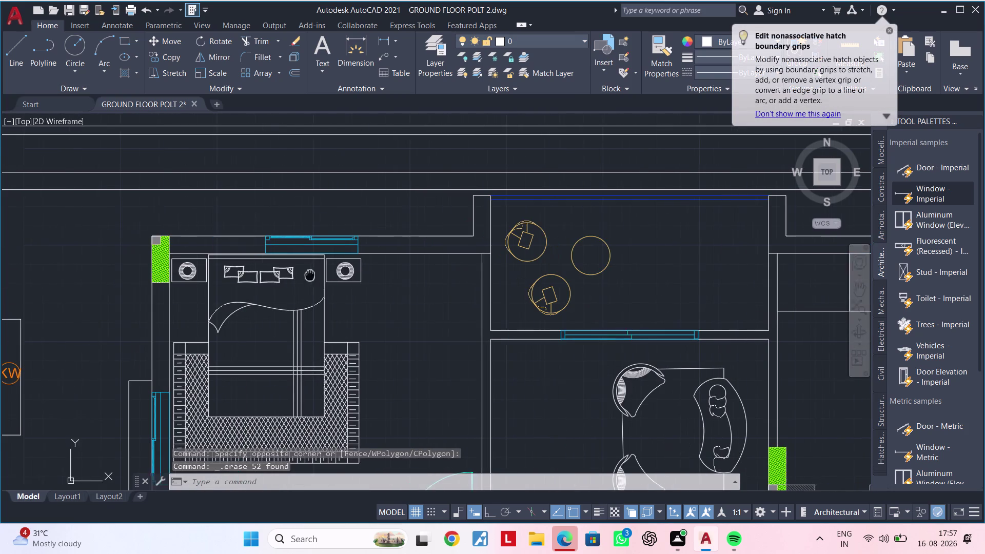
middle_drag(312, 275, 312, 275)
click(144, 213)
click(181, 283)
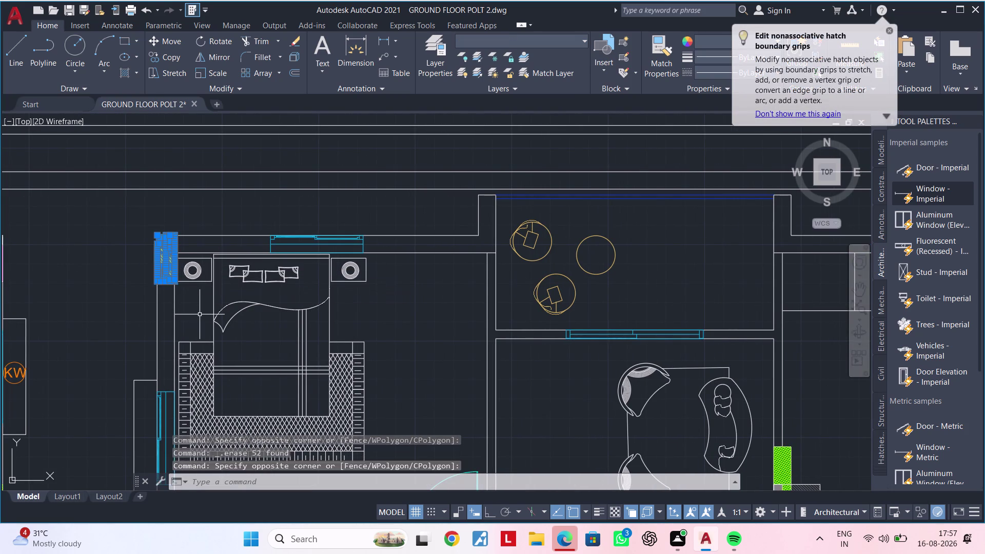
key(c)
key(o)
key(space)
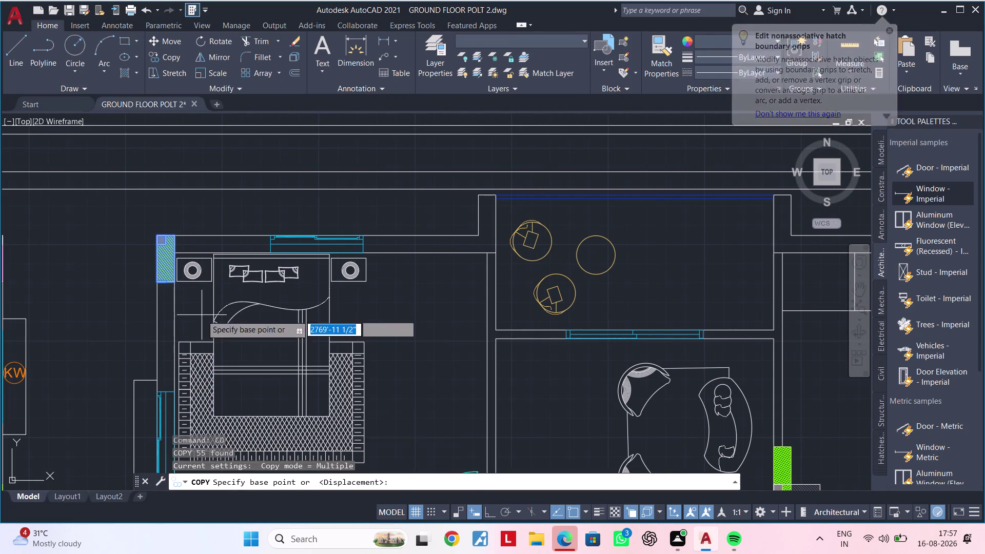
Copy the column with Ortho on to the balcony's right wall.
scroll(up, 3)
click(180, 227)
scroll(down, 3)
middle_drag(547, 264, 152, 219)
click(487, 509)
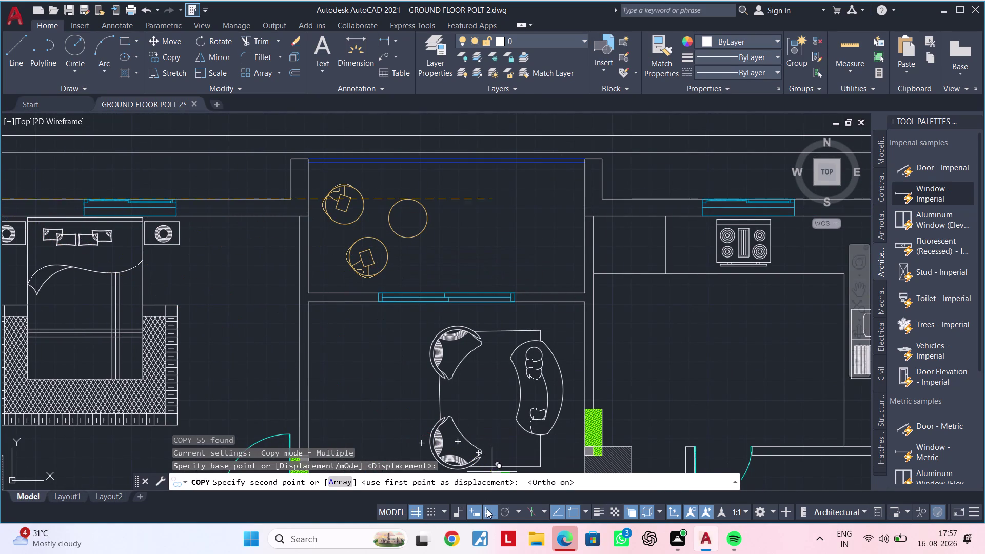
middle_drag(539, 226, 395, 241)
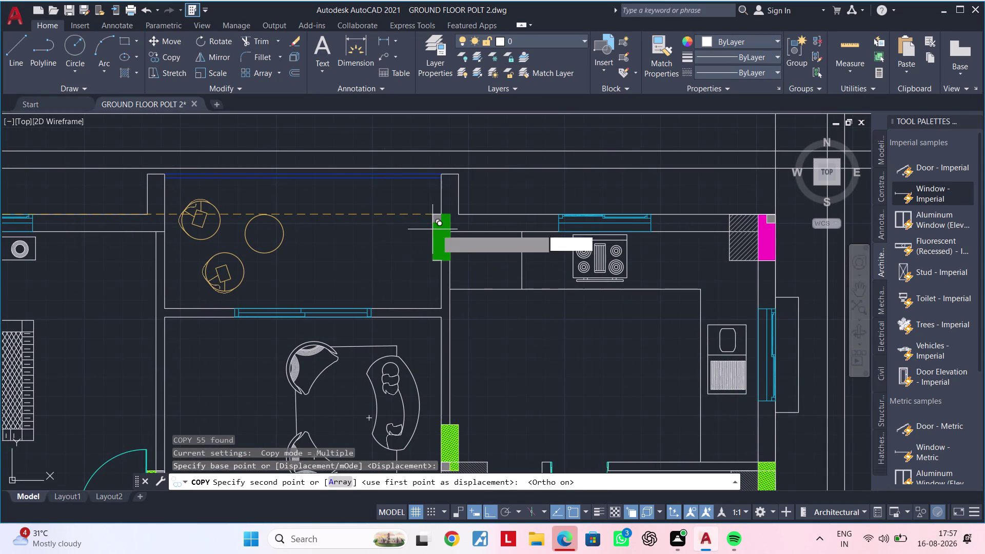
click(439, 211)
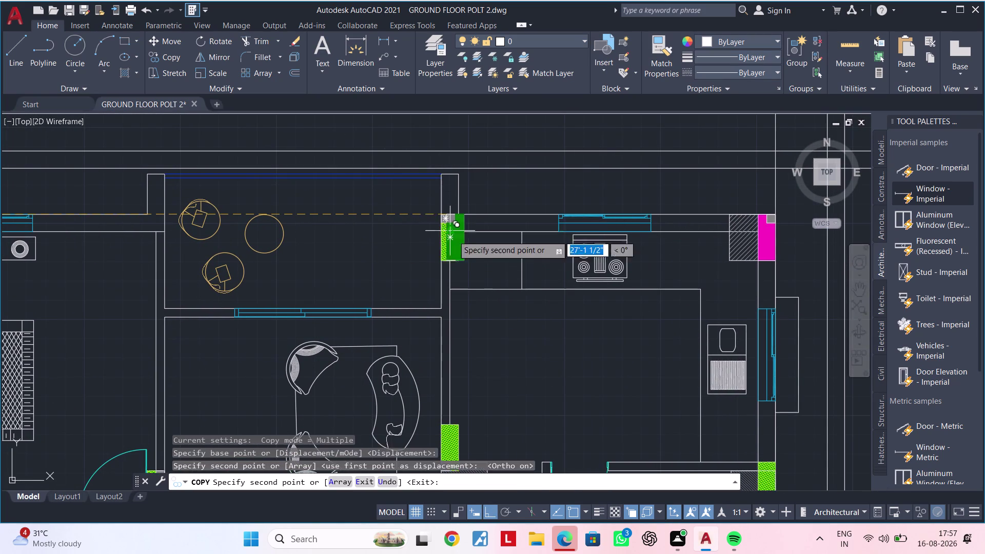
scroll(down, 3)
key(Escape)
Erase the stray outline beneath the green column.
scroll(up, 3)
scroll(up, 3)
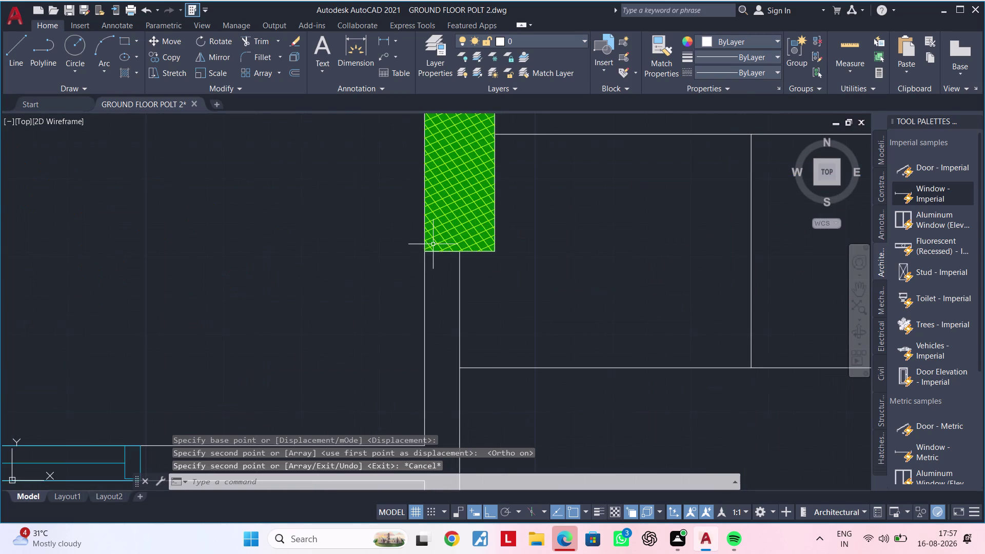
scroll(up, 3)
click(420, 240)
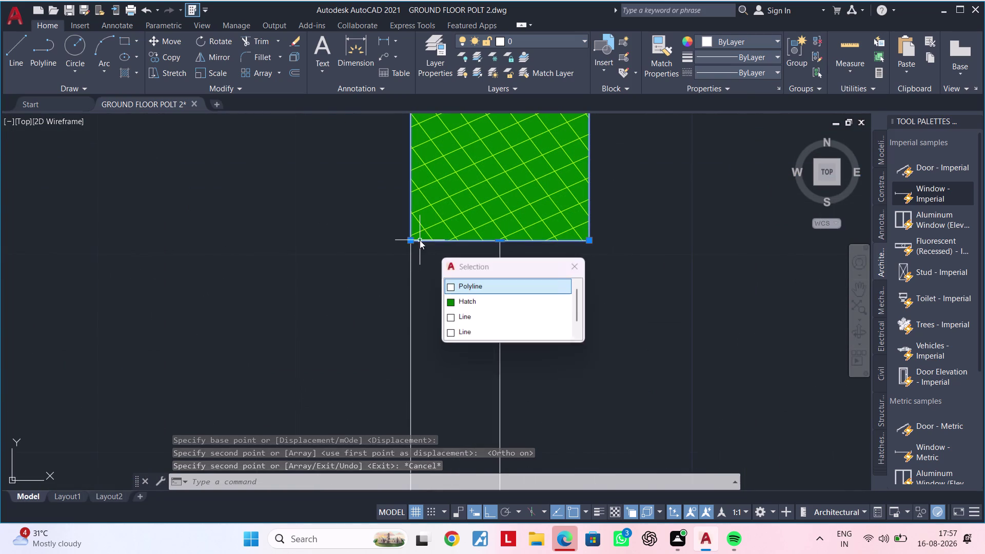
click(463, 324)
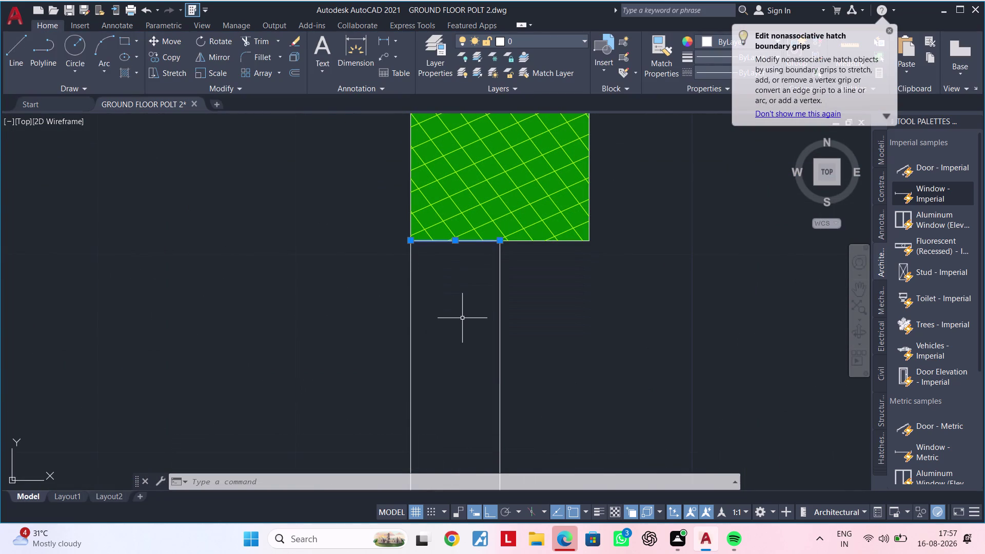
key(Delete)
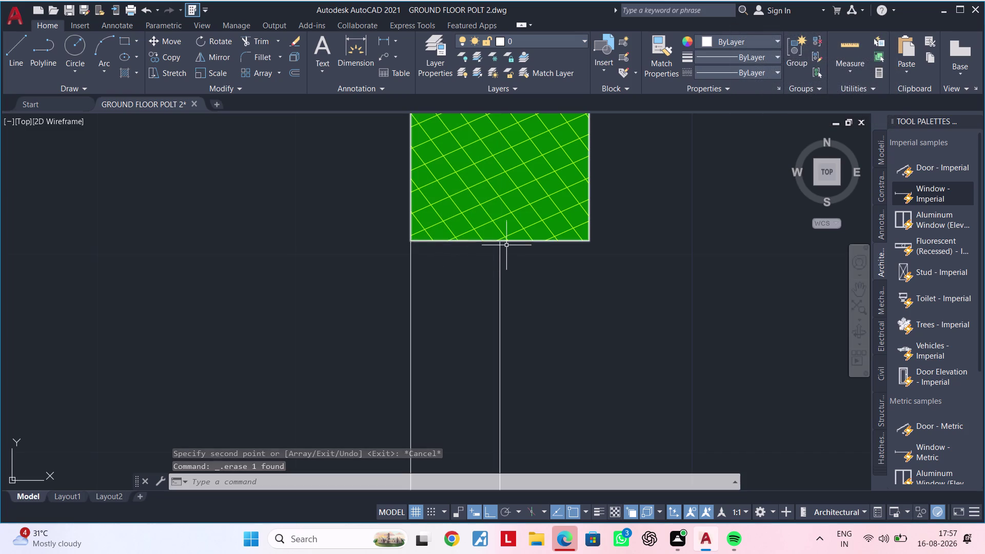
key(Delete)
scroll(down, 3)
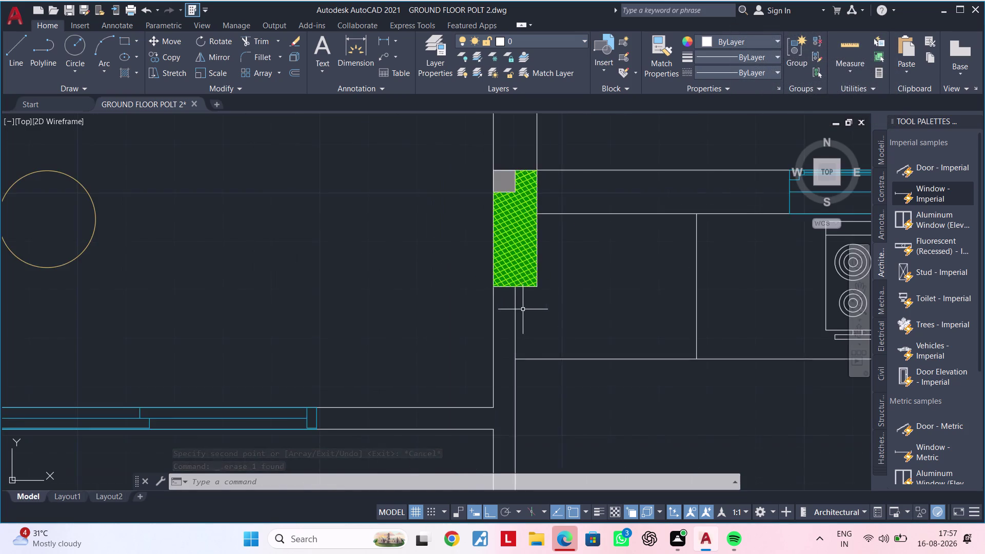
scroll(down, 3)
middle_drag(442, 320, 617, 317)
middle_drag(390, 301, 599, 301)
scroll(up, 3)
scroll(up, 3)
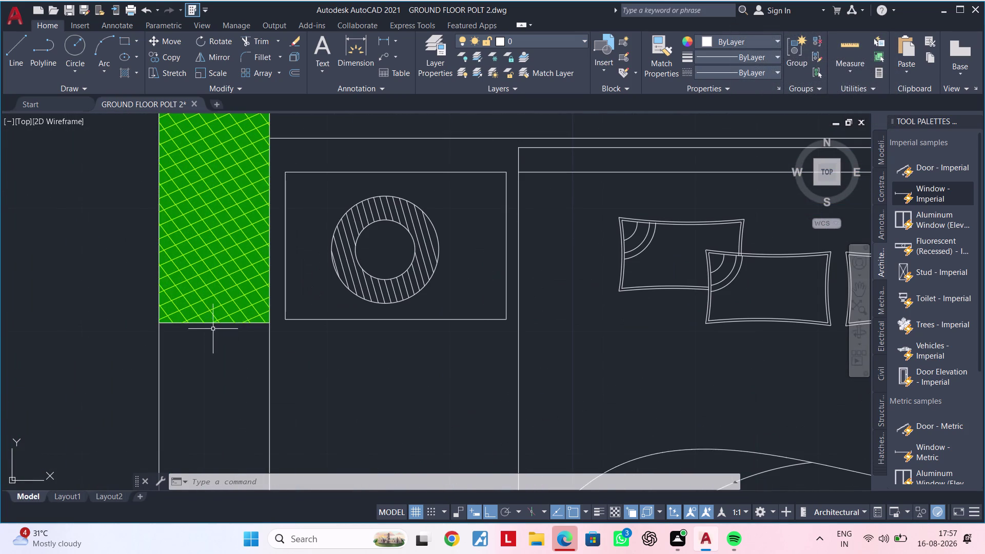
click(181, 323)
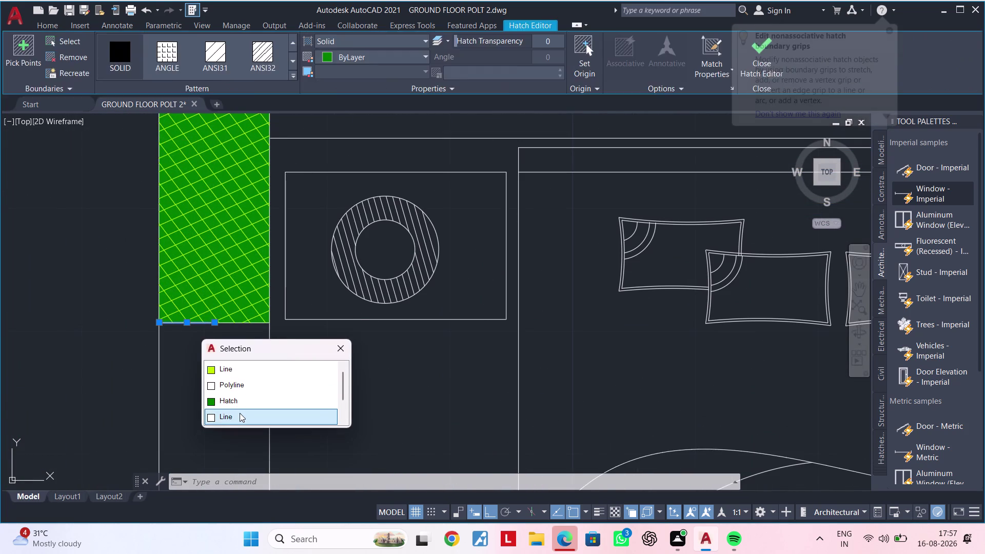
click(239, 413)
key(Delete)
scroll(down, 3)
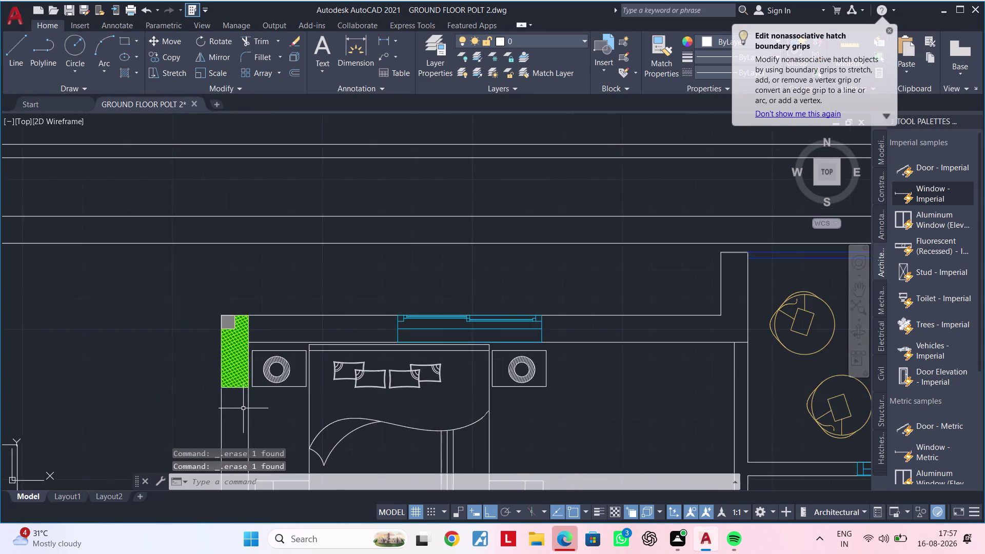
middle_drag(241, 390, 291, 245)
middle_drag(290, 347, 315, 280)
middle_drag(306, 346, 308, 279)
scroll(down, 3)
middle_drag(325, 323, 323, 276)
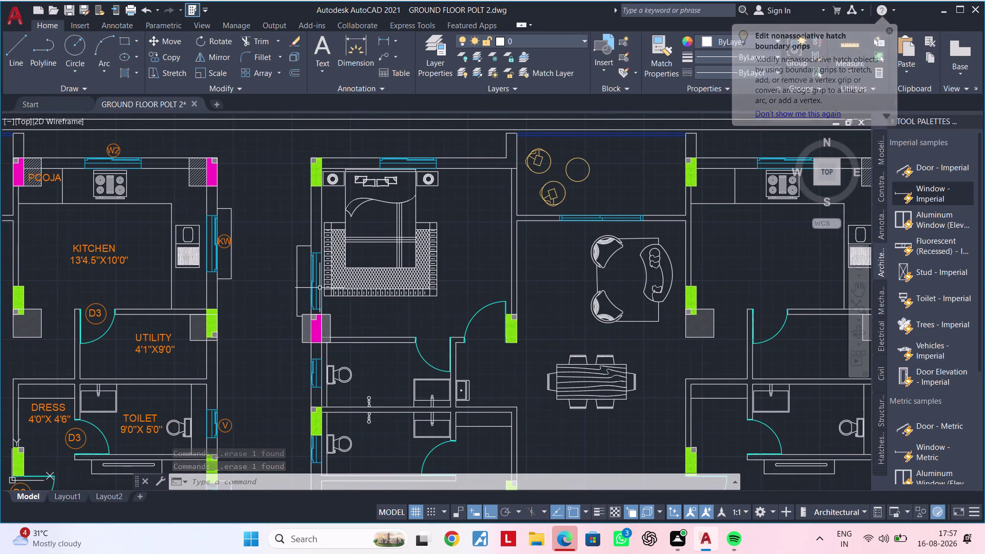
scroll(up, 3)
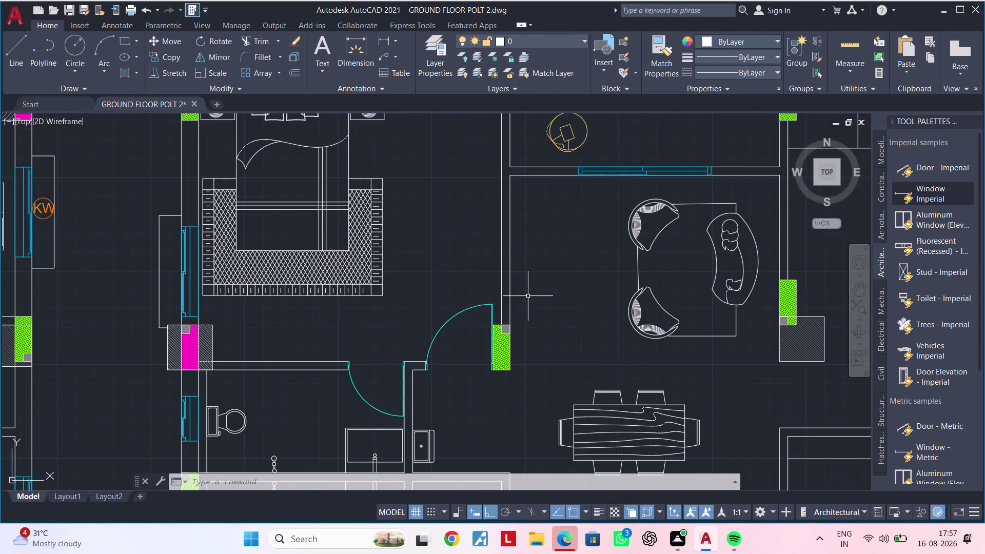
scroll(down, 3)
middle_drag(514, 287, 514, 332)
scroll(up, 3)
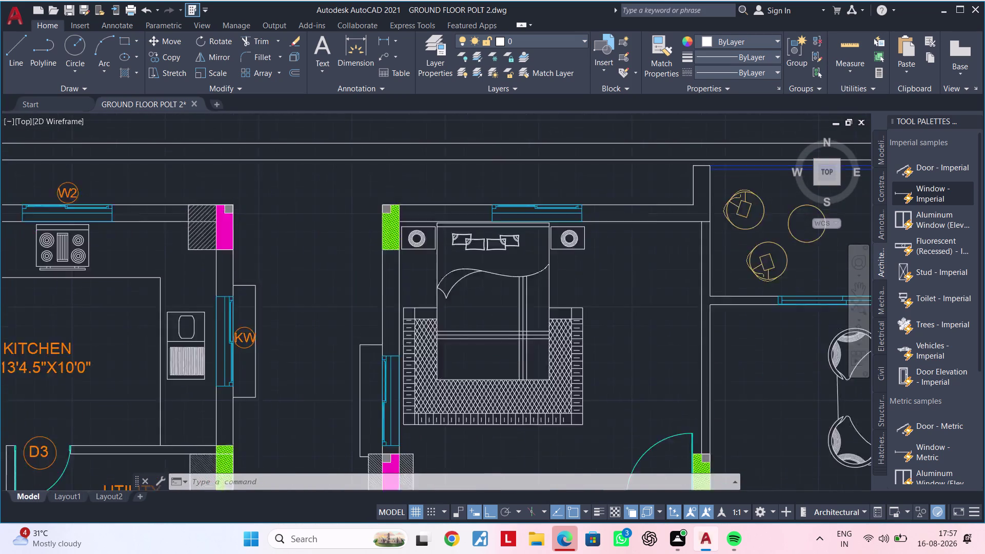
click(178, 187)
click(293, 300)
text(C)
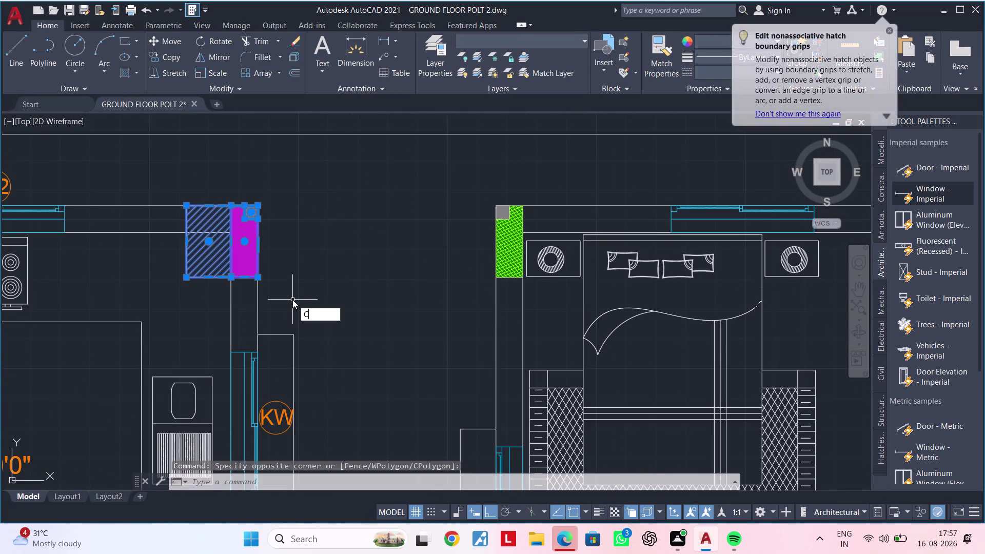
text(O)
key(space)
click(257, 203)
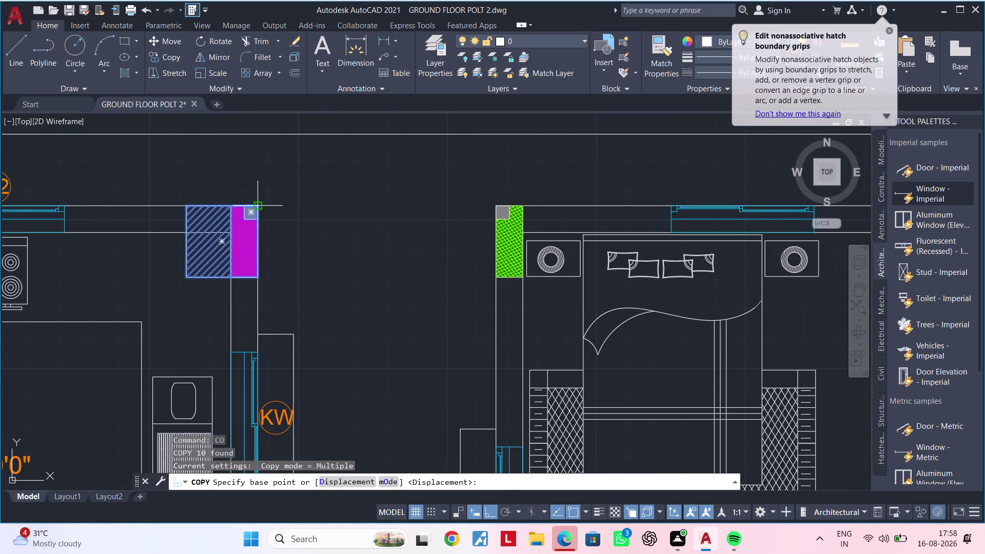
scroll(down, 3)
middle_drag(535, 210, 168, 146)
scroll(up, 3)
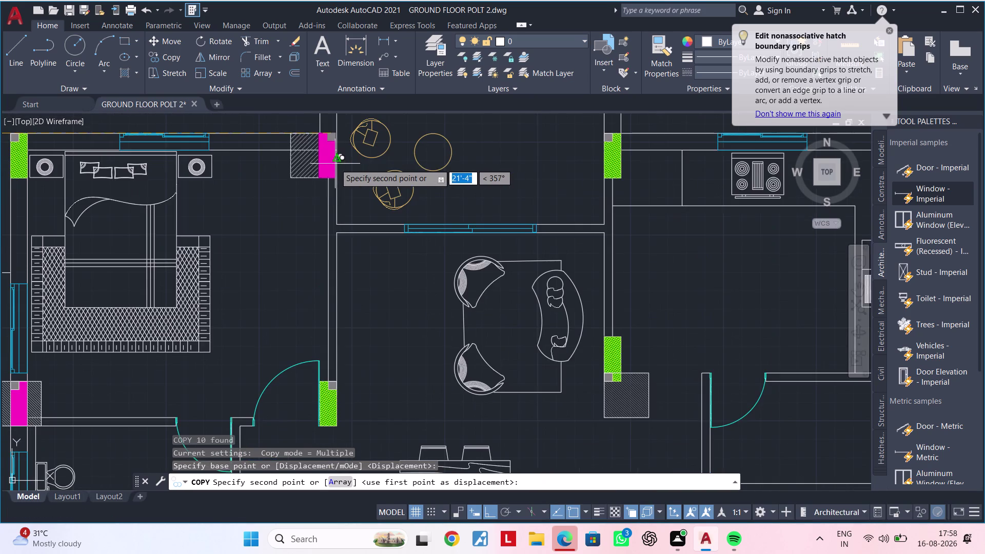
middle_drag(340, 165, 344, 246)
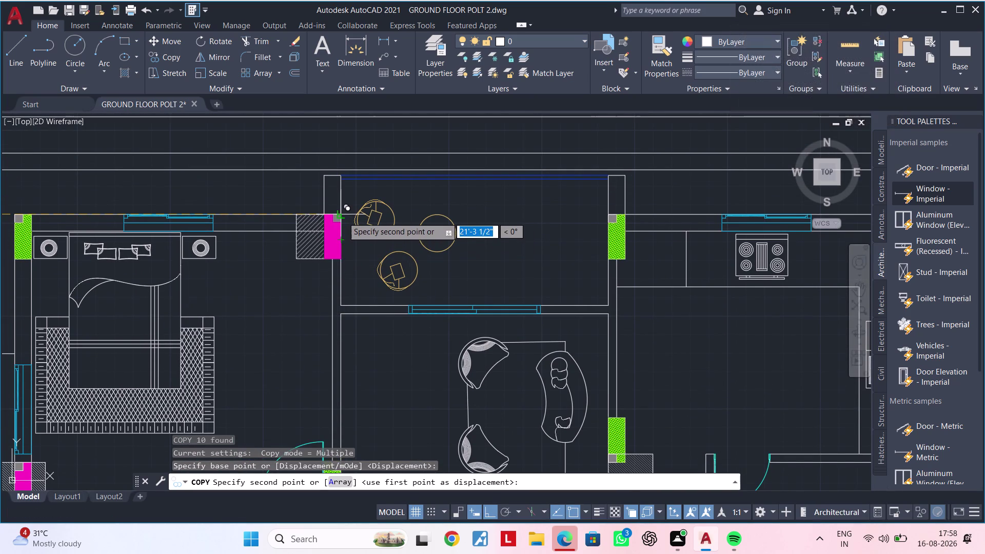
click(343, 217)
middle_drag(343, 271, 376, 172)
key(Escape)
key(Escape)
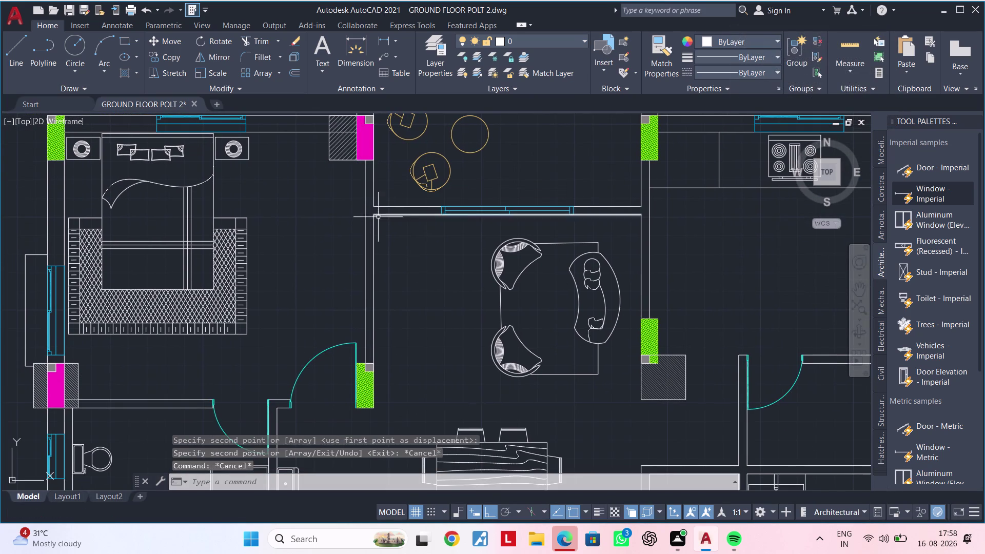
middle_drag(398, 294, 398, 192)
key(Escape)
key(Escape)
key(Escape)
key(Escape)
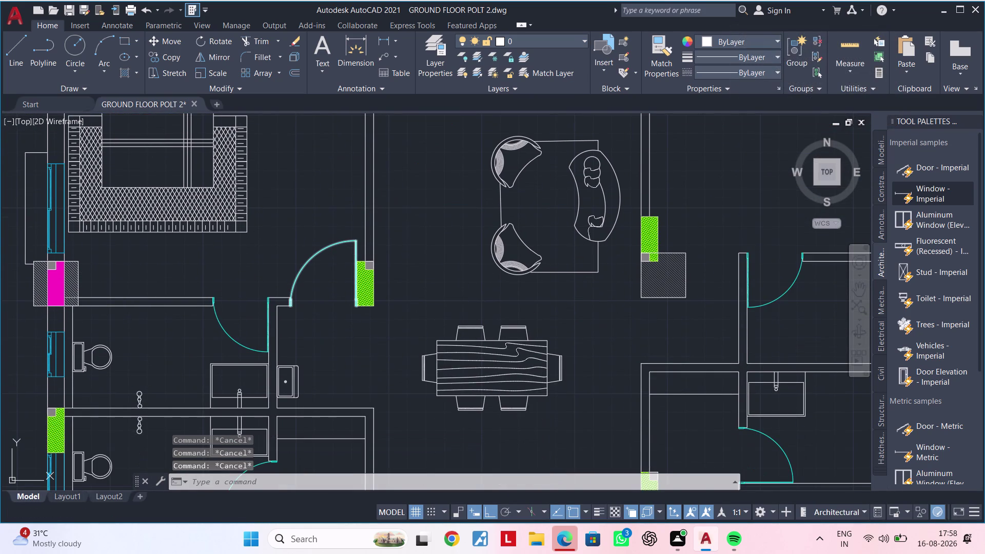
scroll(down, 3)
middle_drag(363, 307, 362, 303)
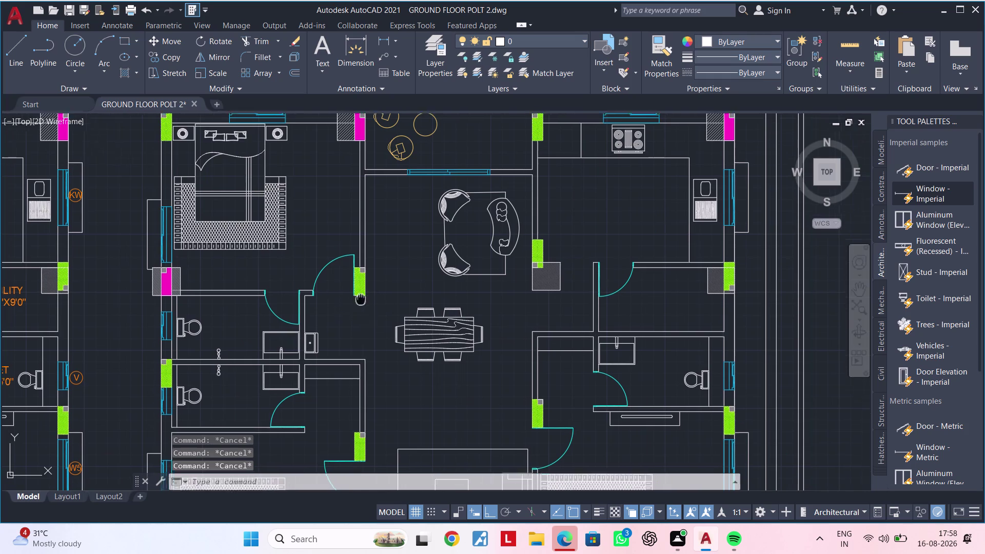
middle_drag(362, 303, 355, 254)
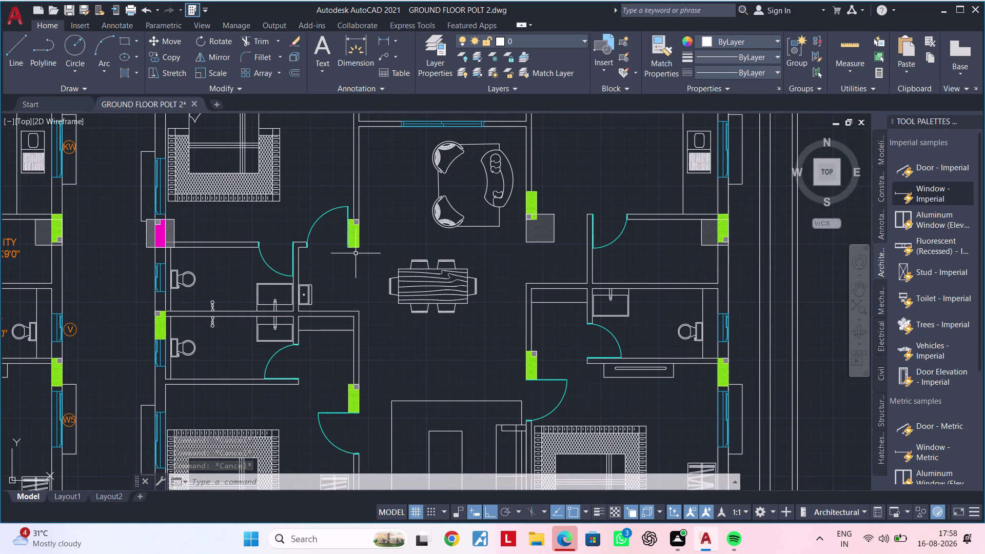
key(Escape)
key(Escape)
key(Escape)
key(Escape)
key(Escape)
key(Escape)
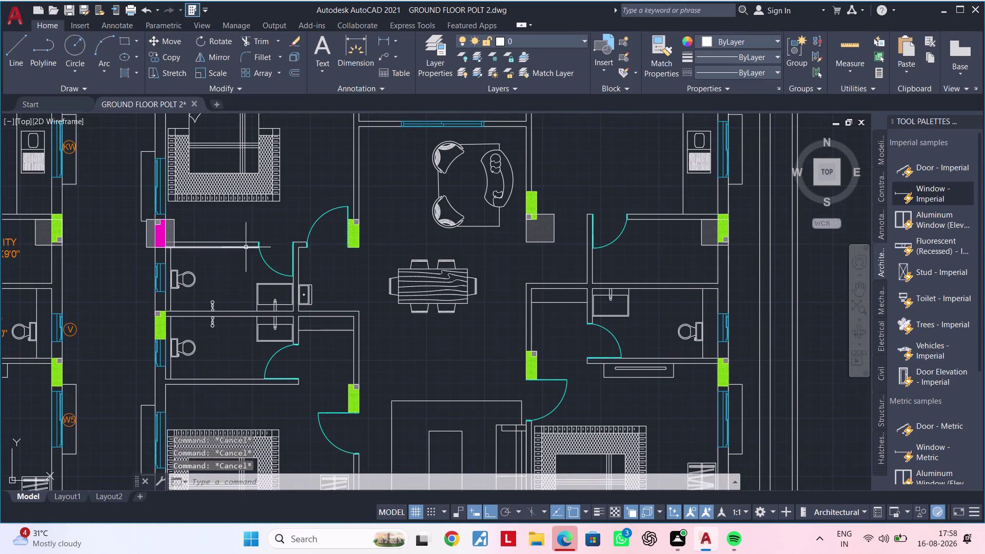
middle_drag(216, 245, 229, 265)
scroll(up, 3)
Erase the magenta column at the toilet wall.
click(130, 228)
click(238, 300)
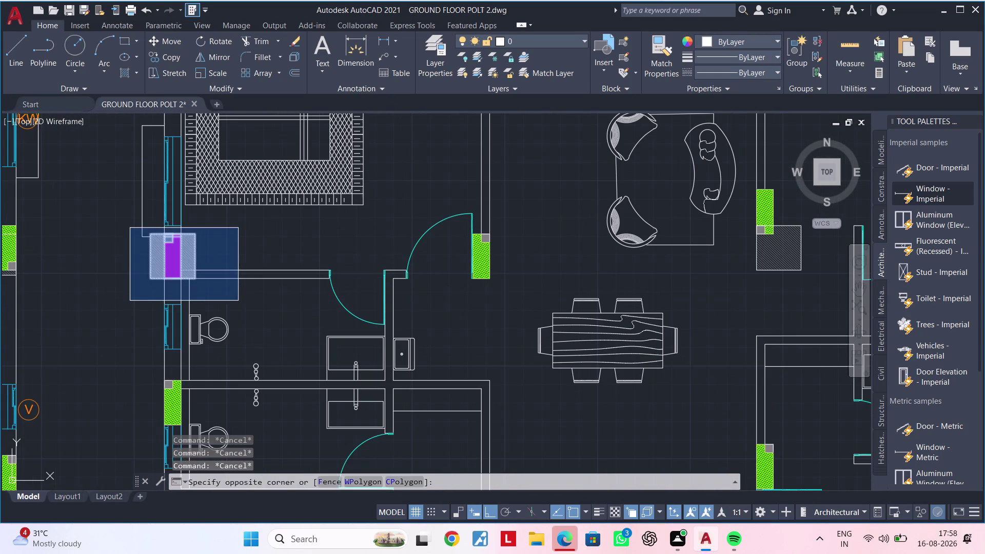
key(Delete)
middle_drag(248, 272, 245, 276)
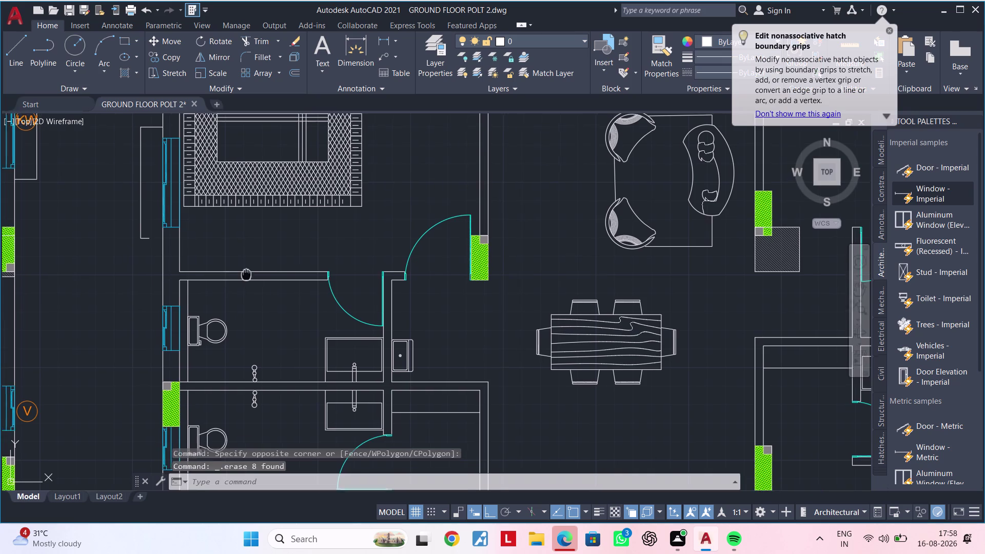
middle_drag(244, 276, 242, 278)
key(Escape)
middle_drag(254, 266, 269, 251)
scroll(up, 3)
key(Escape)
middle_drag(159, 321, 167, 299)
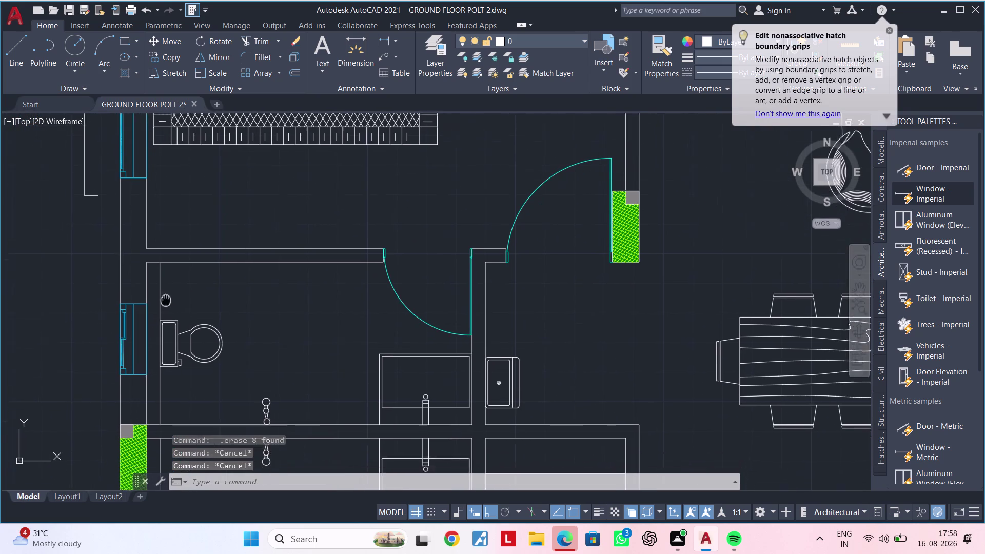
middle_drag(166, 299, 172, 280)
middle_drag(172, 379, 189, 328)
Erase the short stray line under the green column.
drag(122, 327, 125, 334)
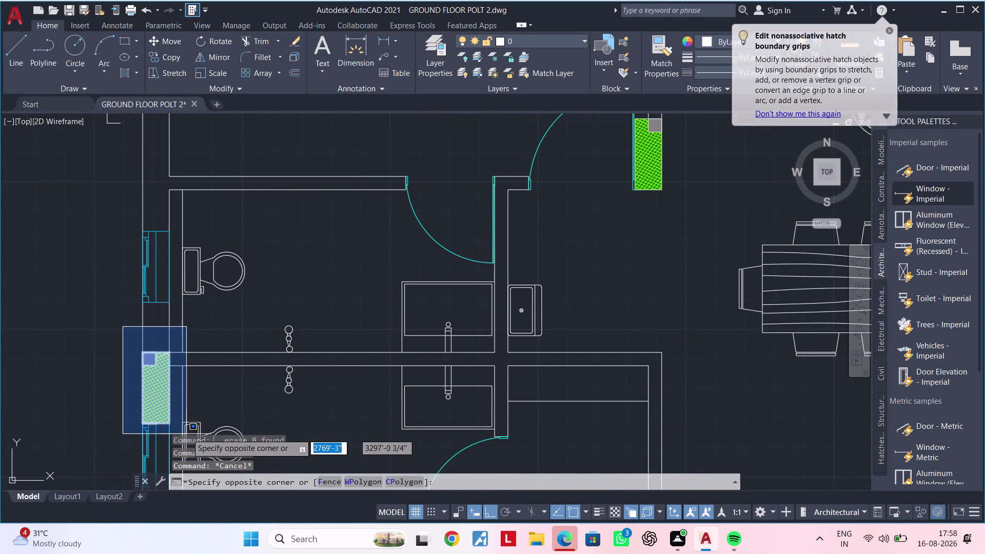
key(Escape)
scroll(up, 3)
scroll(up, 3)
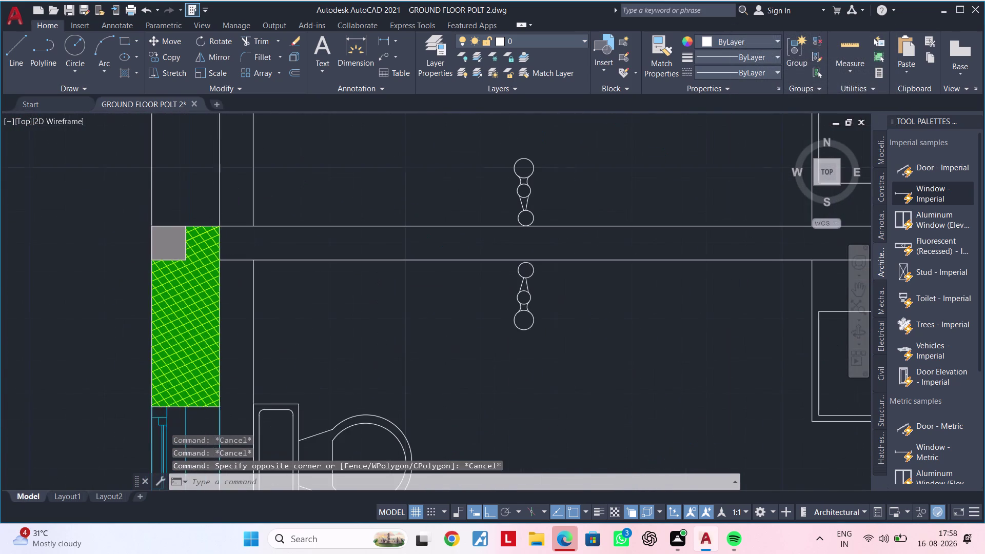
scroll(up, 3)
click(153, 404)
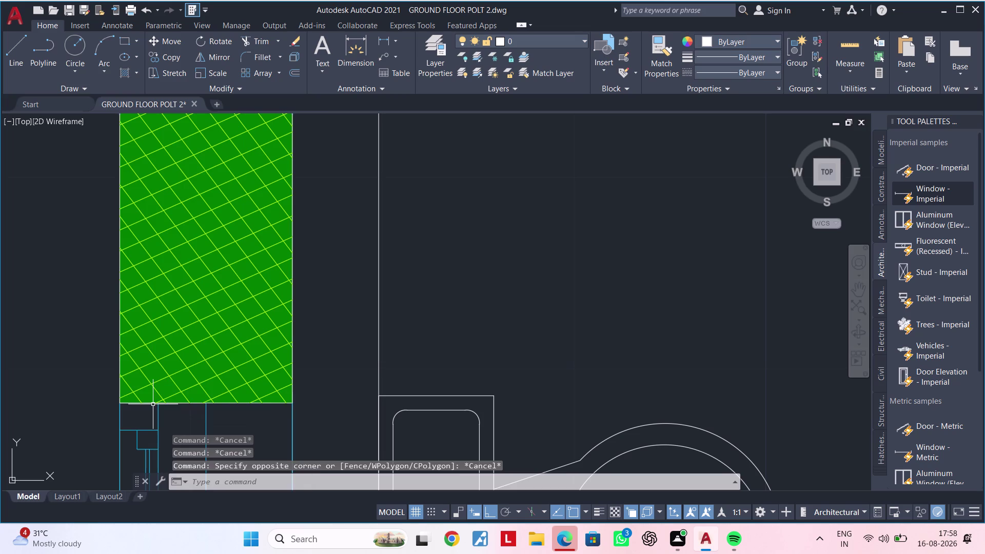
click(206, 486)
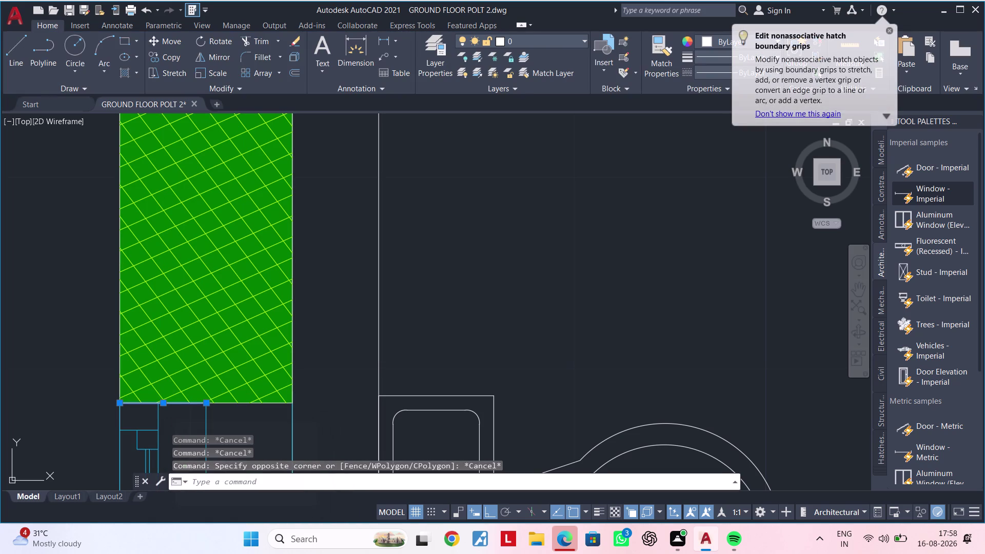
key(Delete)
Select the green hatched column and start copying it with CO.
scroll(down, 3)
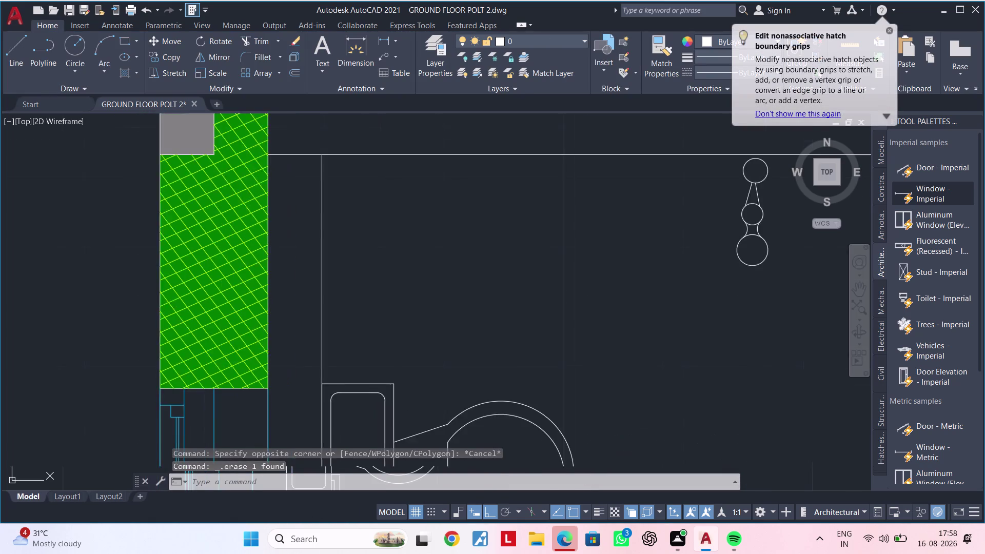
middle_drag(232, 394, 235, 430)
key(Escape)
drag(168, 202, 177, 216)
click(267, 423)
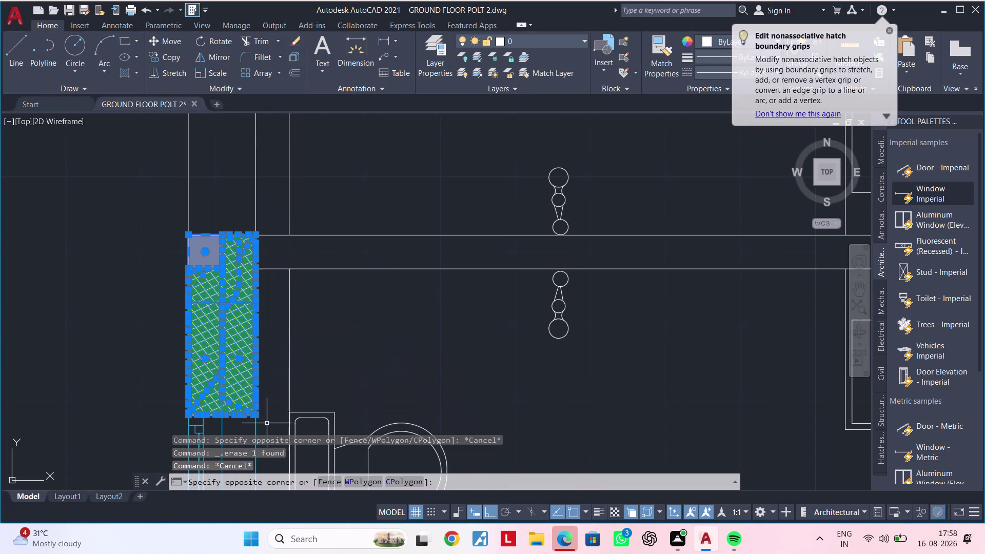
text(CO)
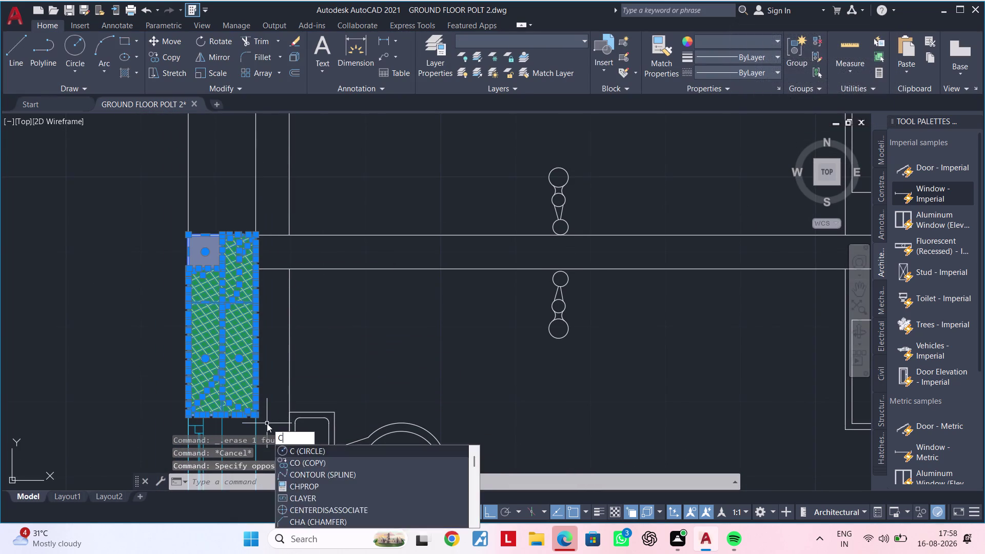
key(space)
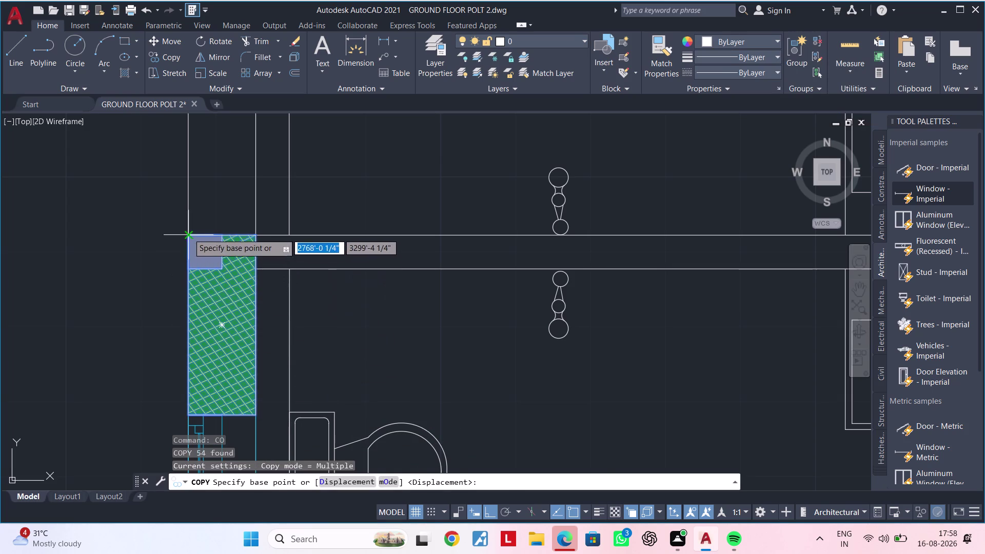
Place the column copy at the wall corner above the toilet.
click(187, 233)
scroll(down, 3)
middle_drag(206, 183, 208, 367)
scroll(down, 3)
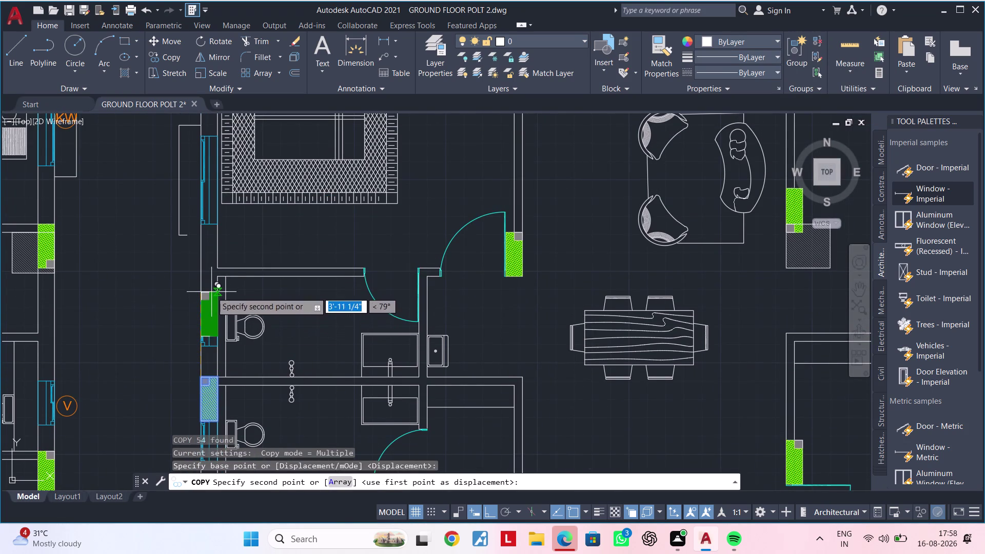
scroll(up, 3)
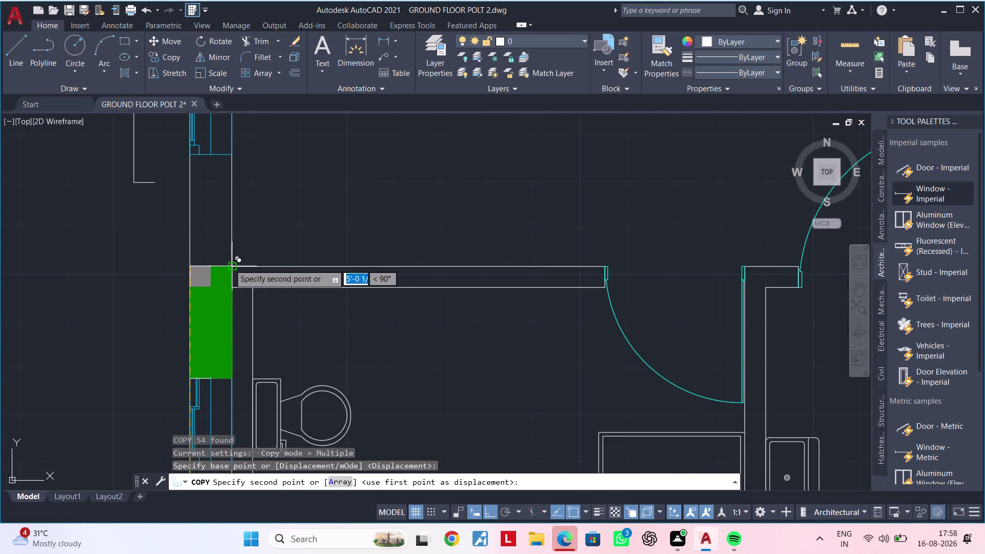
click(230, 264)
key(Escape)
key(Escape)
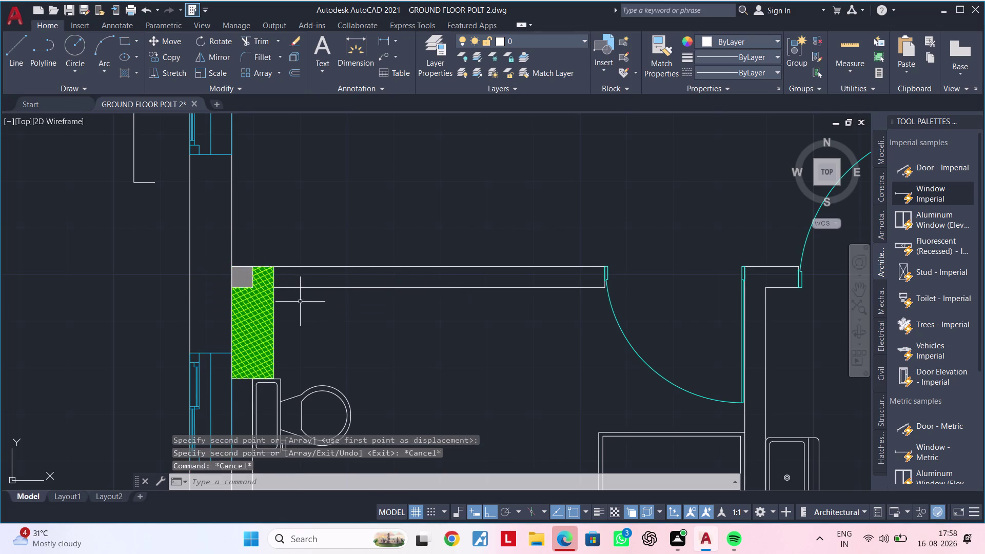
Cancel active commands and reselect the newly copied column.
middle_drag(300, 302, 310, 271)
key(Escape)
key(Escape)
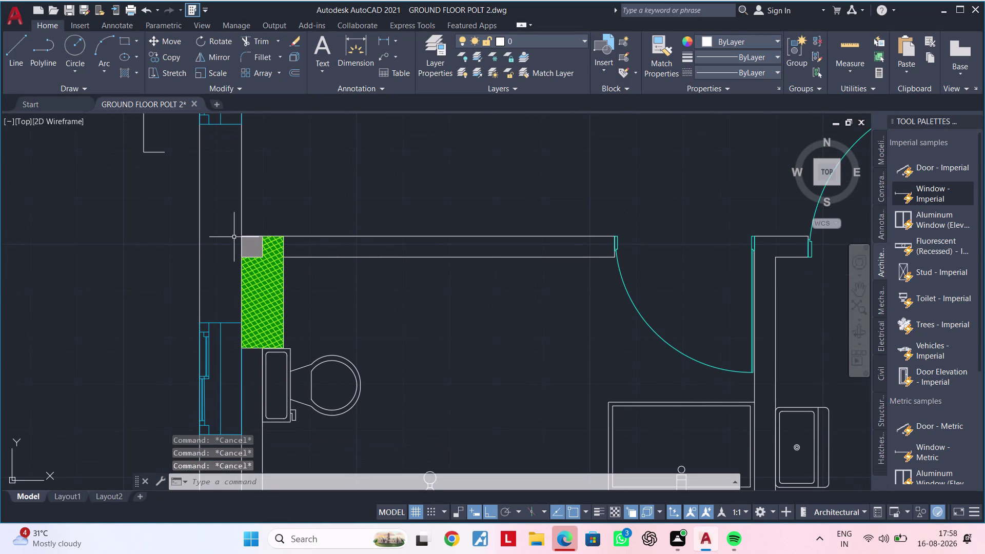
key(Escape)
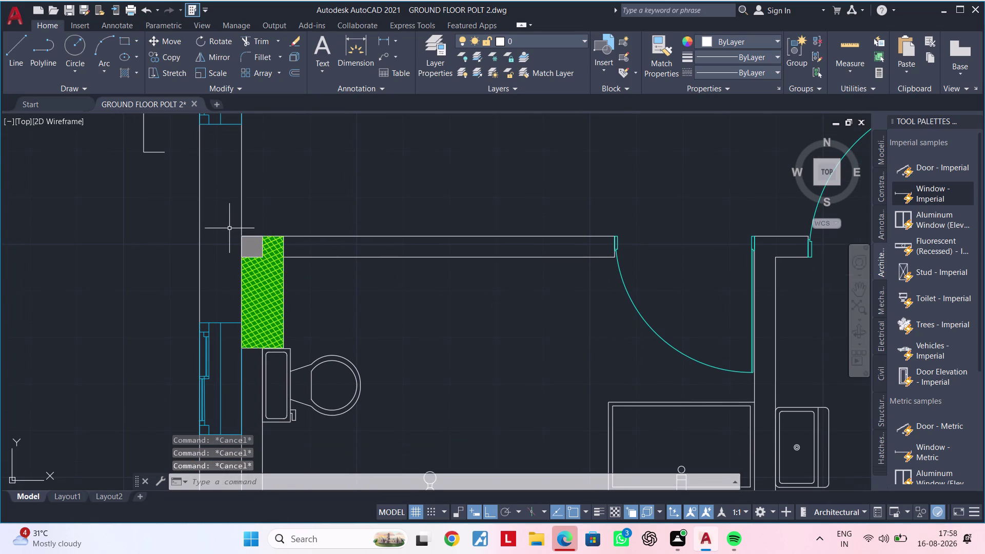
key(Escape)
click(229, 216)
click(308, 355)
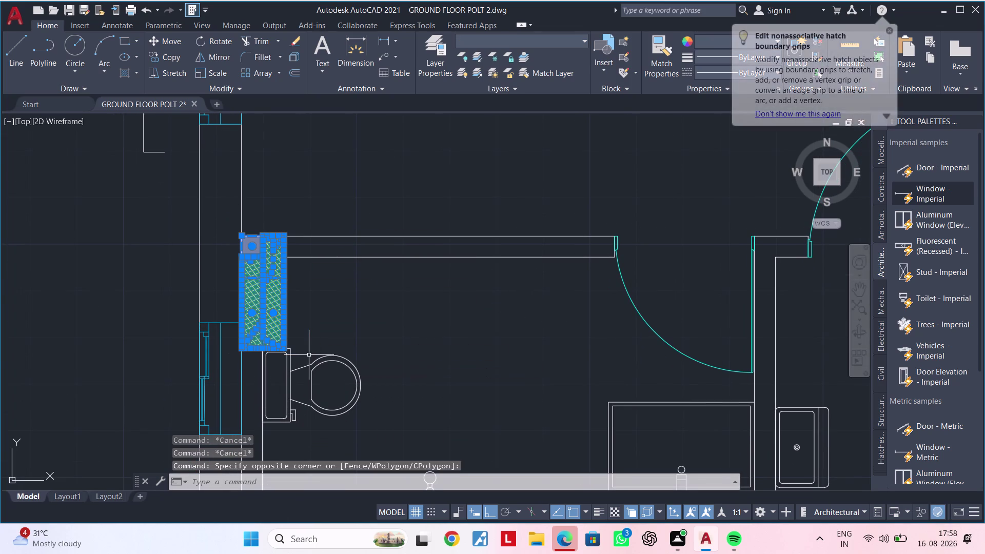
Move the copied green column from its corner onto the outer wall, then zoom out.
text(M)
key(space)
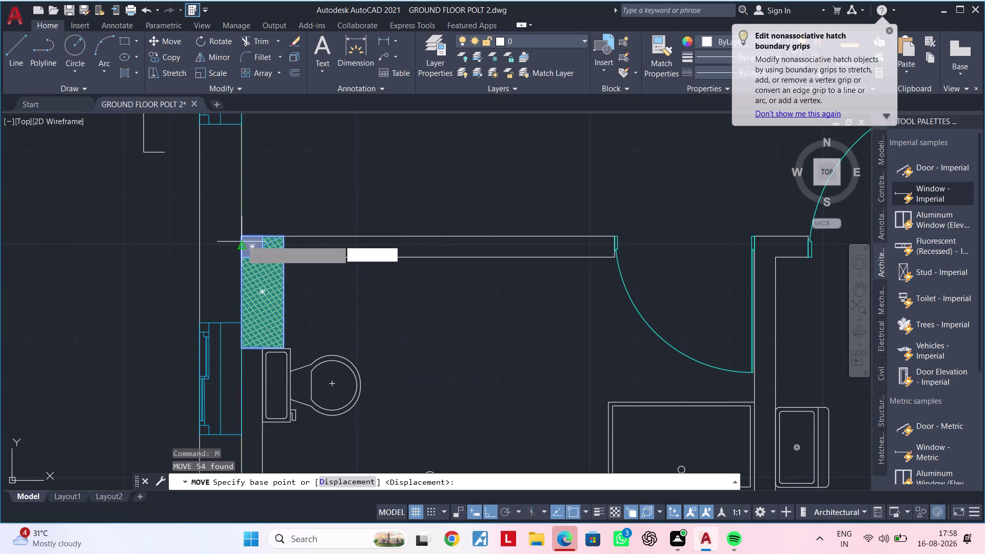
click(241, 238)
click(202, 237)
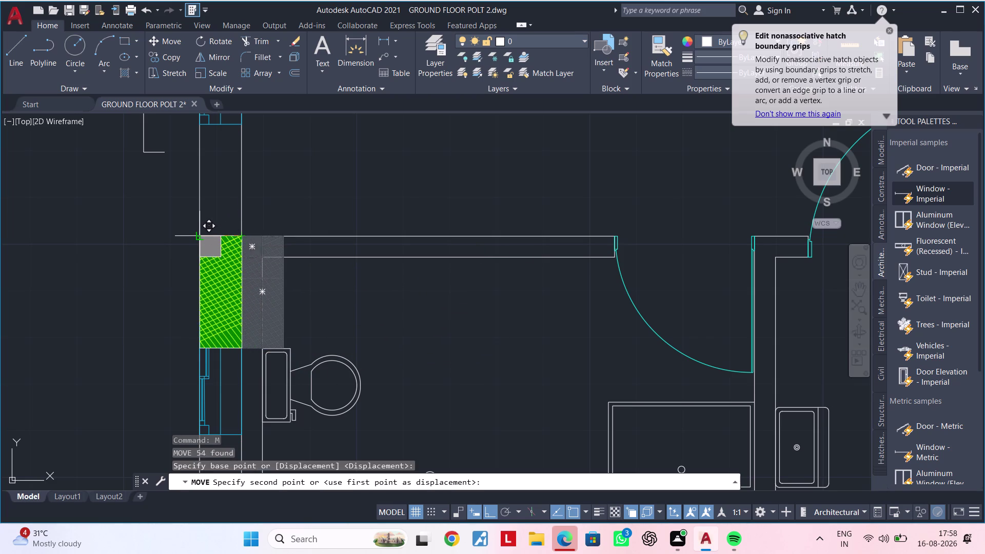
key(Escape)
scroll(down, 3)
middle_drag(318, 287, 245, 305)
key(Escape)
key(Escape)
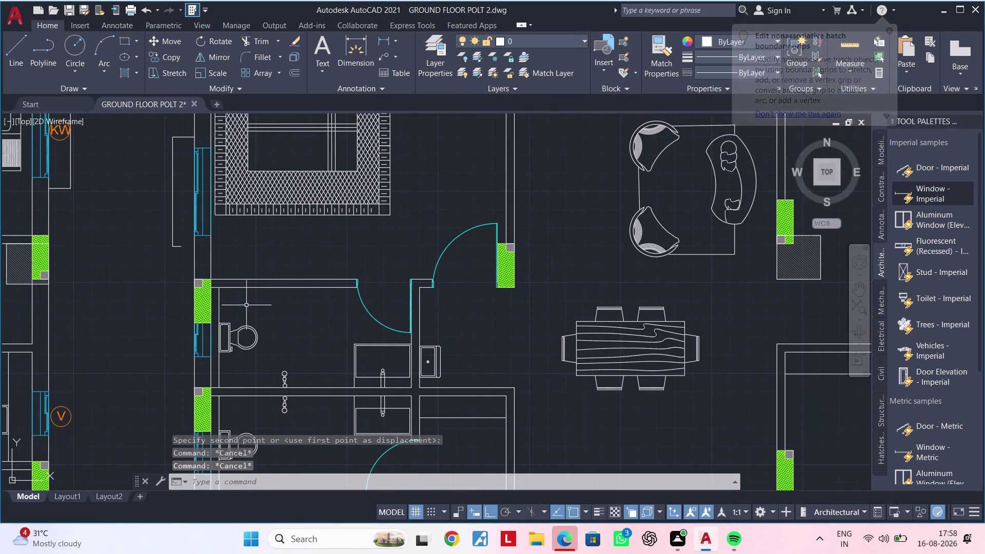
scroll(down, 3)
middle_drag(296, 325, 262, 315)
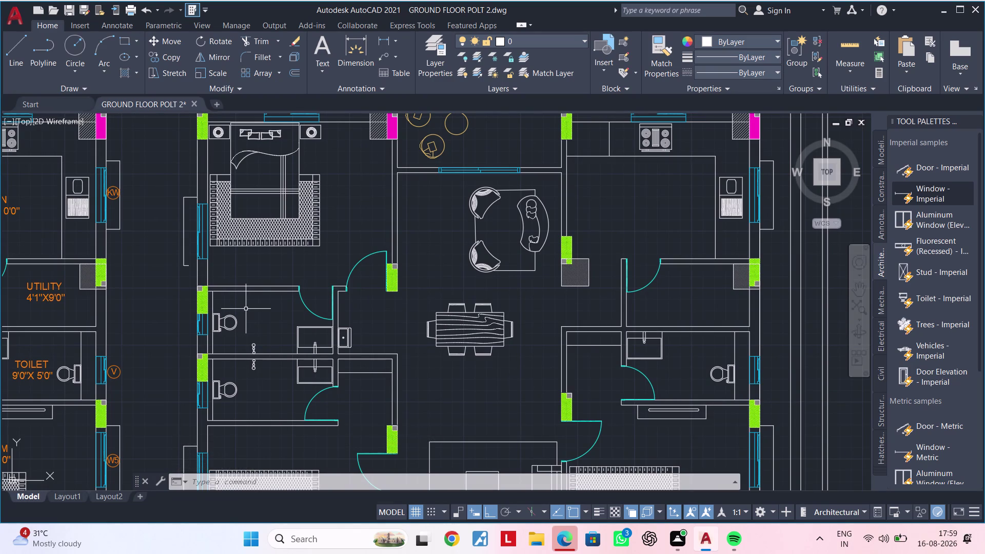
Reselect the column and move it up above the toilet room's top wall.
middle_drag(246, 309, 254, 333)
scroll(up, 3)
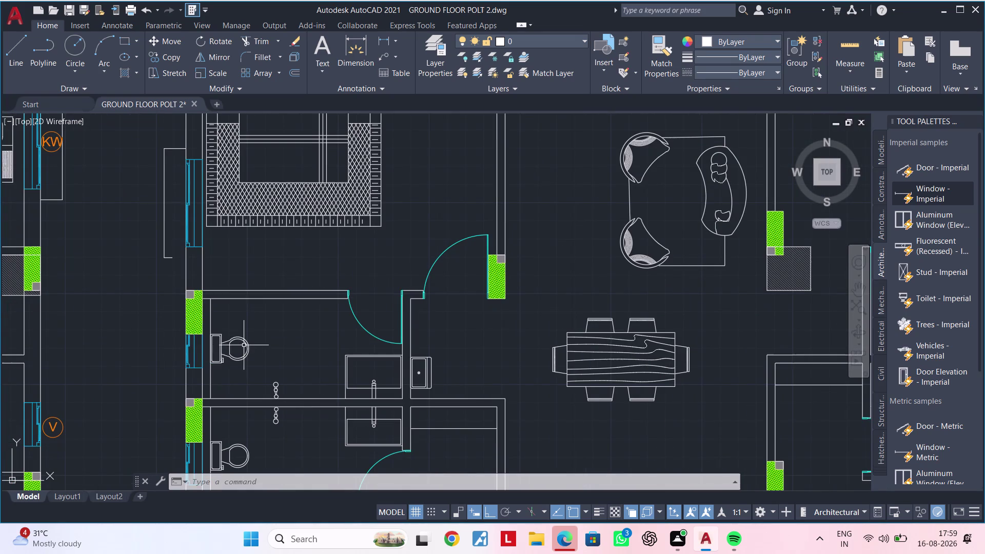
middle_click(252, 333)
click(175, 275)
click(216, 339)
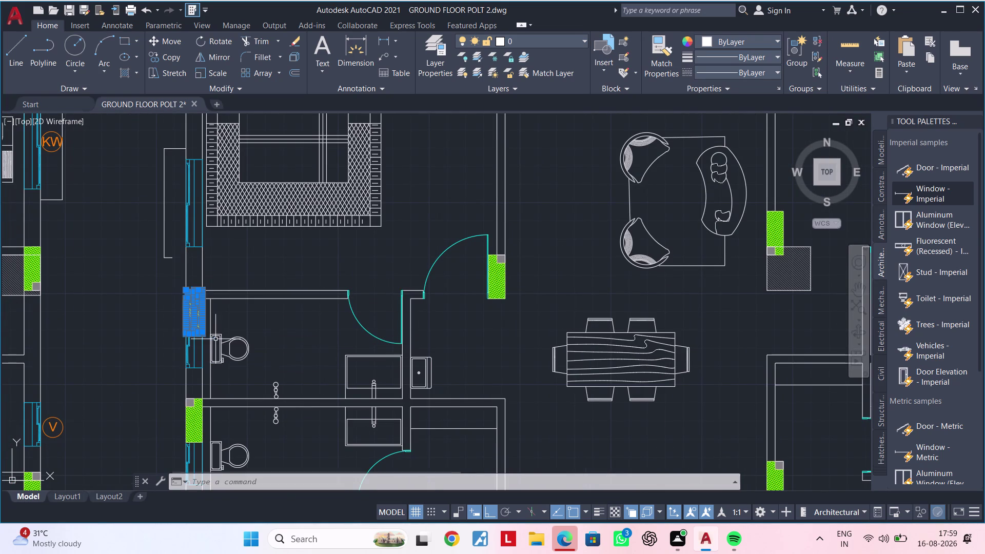
text(M)
key(space)
scroll(up, 3)
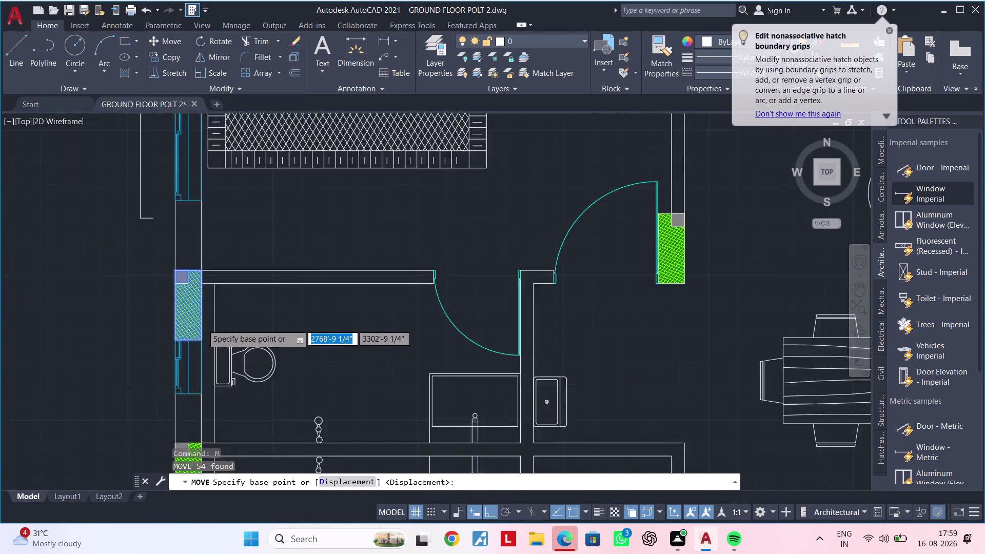
scroll(up, 3)
click(199, 351)
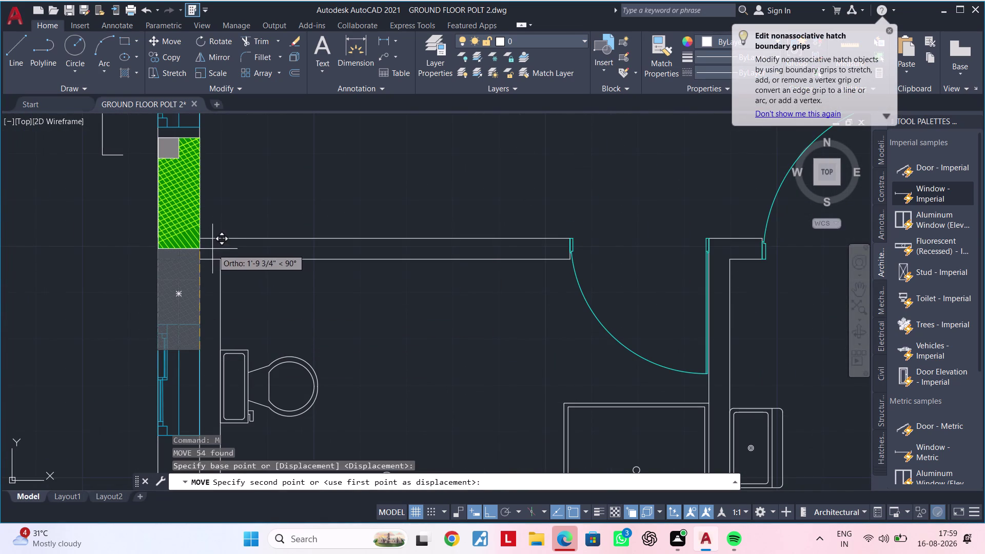
click(200, 237)
scroll(down, 3)
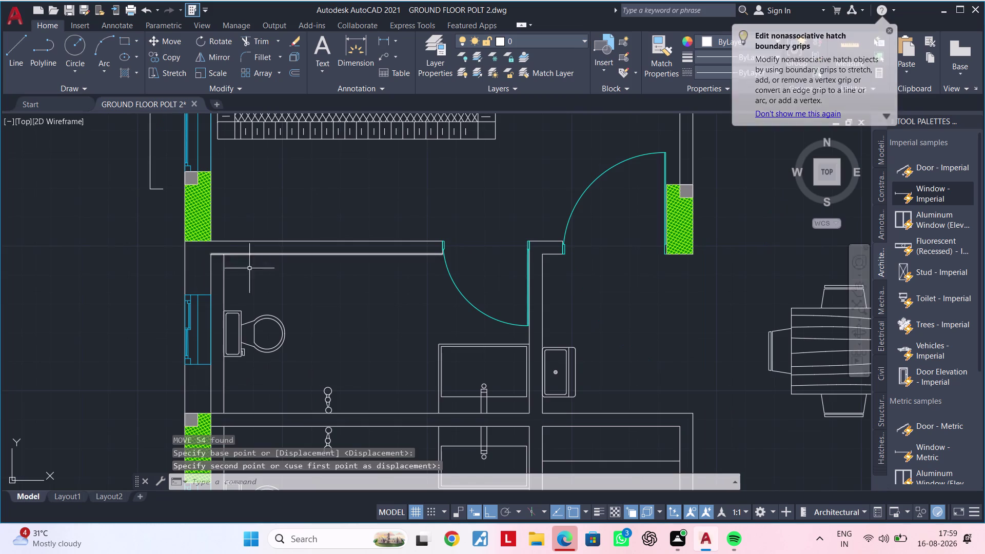
key(Escape)
key(Escape)
Pan over the bathroom, living area and the row of apartment units.
scroll(down, 3)
middle_drag(329, 311, 257, 298)
key(Escape)
key(Escape)
middle_drag(348, 297, 359, 321)
scroll(down, 3)
key(Escape)
key(Escape)
scroll(up, 3)
middle_drag(389, 319, 379, 354)
key(Escape)
key(Escape)
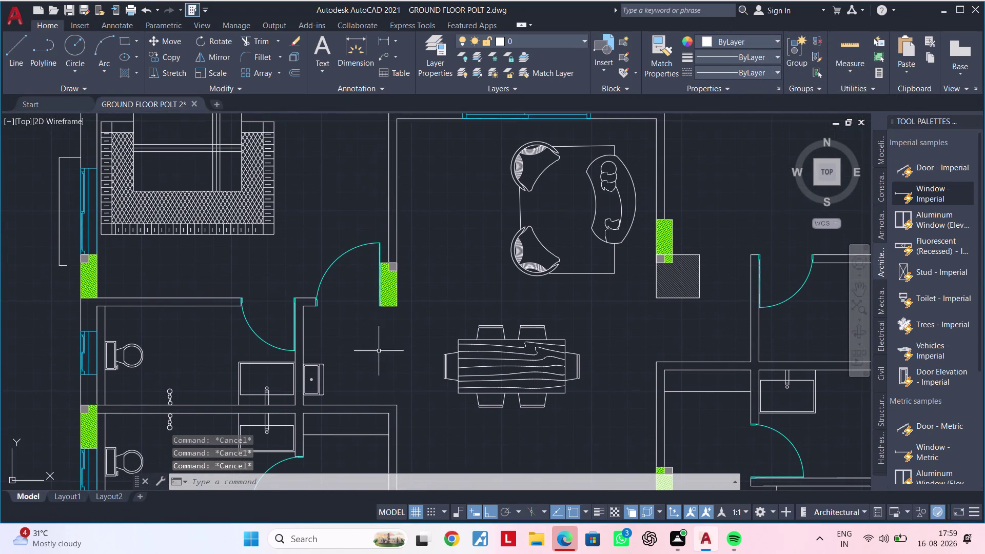
middle_drag(370, 344, 409, 324)
key(Escape)
scroll(down, 3)
middle_drag(409, 324, 442, 310)
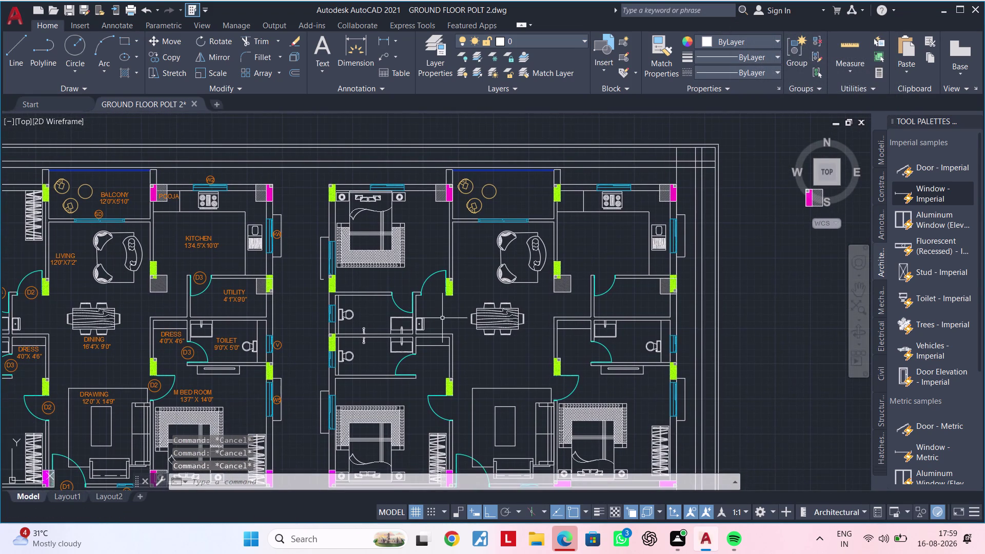
middle_drag(443, 319, 388, 316)
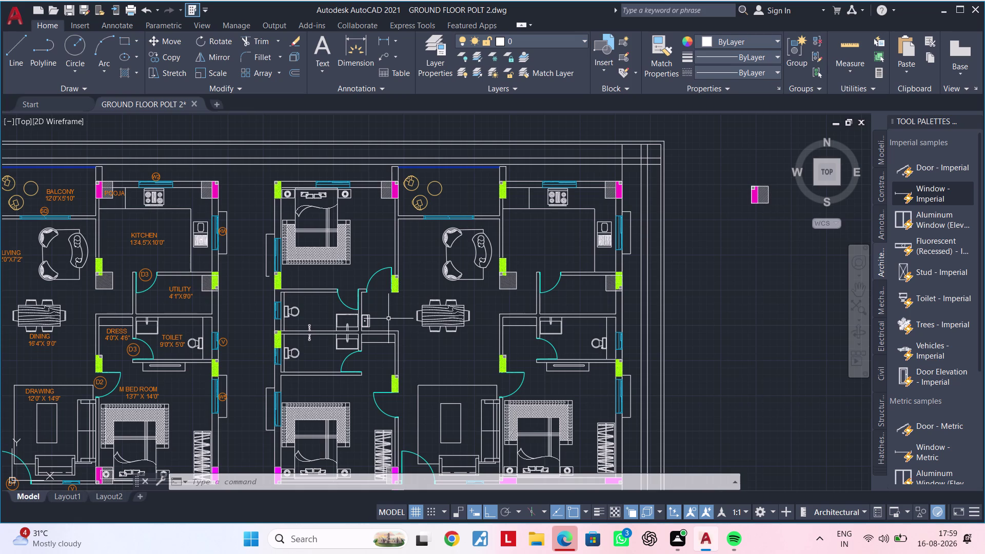
scroll(down, 3)
middle_drag(595, 332, 131, 229)
scroll(up, 3)
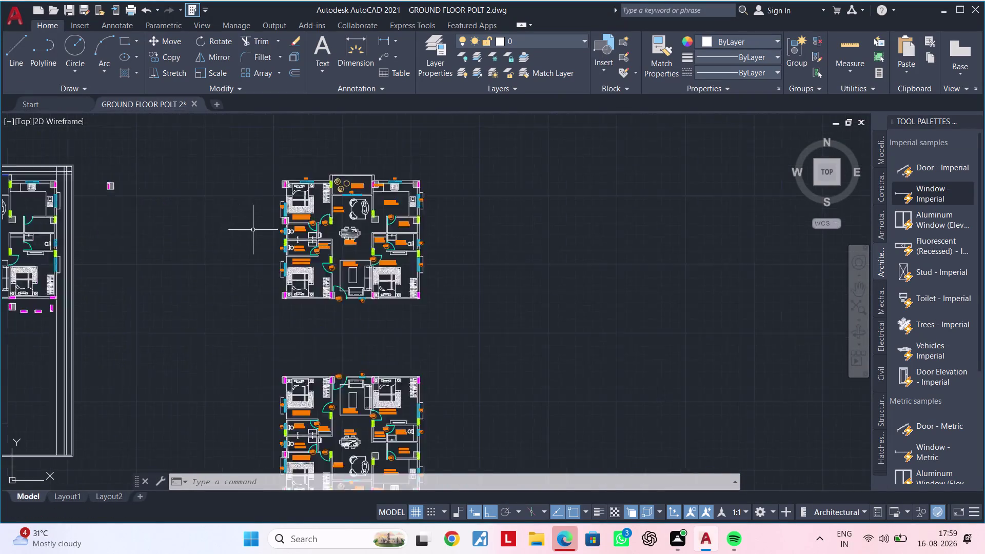
scroll(up, 3)
middle_drag(290, 248, 180, 271)
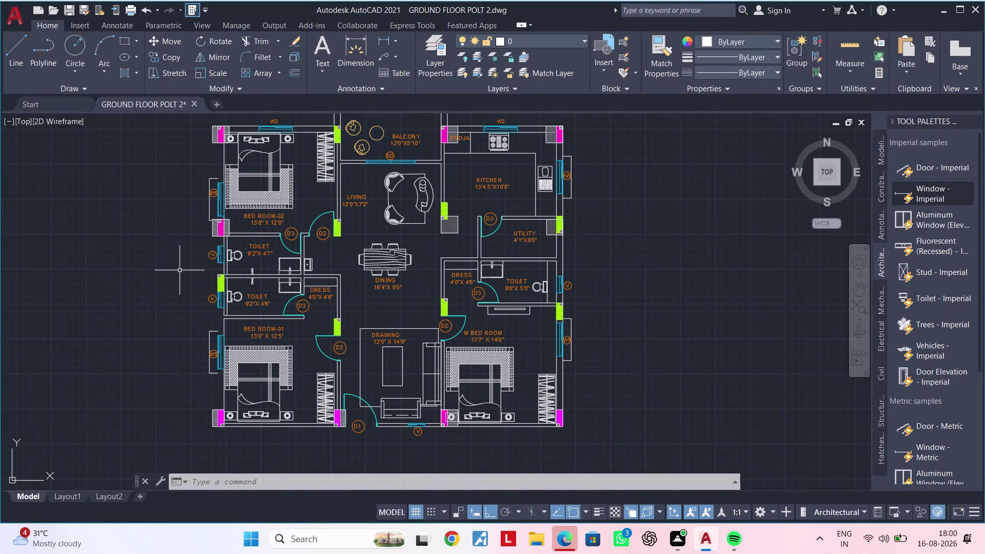
scroll(down, 3)
middle_drag(218, 279, 255, 198)
scroll(up, 3)
middle_drag(263, 329, 261, 289)
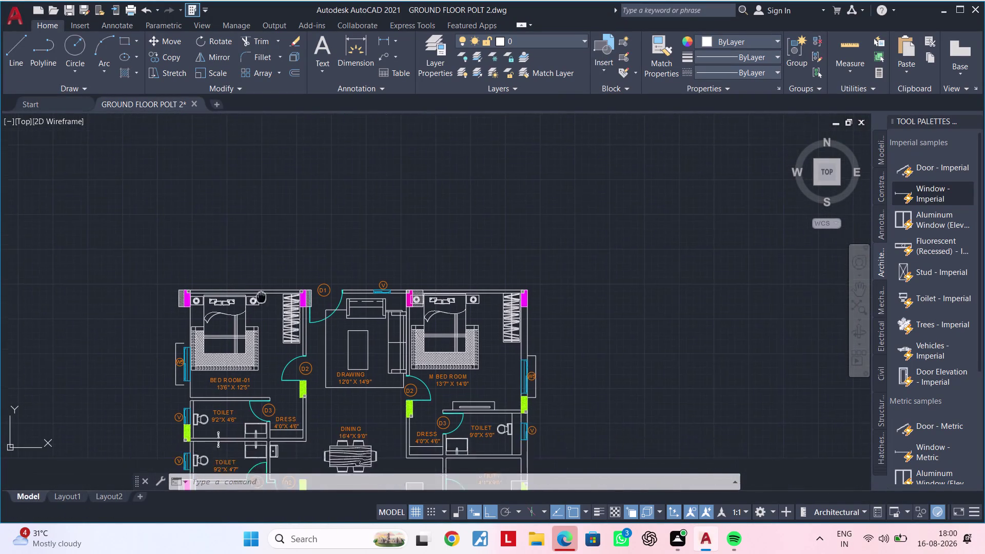
middle_drag(261, 290, 261, 262)
middle_drag(262, 262, 275, 152)
scroll(down, 3)
middle_drag(309, 272, 286, 288)
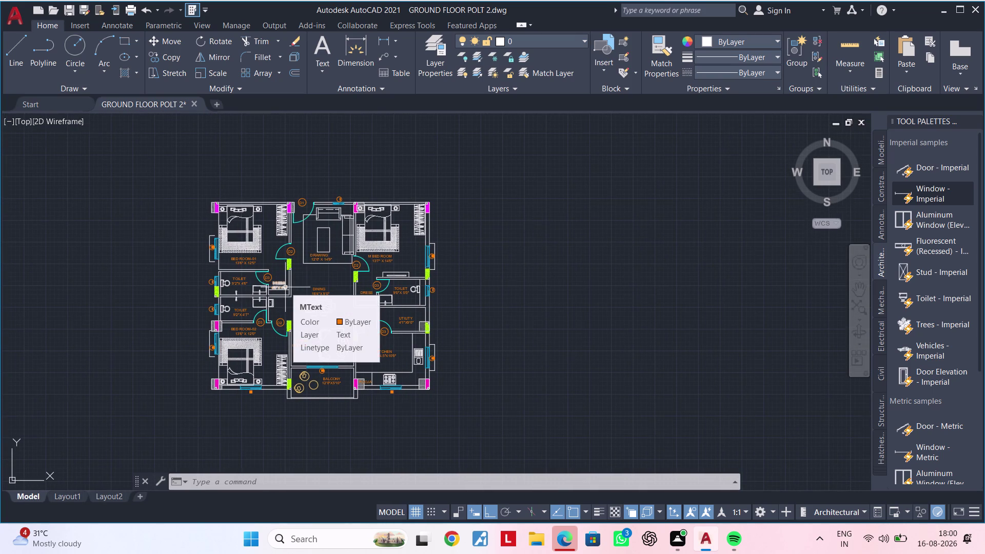
scroll(down, 3)
scroll(up, 3)
middle_drag(289, 366, 123, 428)
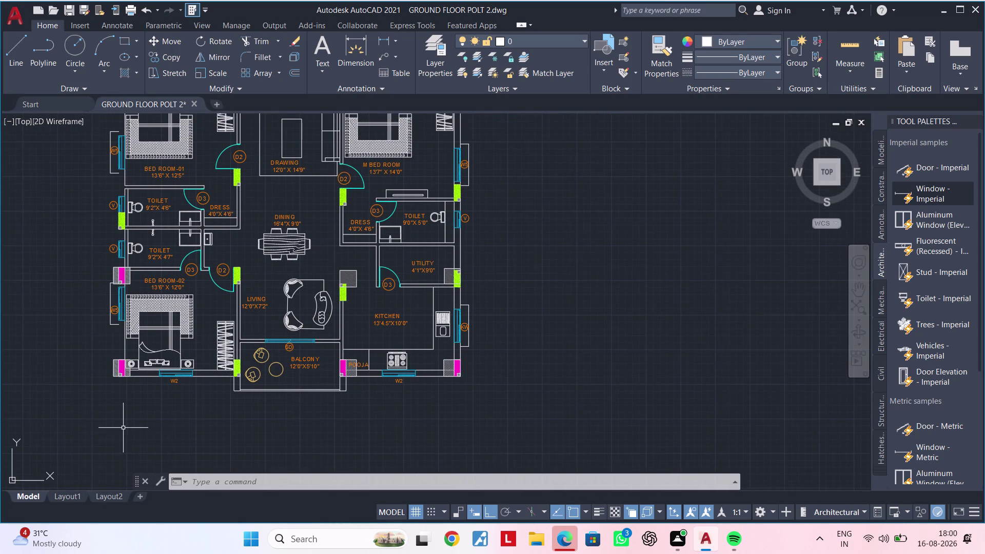
middle_drag(155, 429, 99, 483)
scroll(down, 3)
middle_drag(103, 478, 155, 422)
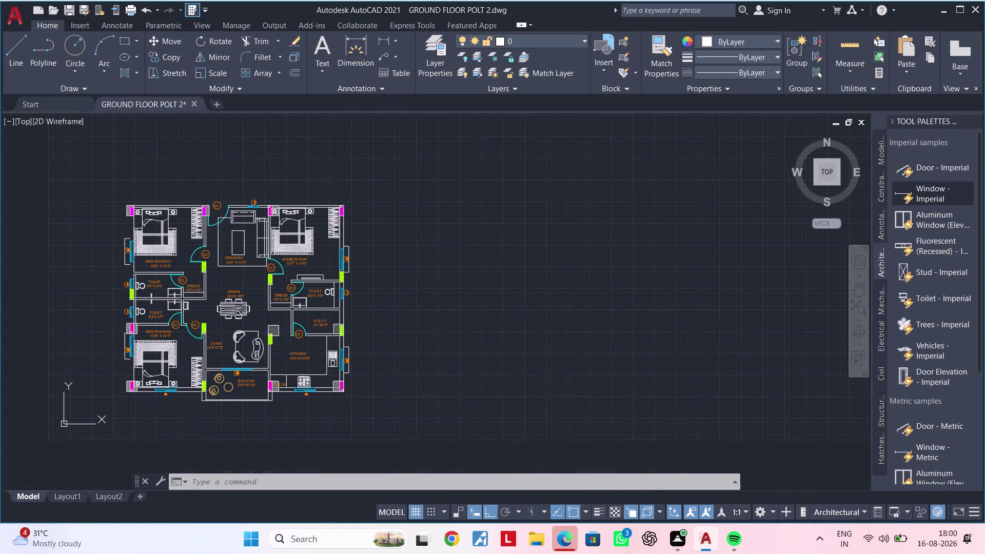
scroll(up, 3)
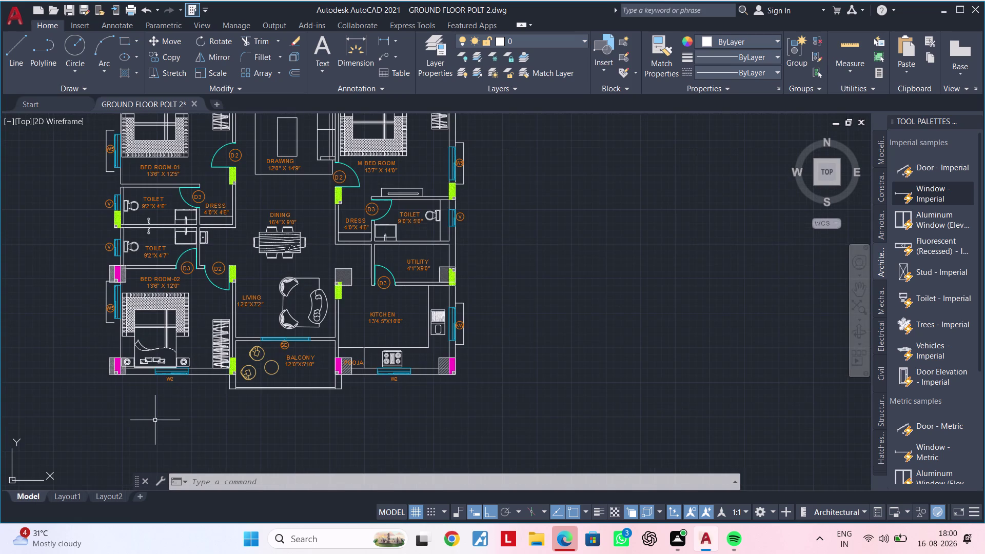
scroll(down, 3)
middle_drag(156, 420, 130, 420)
Mirror the whole apartment plan sideways with MI, keeping the original.
click(82, 169)
click(371, 418)
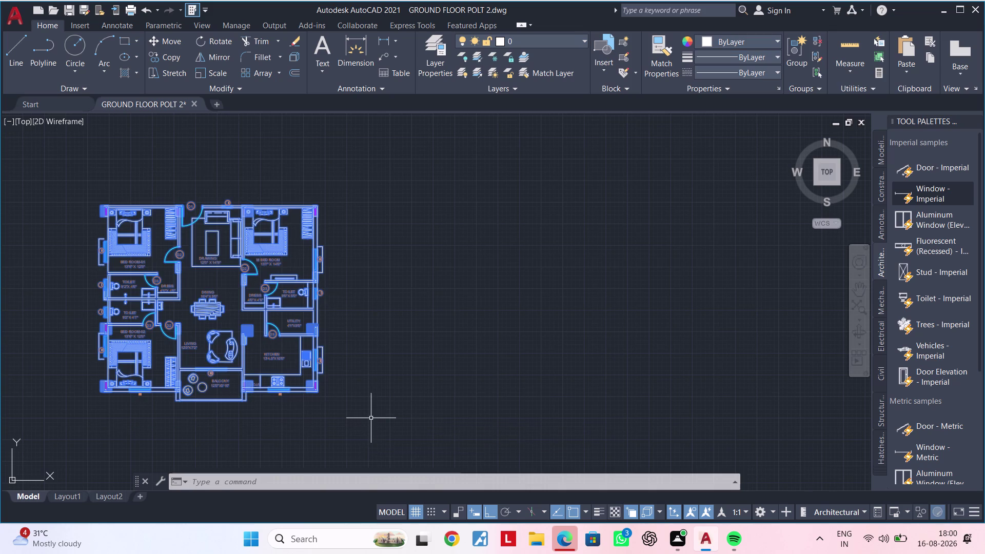
text(MI)
key(space)
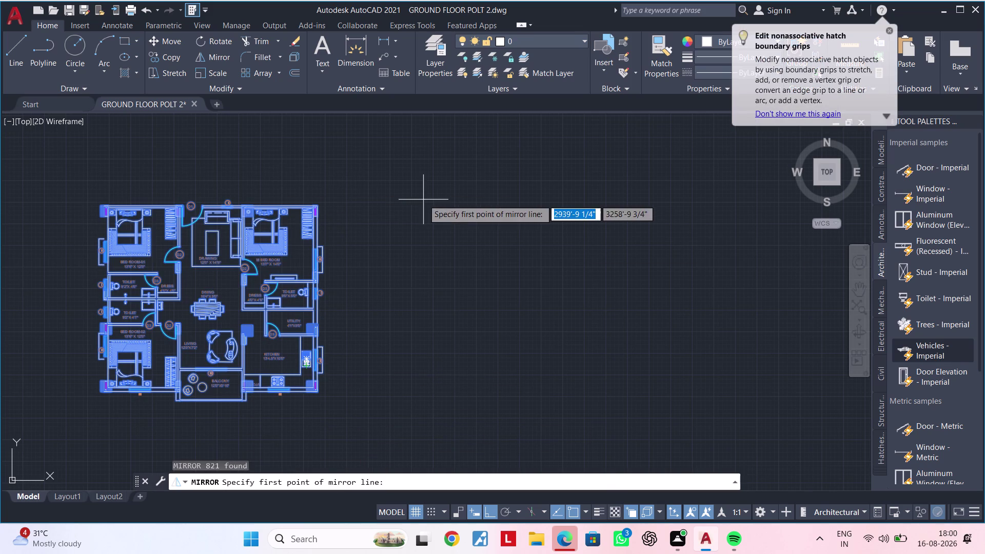
click(399, 188)
click(432, 393)
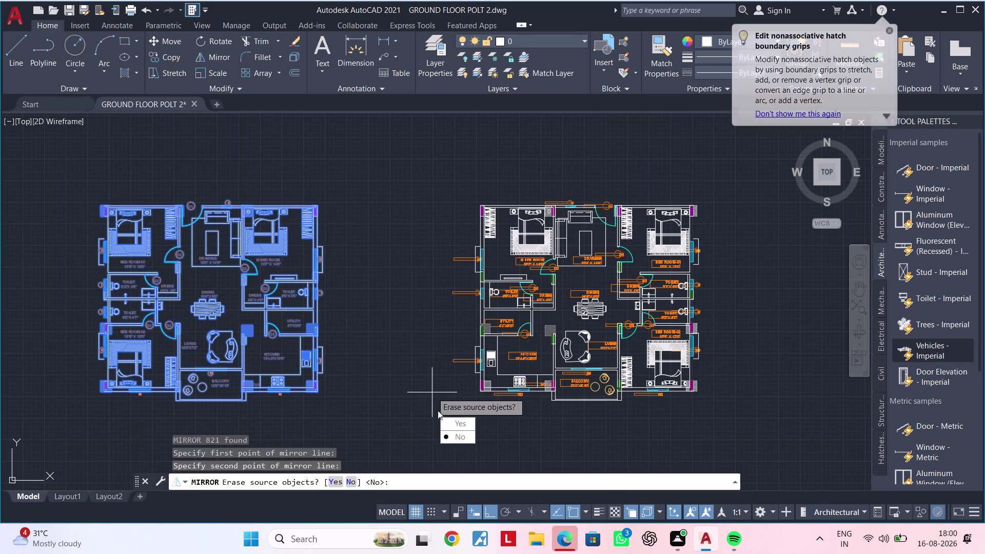
drag(452, 436, 432, 392)
middle_drag(494, 377, 359, 362)
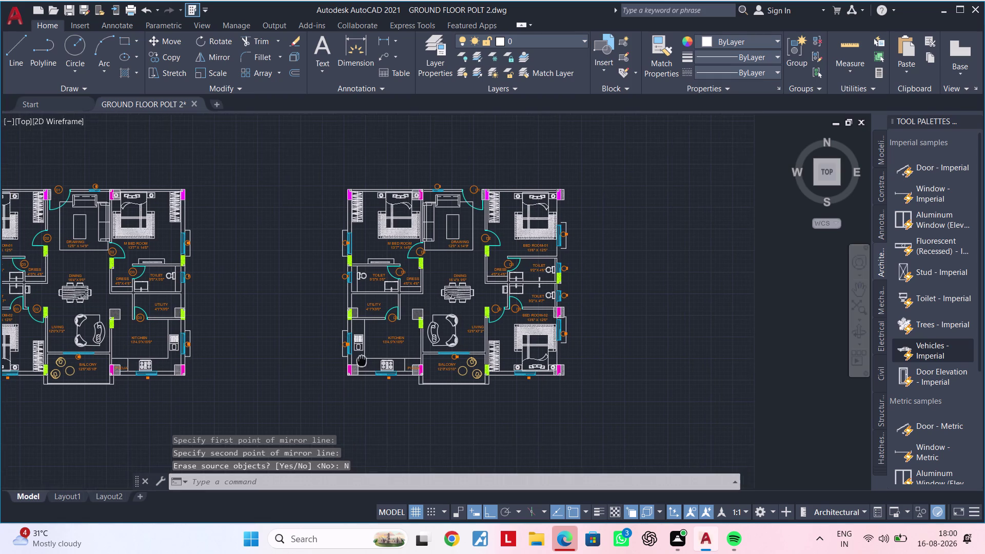
middle_drag(359, 362, 363, 359)
middle_drag(411, 322, 353, 334)
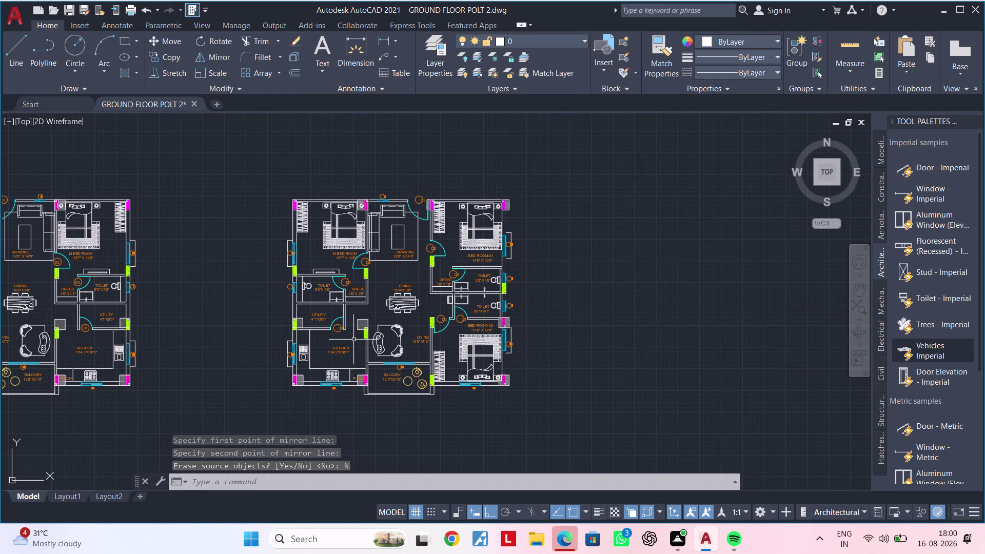
scroll(up, 3)
scroll(down, 3)
middle_drag(354, 340, 337, 391)
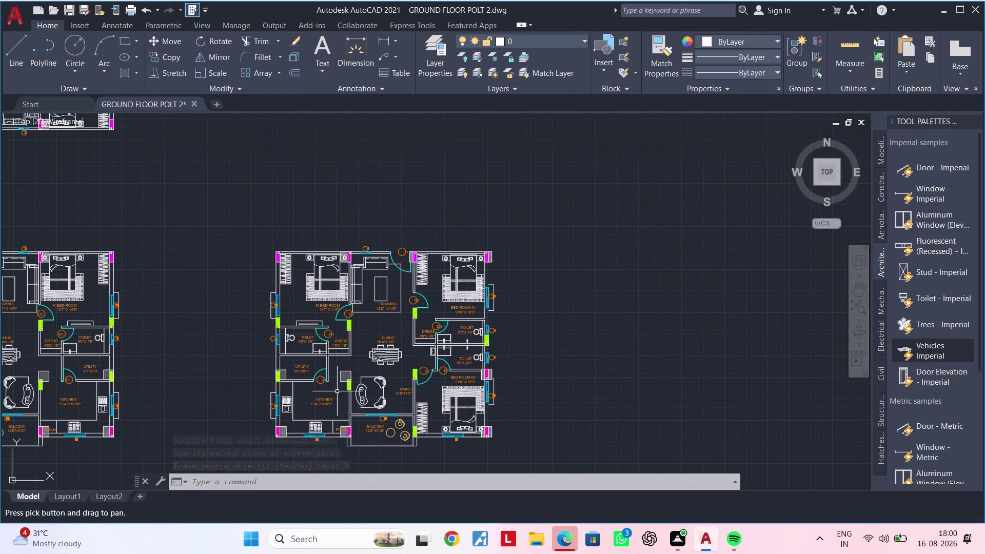
Mirror the copied plan upward across a horizontal line, keeping the source.
click(243, 217)
click(541, 454)
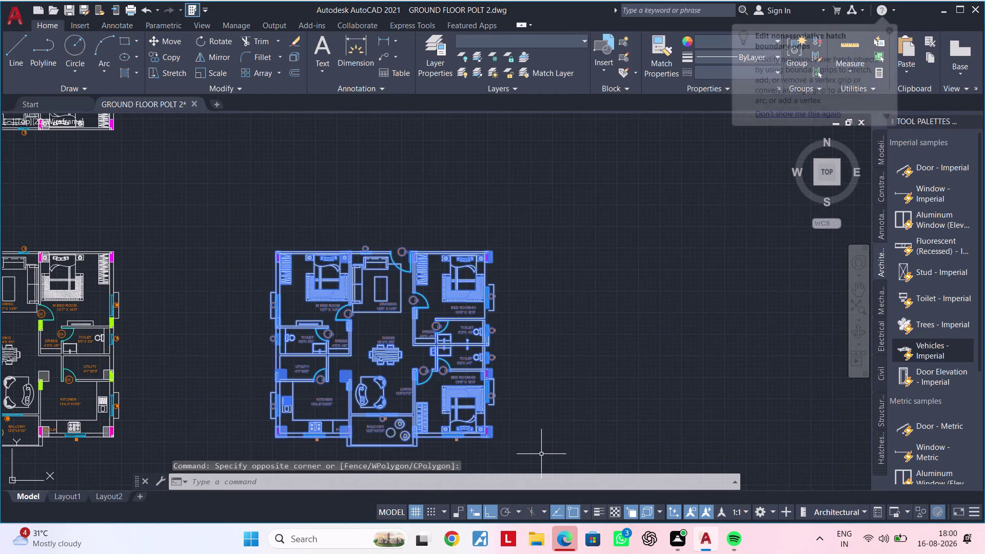
text(MI)
key(space)
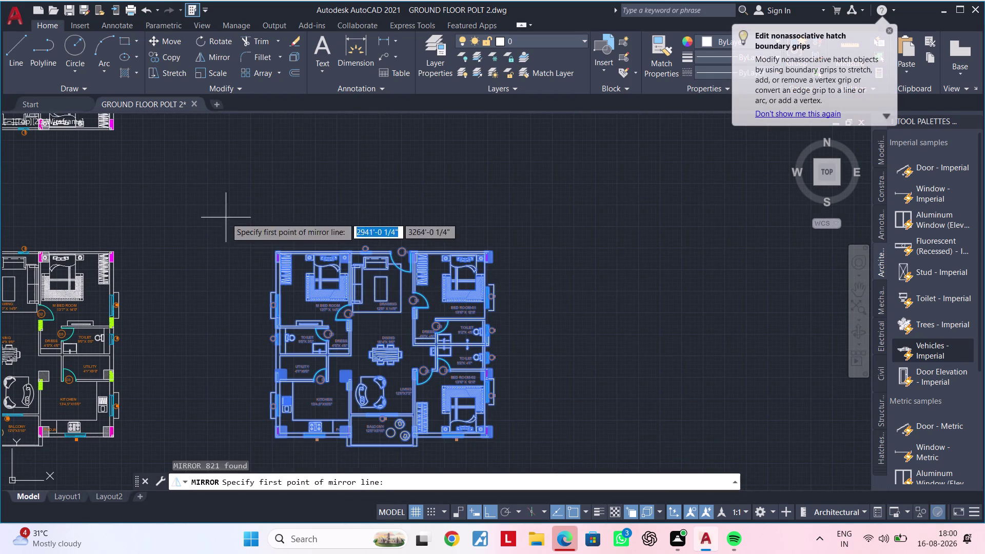
click(225, 215)
click(534, 215)
middle_drag(535, 223, 526, 268)
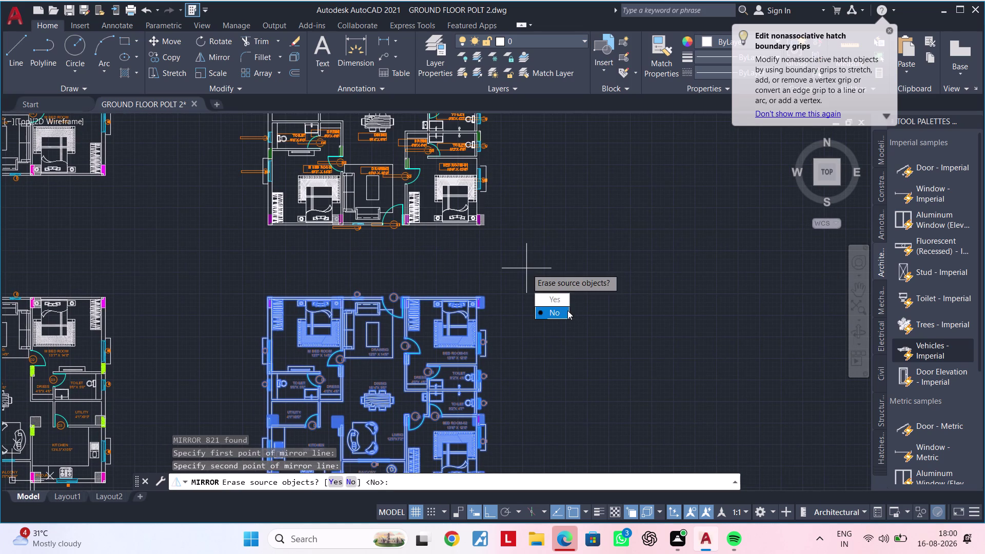
drag(567, 311, 534, 223)
middle_drag(505, 188, 531, 338)
middle_drag(524, 303, 519, 282)
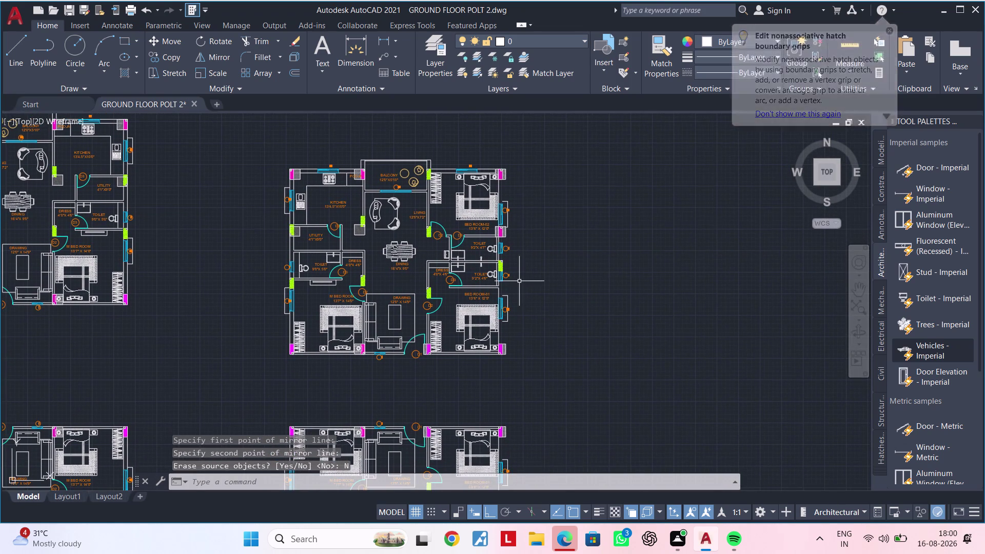
middle_drag(531, 279, 447, 281)
Rotate the upper flipped plan by 270 degrees with RO.
click(465, 140)
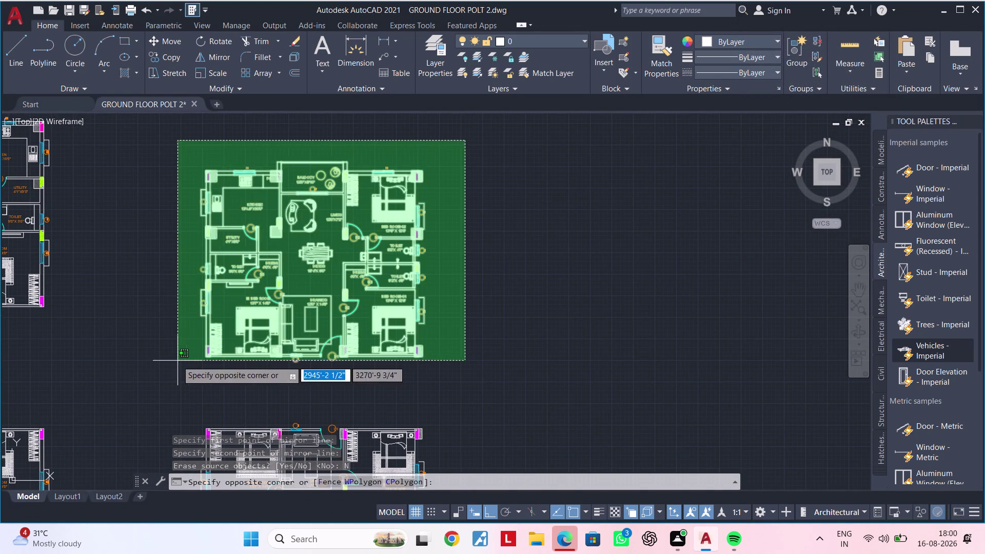
click(169, 363)
text(RO)
key(space)
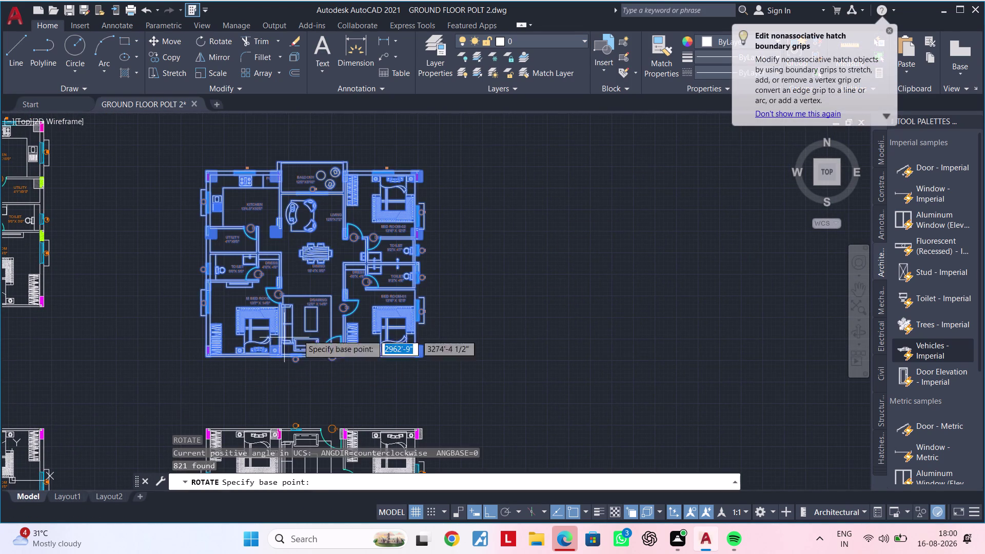
click(487, 154)
scroll(down, 3)
middle_click(479, 346)
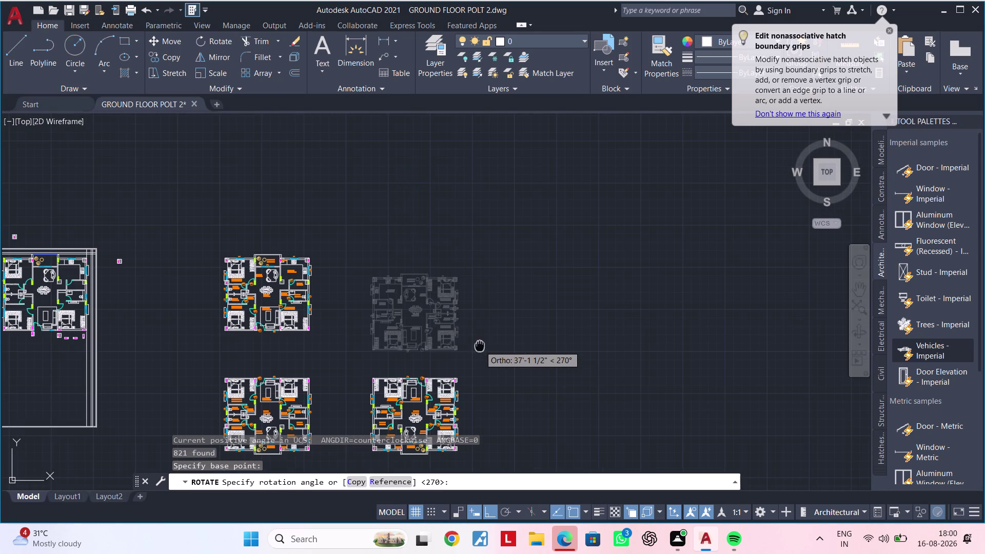
click(490, 366)
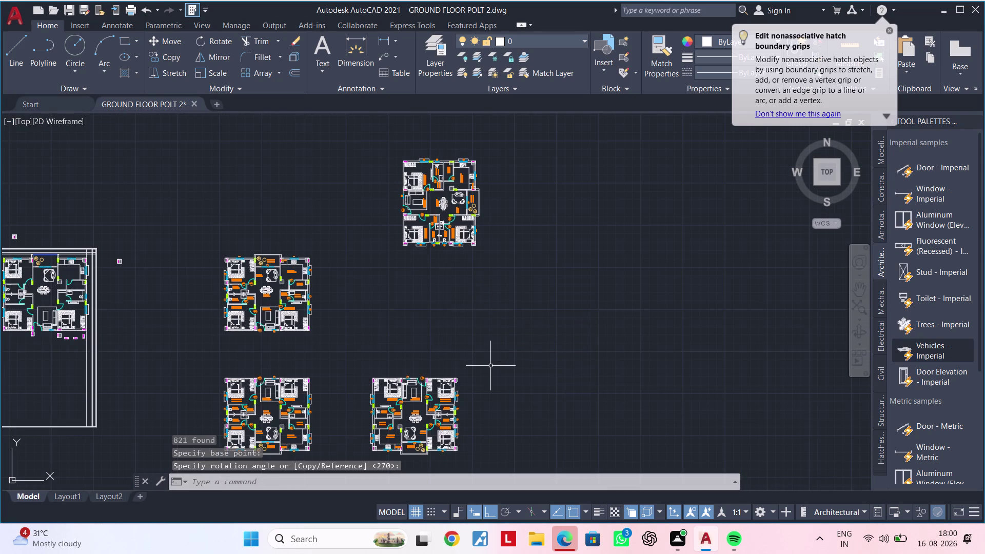
middle_drag(491, 328, 492, 454)
scroll(up, 3)
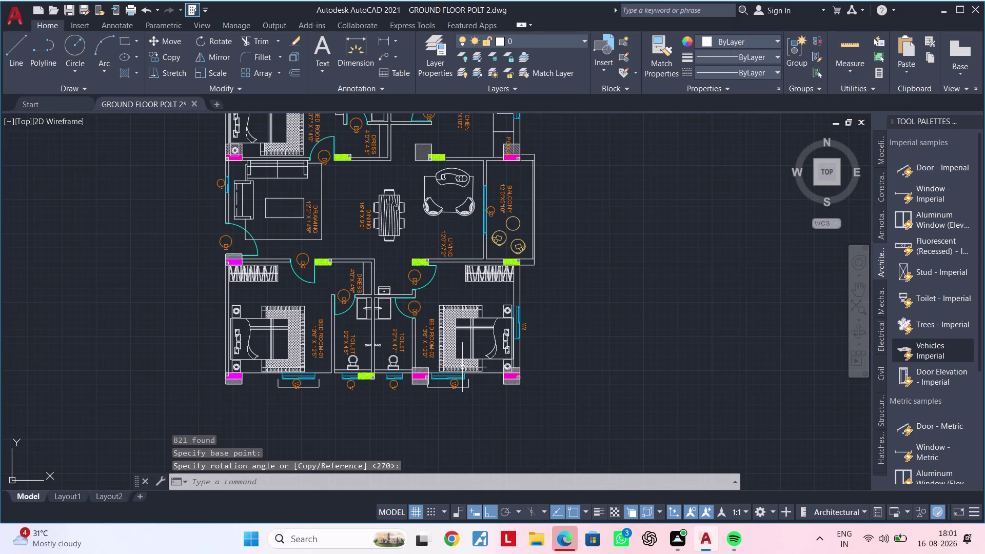
scroll(up, 3)
scroll(down, 3)
Rotate another unit's plan by 270 degrees.
click(539, 202)
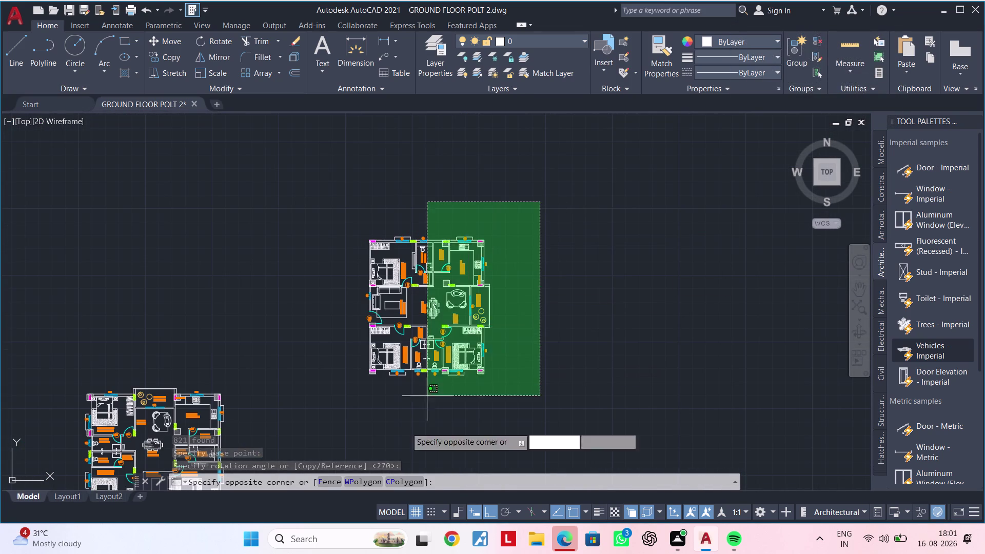
click(347, 426)
text(RO)
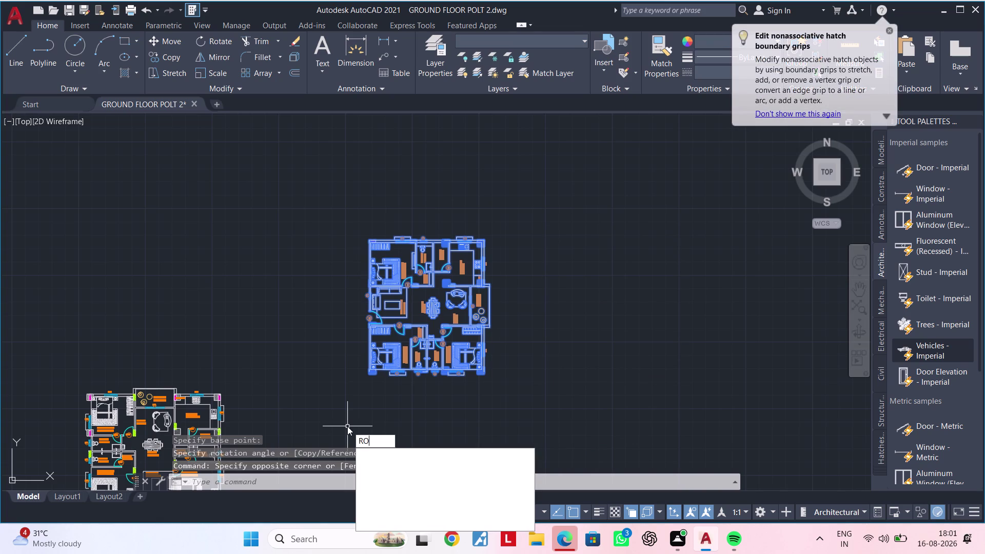
key(space)
click(386, 406)
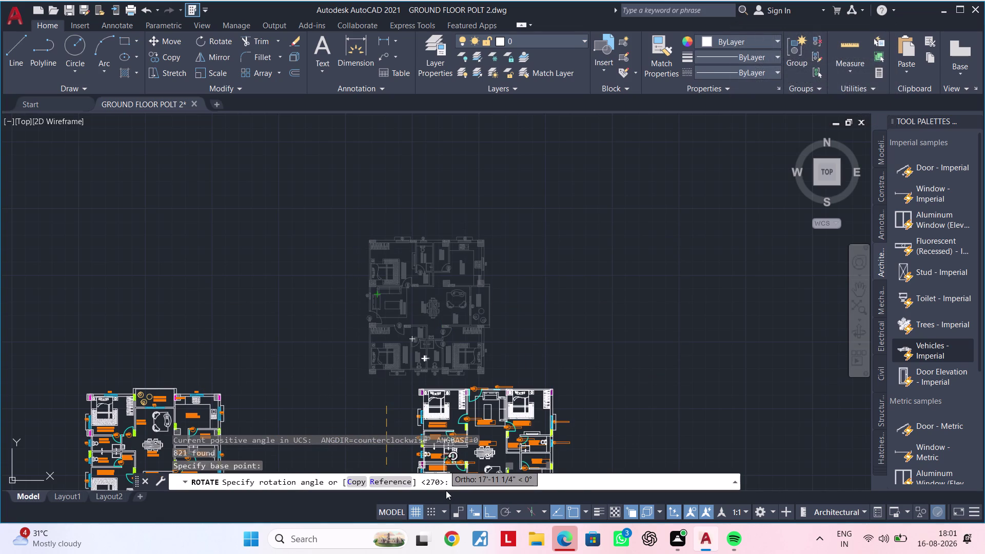
middle_drag(444, 484, 446, 396)
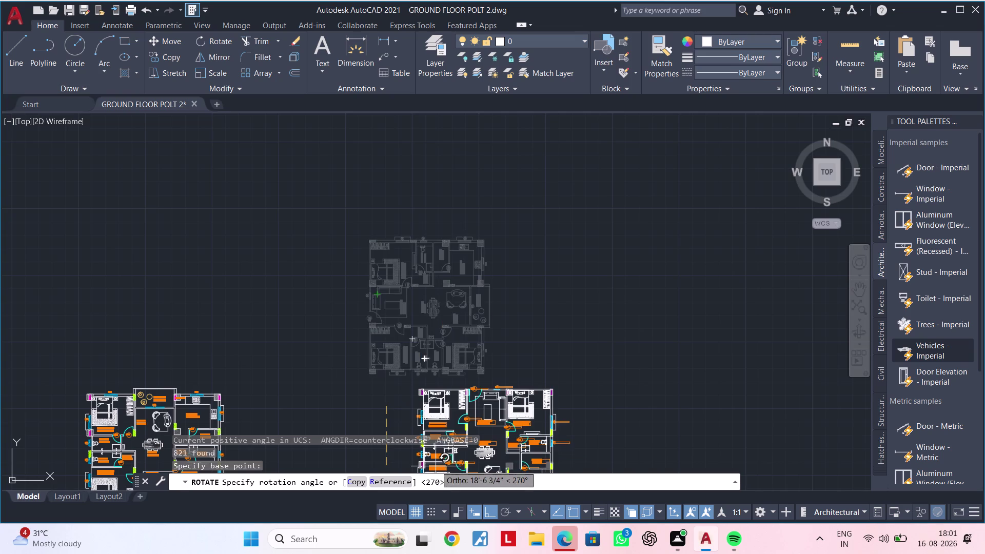
click(435, 467)
scroll(down, 3)
middle_drag(515, 419, 511, 287)
scroll(up, 3)
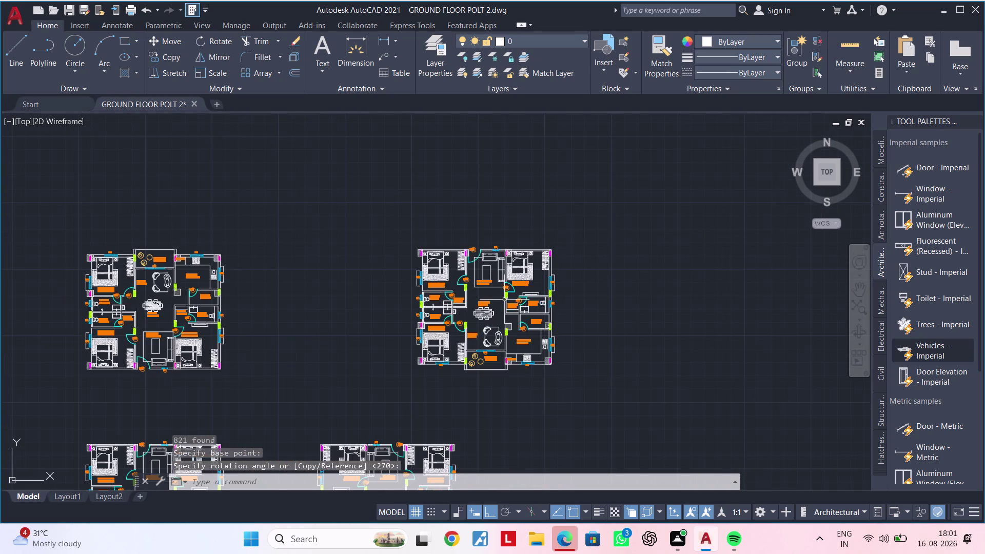
scroll(up, 3)
middle_drag(507, 347, 505, 285)
Clear the active command and begin a selection window around a unit's plan.
key(Escape)
key(Escape)
key(Escape)
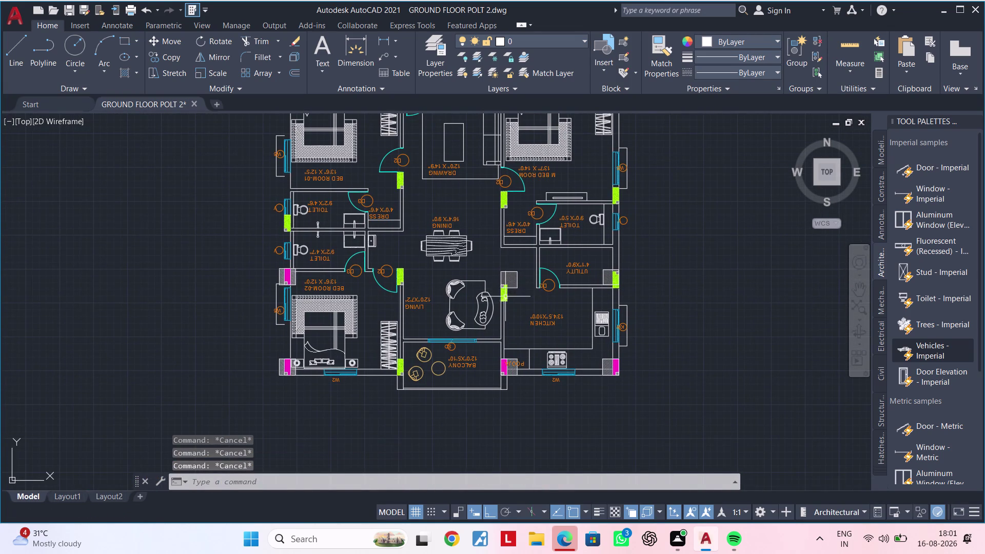
scroll(down, 3)
middle_drag(506, 301, 495, 392)
key(Escape)
key(Escape)
drag(314, 215, 321, 223)
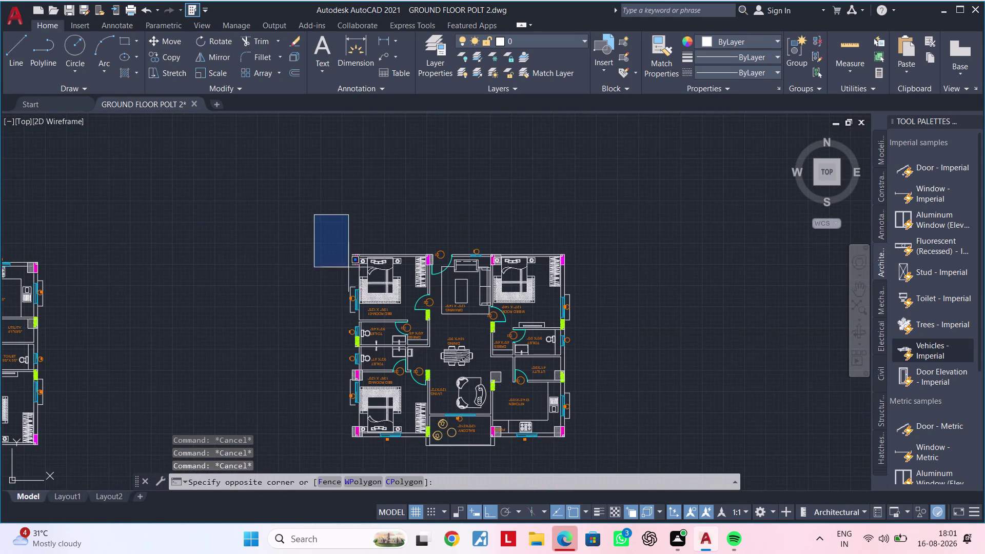
Mirror the selected apartment plan with MI, keeping the original alongside the copy.
click(585, 462)
text(M)
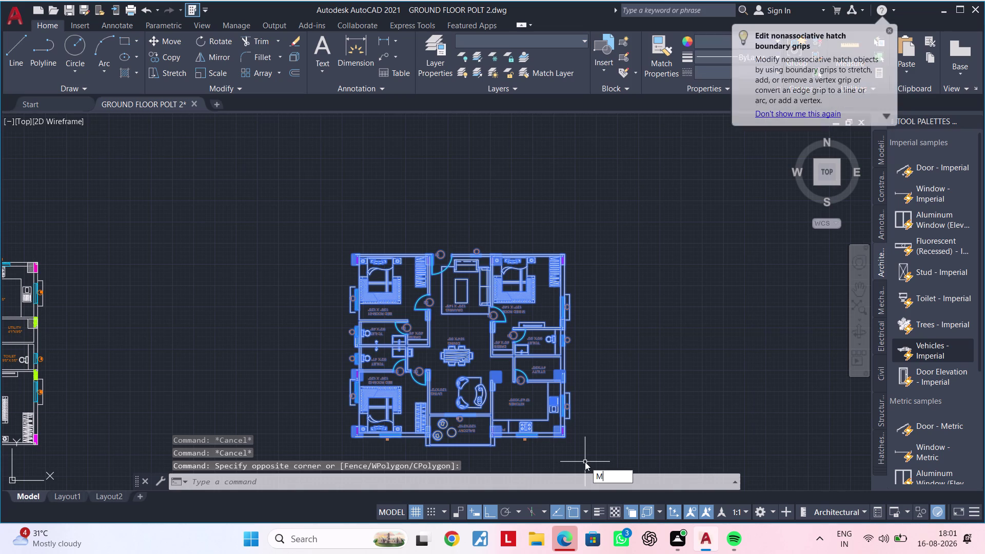
text(I)
key(space)
drag(315, 233, 326, 231)
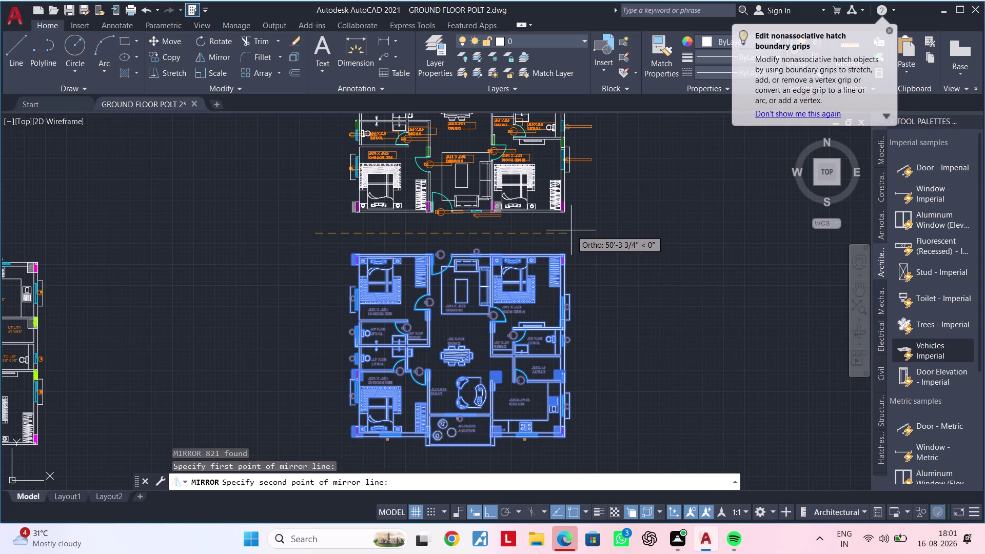
click(602, 228)
drag(631, 279, 602, 228)
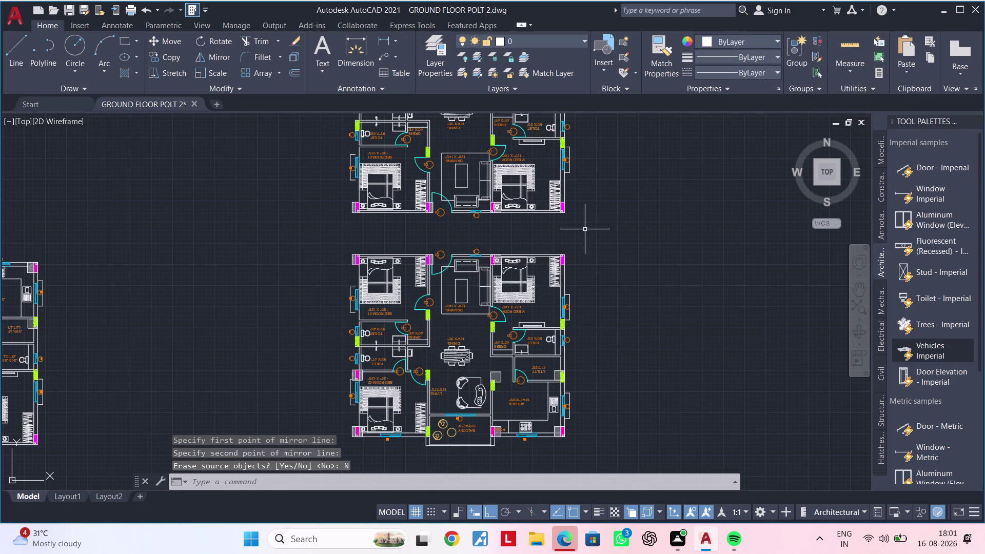
Pan and zoom across the apartment copies to bring the mirrored unit into view.
middle_drag(585, 235, 595, 364)
scroll(up, 3)
scroll(up, 3)
scroll(down, 3)
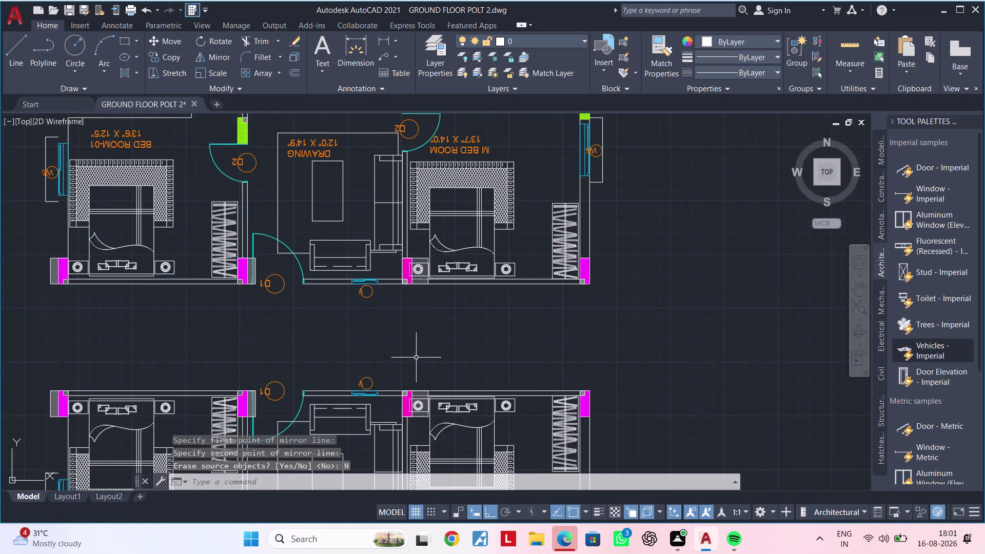
middle_drag(425, 343, 526, 409)
scroll(down, 3)
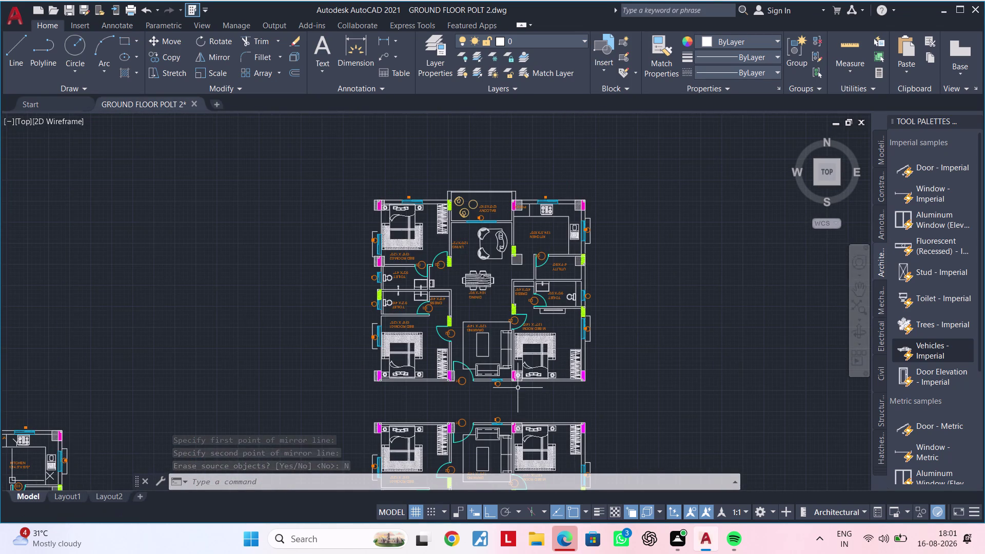
scroll(down, 3)
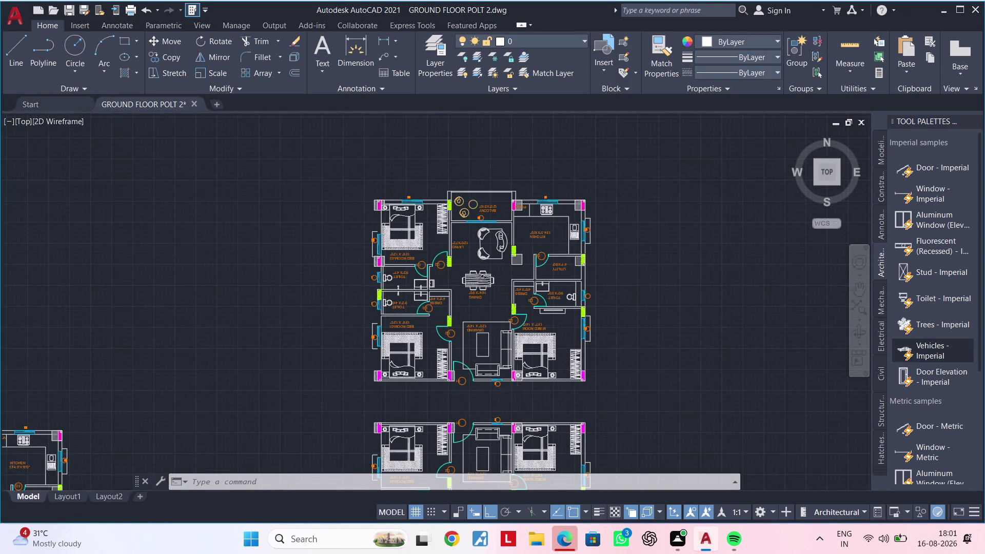
scroll(down, 3)
middle_drag(516, 372, 551, 177)
middle_drag(529, 367, 520, 313)
scroll(up, 3)
middle_drag(468, 324, 462, 372)
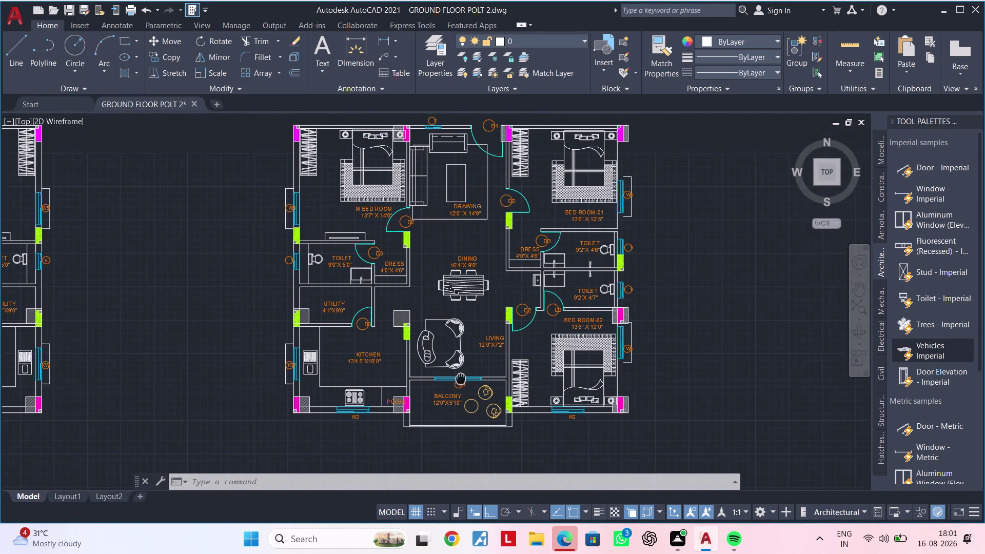
middle_drag(463, 372, 459, 392)
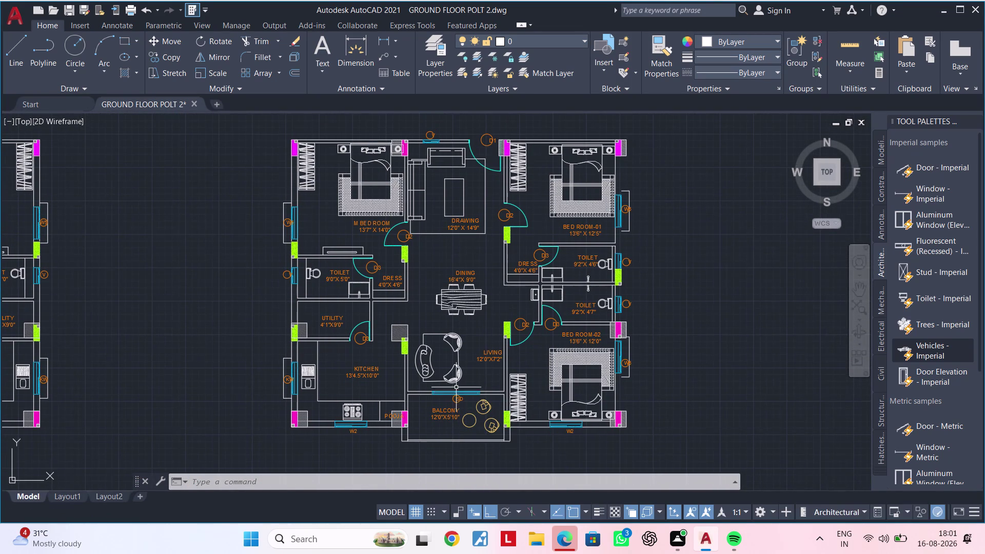
middle_drag(456, 387, 381, 370)
middle_drag(389, 360, 376, 446)
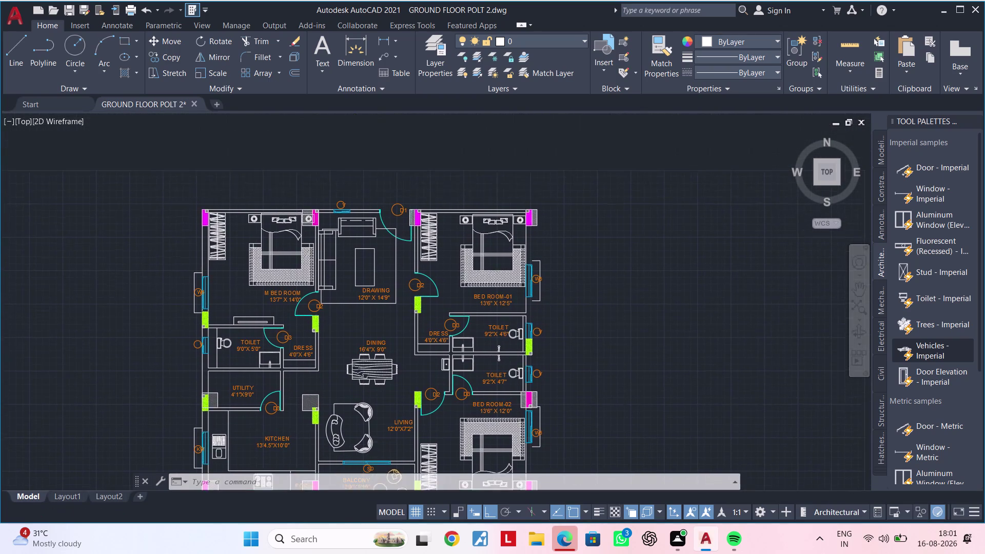
scroll(down, 3)
middle_drag(393, 394, 376, 461)
scroll(down, 3)
middle_drag(406, 394, 379, 469)
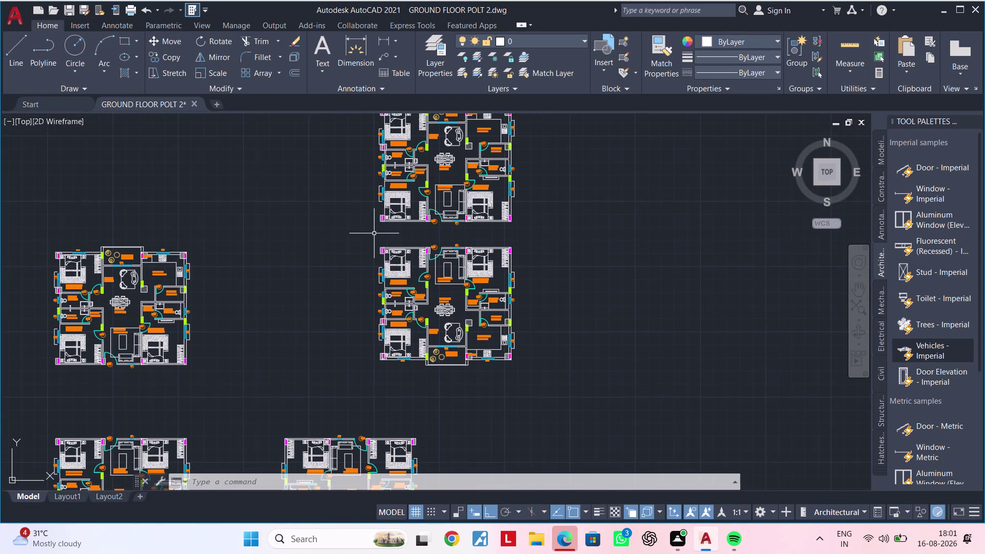
scroll(up, 3)
middle_drag(374, 266, 358, 282)
Window-select the mirrored unit and move it rightward, level beside the other apartment.
click(348, 241)
click(605, 448)
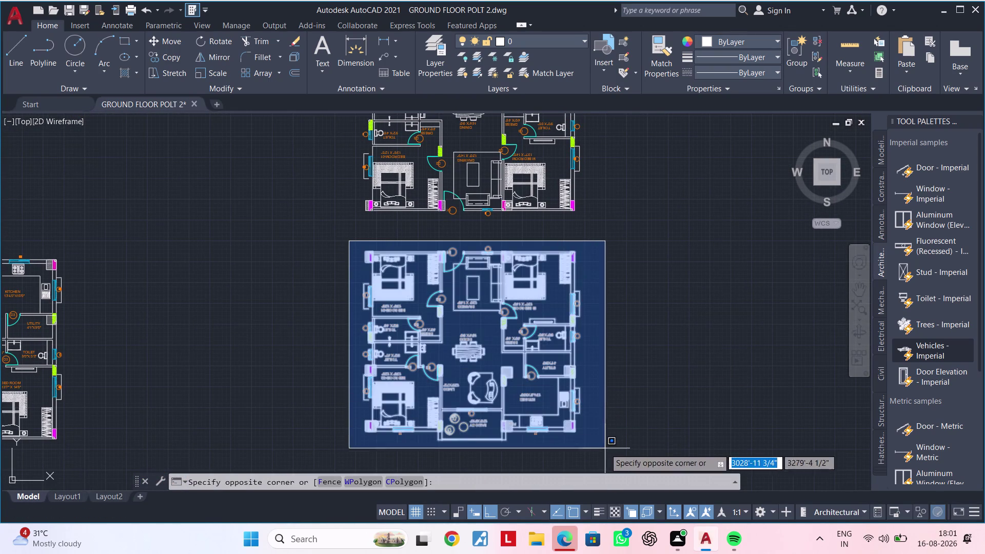
middle_drag(648, 405, 521, 366)
text(M)
key(space)
drag(511, 357, 560, 357)
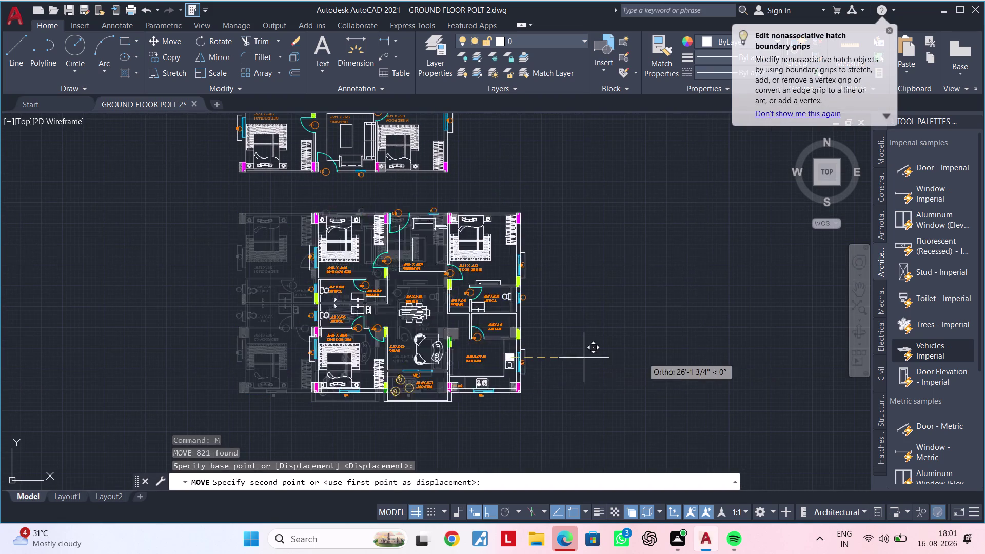
scroll(down, 3)
middle_drag(686, 338, 496, 333)
click(675, 324)
Pan and zoom to check both units now sit side by side.
middle_drag(366, 355, 373, 354)
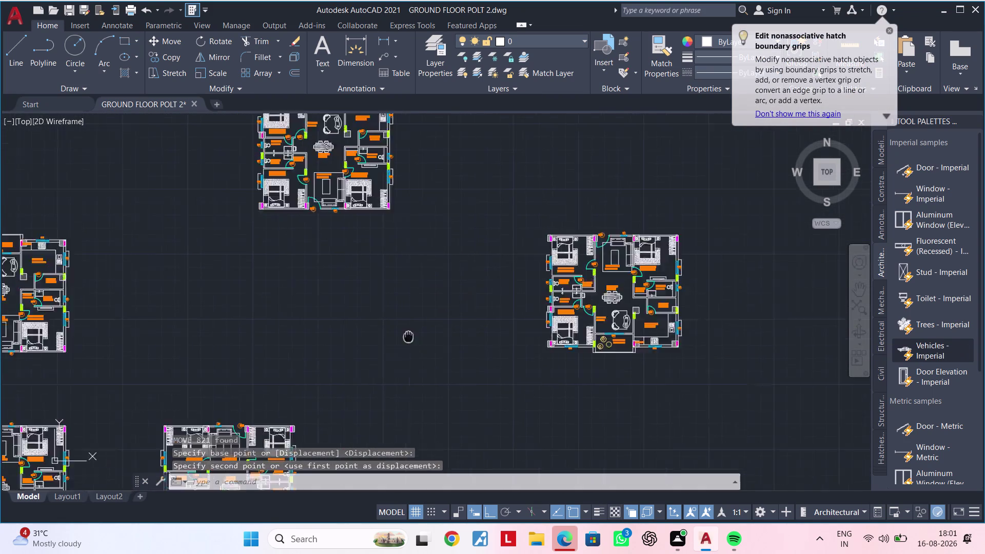
middle_drag(373, 354, 563, 238)
middle_drag(533, 306, 580, 250)
scroll(up, 3)
middle_drag(482, 332, 558, 277)
scroll(up, 3)
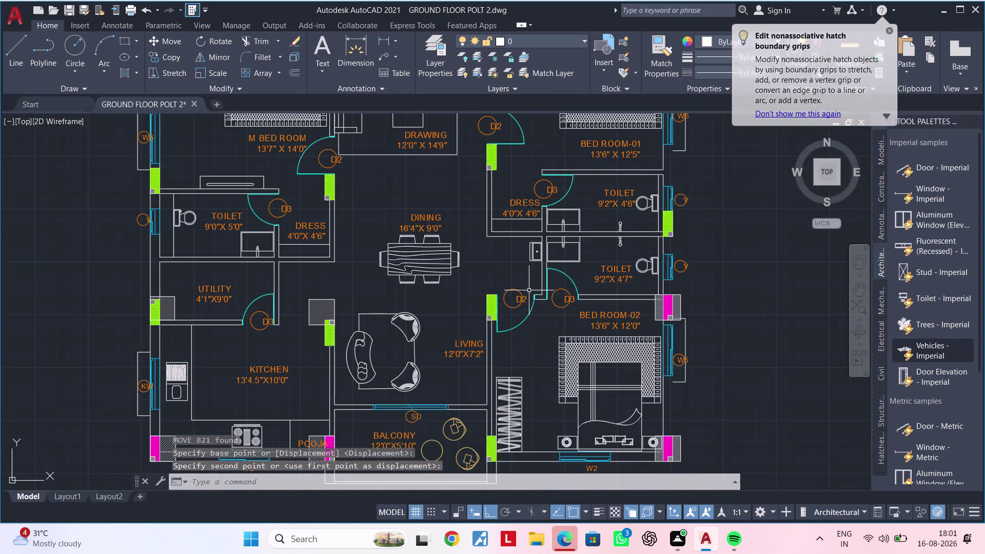
middle_drag(567, 297, 490, 256)
scroll(down, 3)
scroll(down, 3)
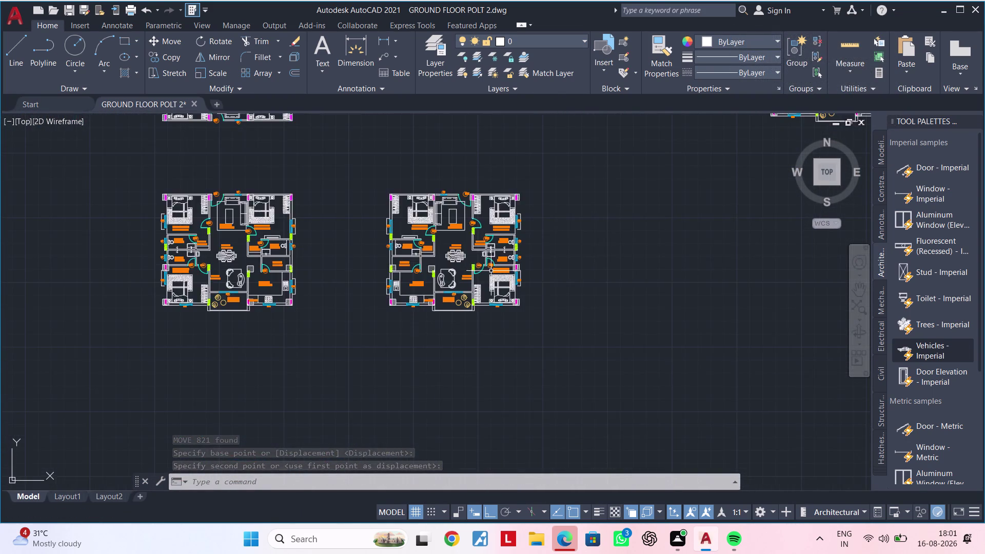
middle_drag(491, 271, 724, 283)
scroll(down, 3)
middle_drag(679, 302, 478, 322)
scroll(up, 3)
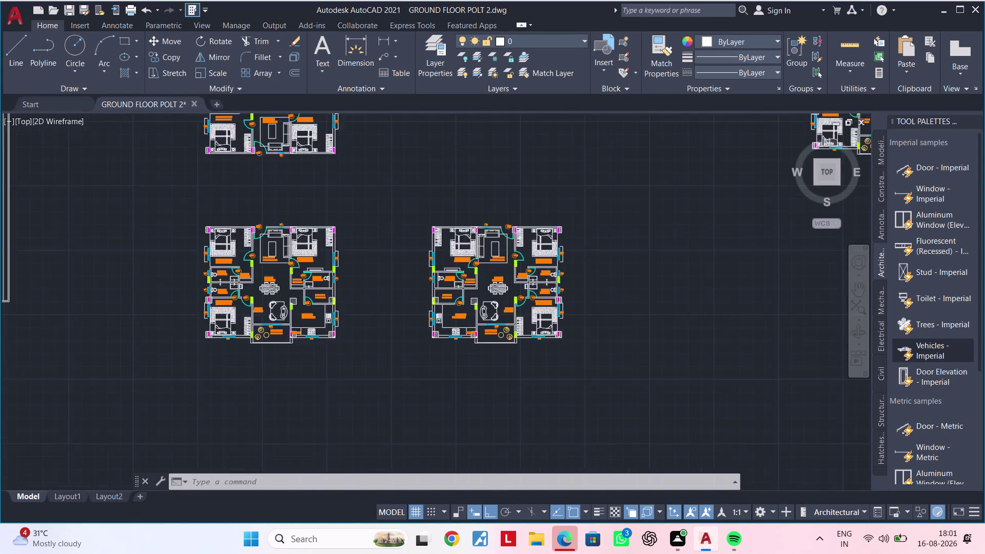
scroll(up, 3)
middle_drag(522, 301, 427, 358)
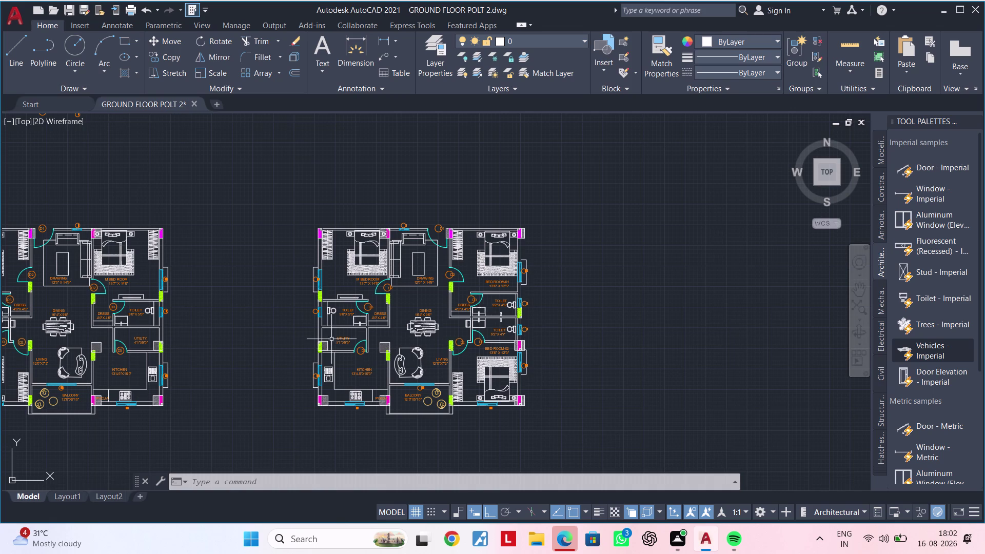
middle_drag(293, 346, 379, 232)
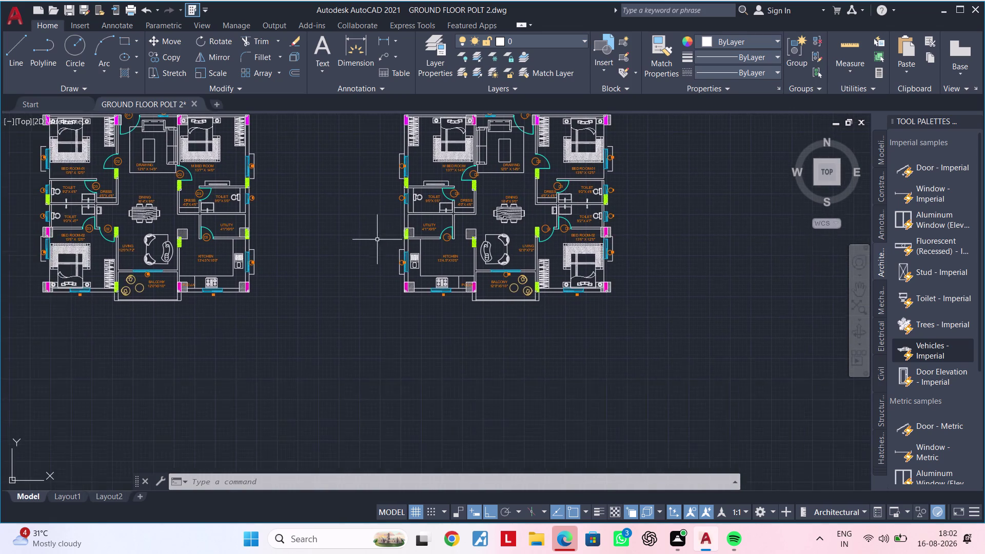
scroll(down, 3)
middle_drag(326, 281, 580, 357)
scroll(down, 3)
middle_drag(299, 341, 512, 420)
scroll(up, 3)
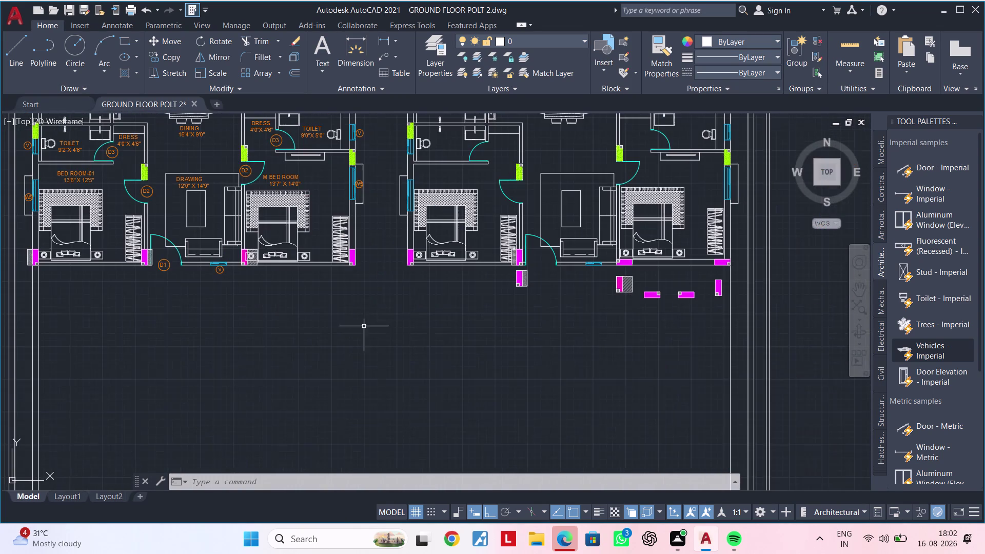
scroll(down, 3)
middle_drag(335, 317, 252, 379)
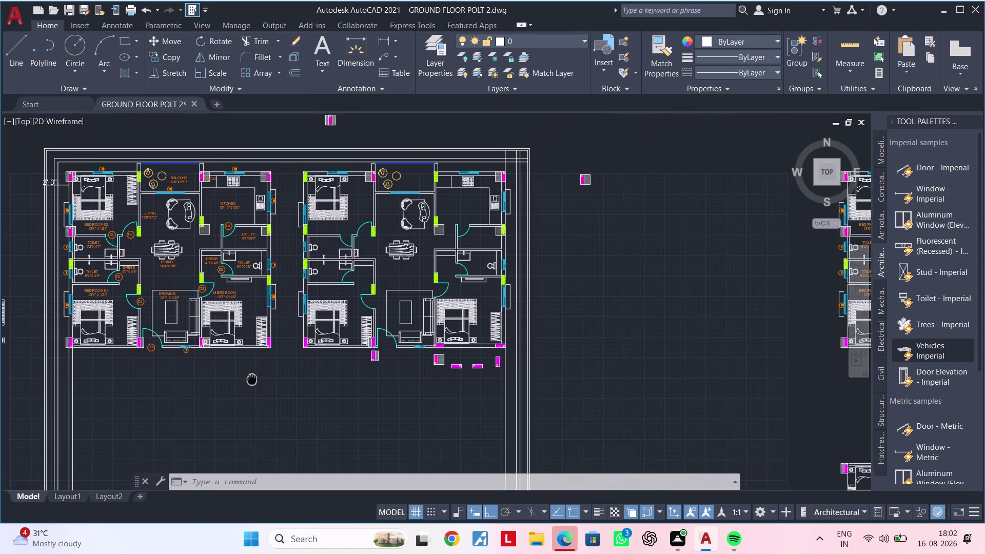
middle_drag(251, 379, 252, 394)
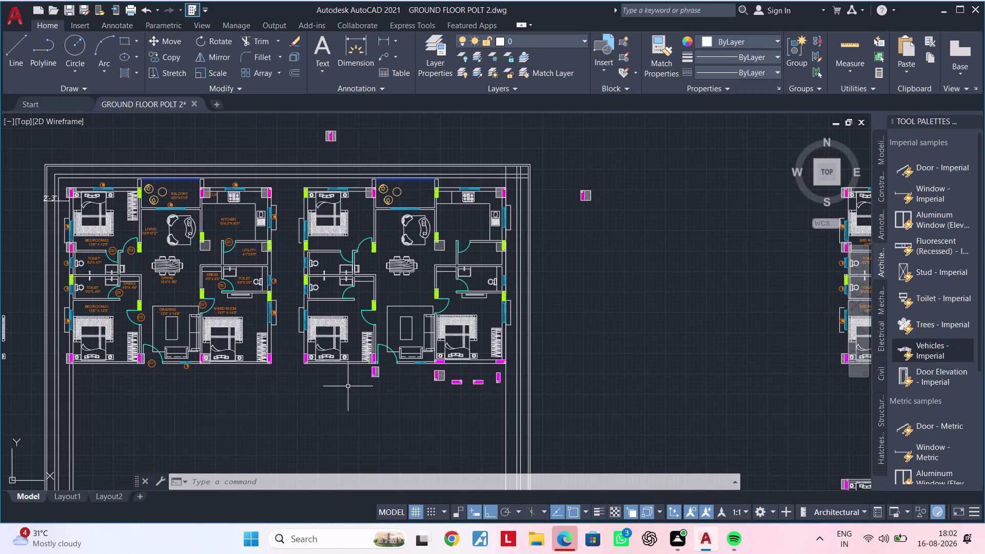
scroll(up, 3)
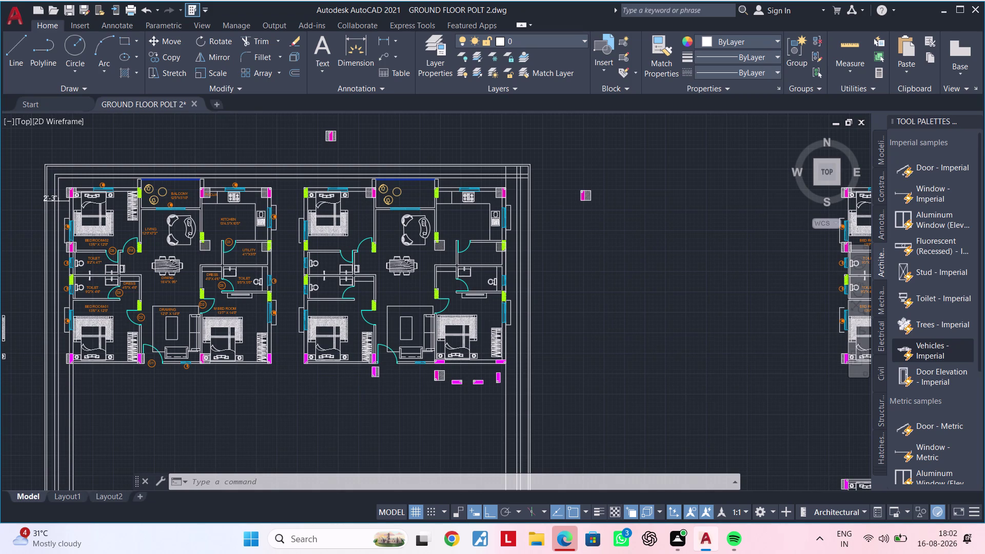